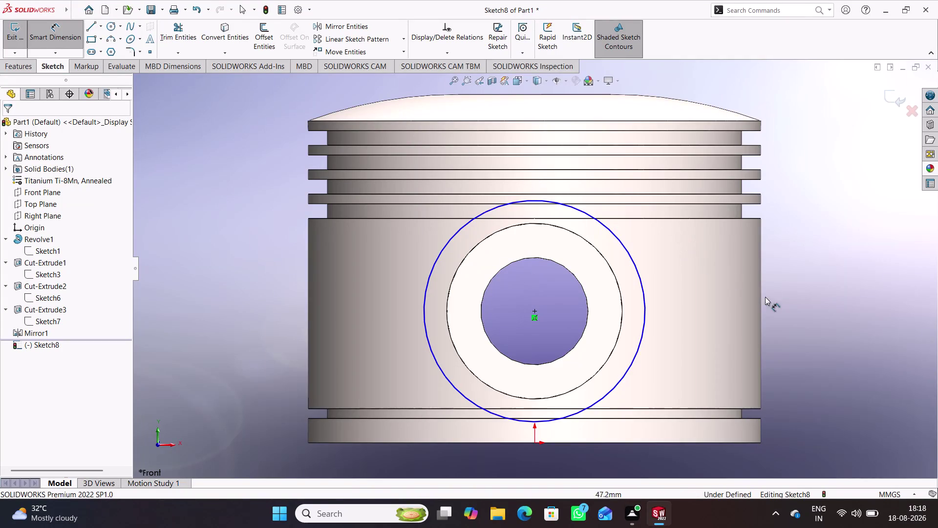
Delete the oversized circle around the pin boss from Sketch8.
right_drag(784, 306, 790, 235)
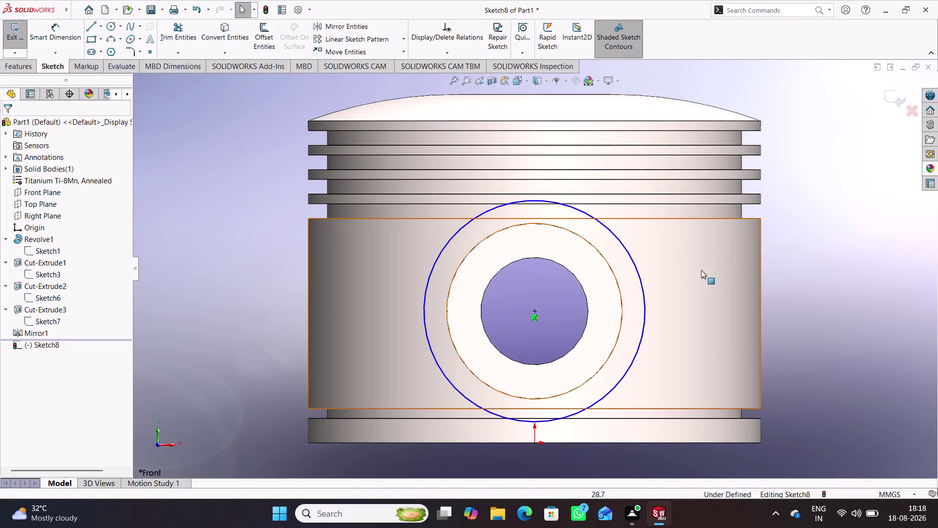
right_drag(817, 313, 835, 179)
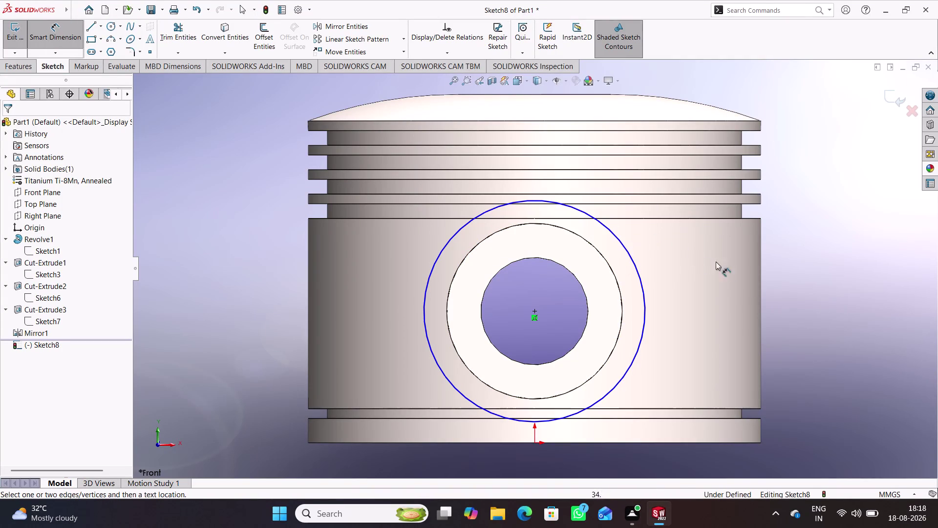
right_drag(806, 303, 781, 166)
click(642, 276)
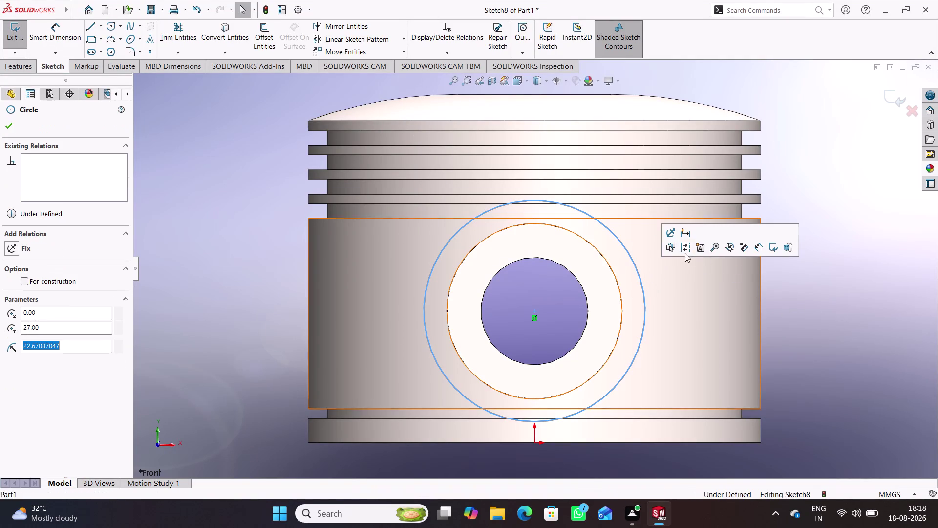
click(795, 255)
right_click(639, 275)
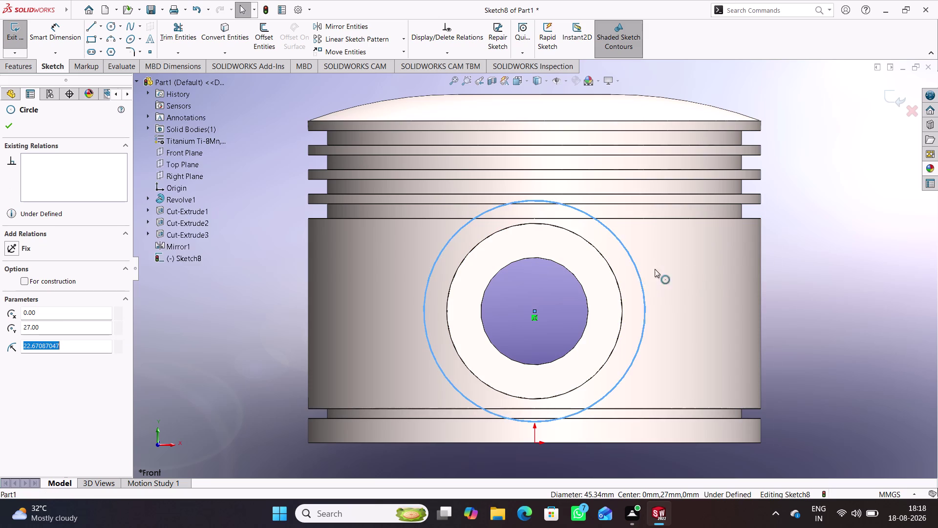
click(675, 416)
click(811, 267)
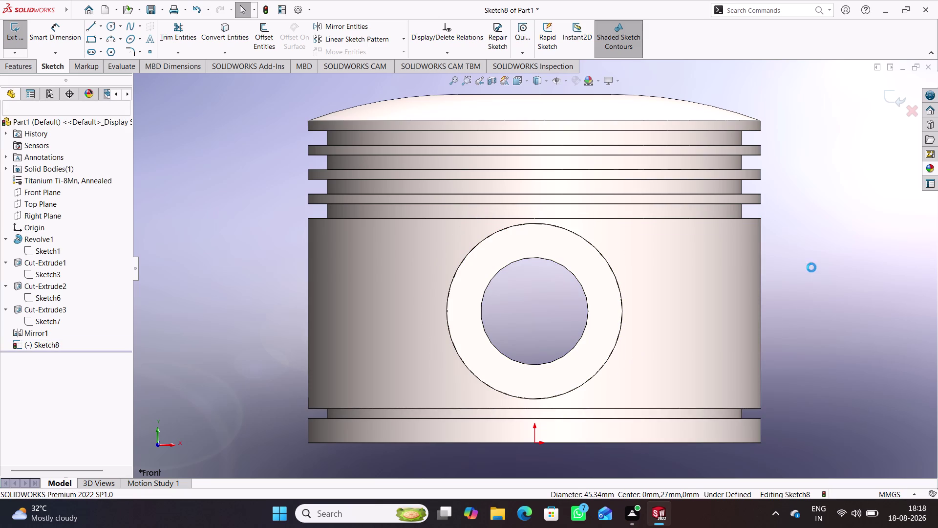
click(590, 245)
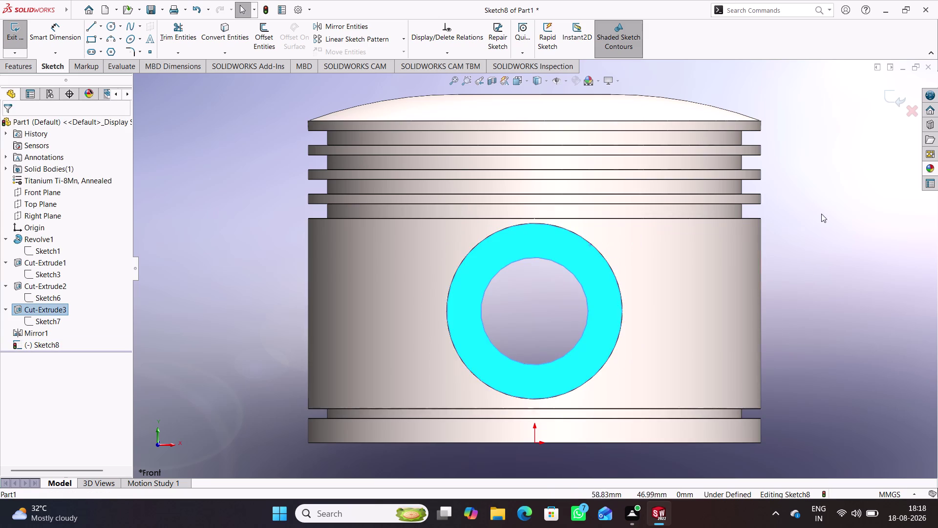
click(821, 213)
Convert the pin boss ring's inner and outer circular edges into Sketch8 geometry.
click(215, 29)
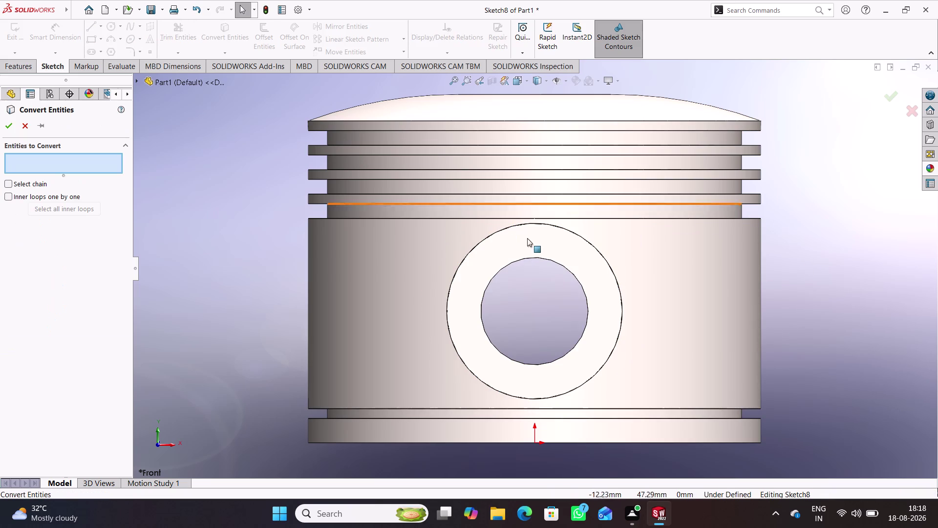
click(562, 226)
click(548, 258)
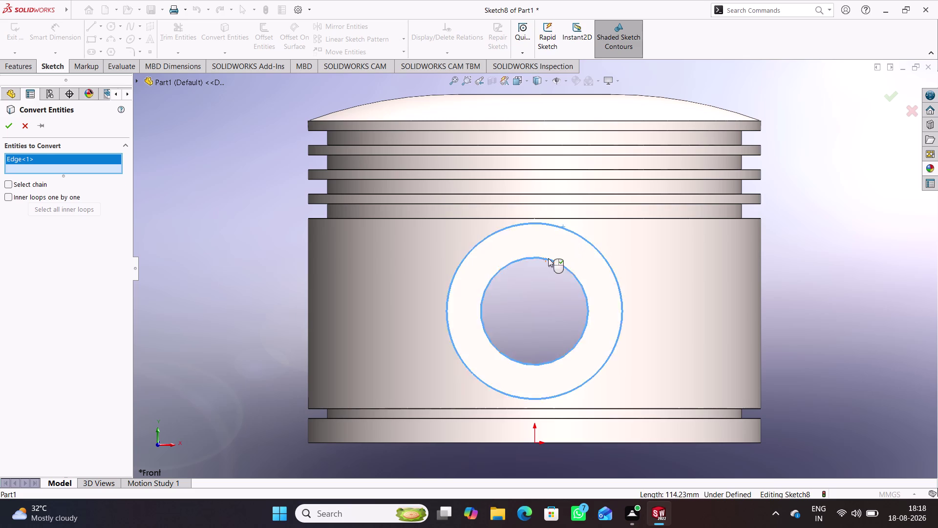
click(10, 126)
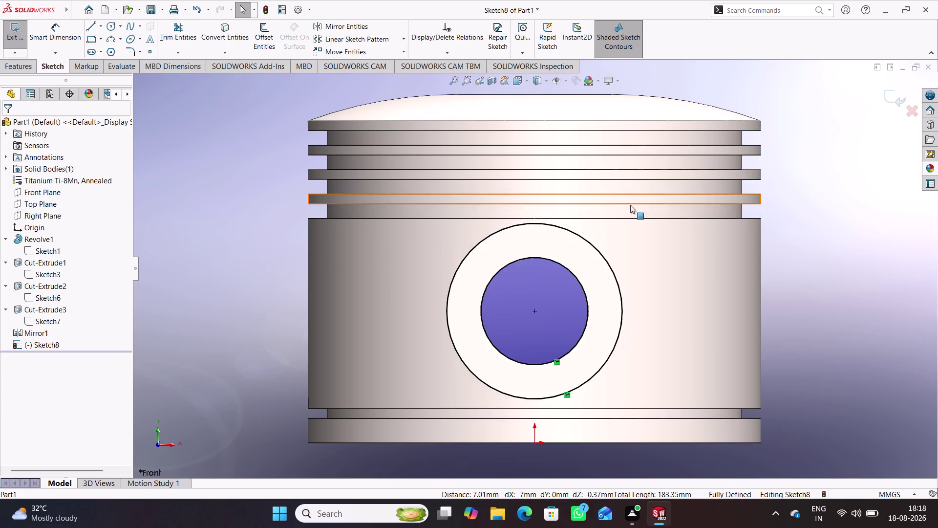
middle_drag(768, 224, 716, 160)
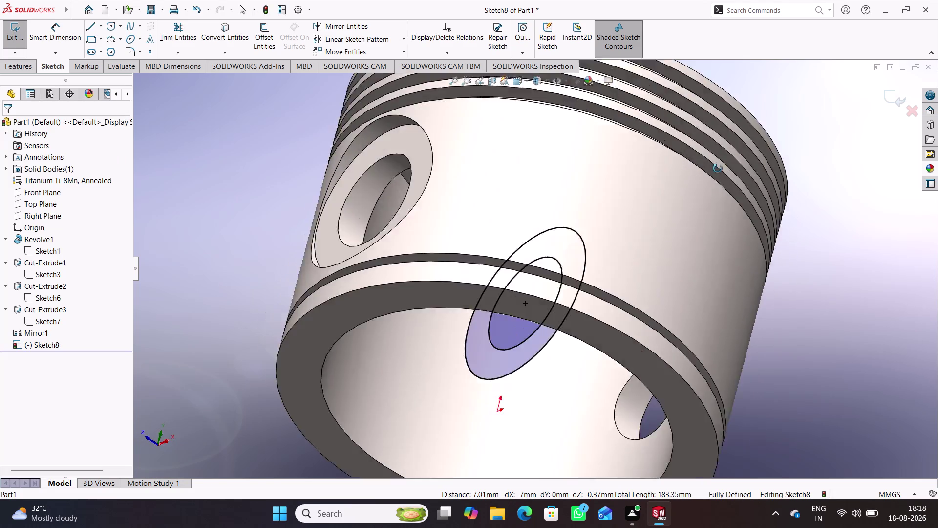
middle_drag(716, 161, 646, 232)
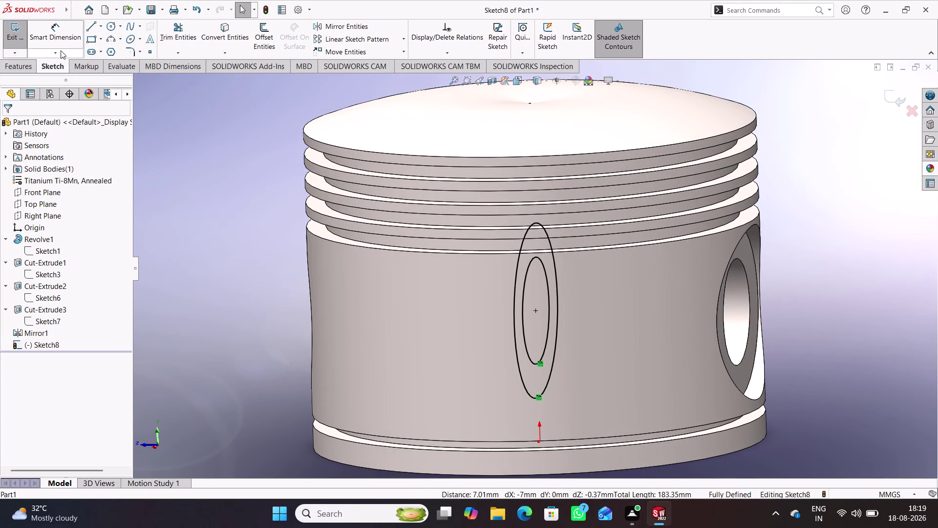
click(28, 67)
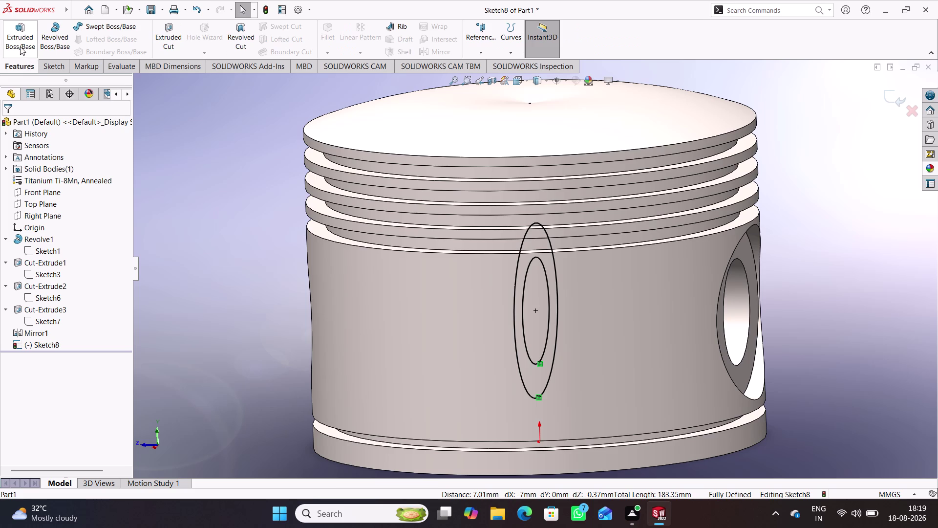
Start a boss extrusion of the projected circles at a 25 mm offset from the sketch plane.
click(20, 46)
middle_drag(552, 338, 555, 300)
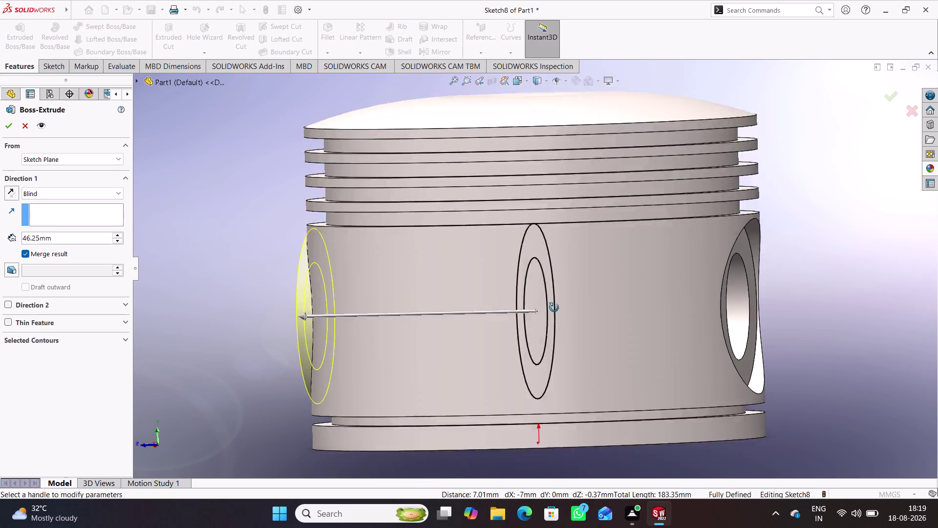
middle_drag(555, 300, 583, 288)
middle_drag(517, 333, 453, 213)
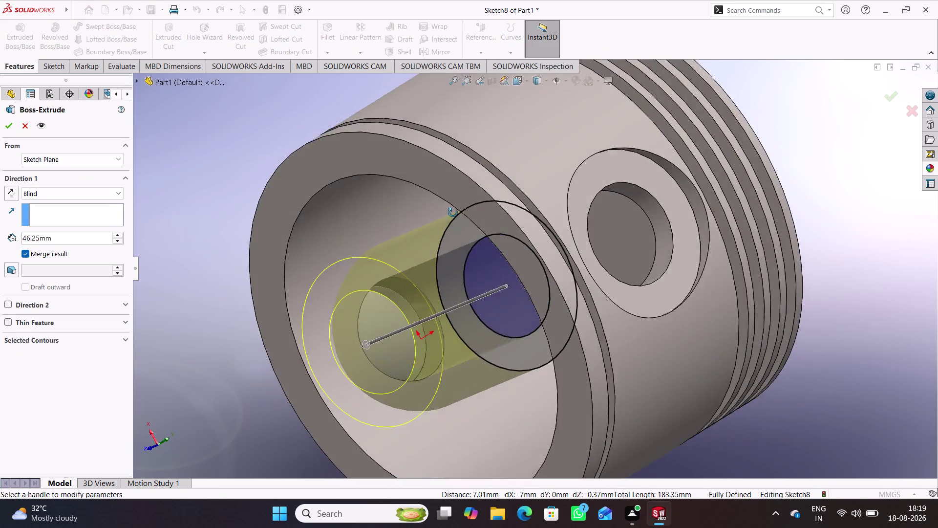
middle_drag(453, 213, 467, 256)
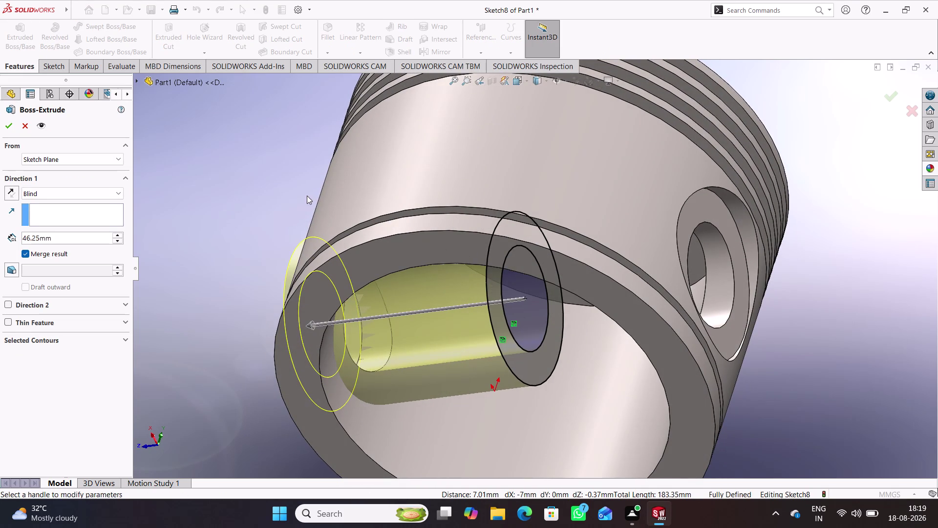
middle_drag(326, 180, 333, 210)
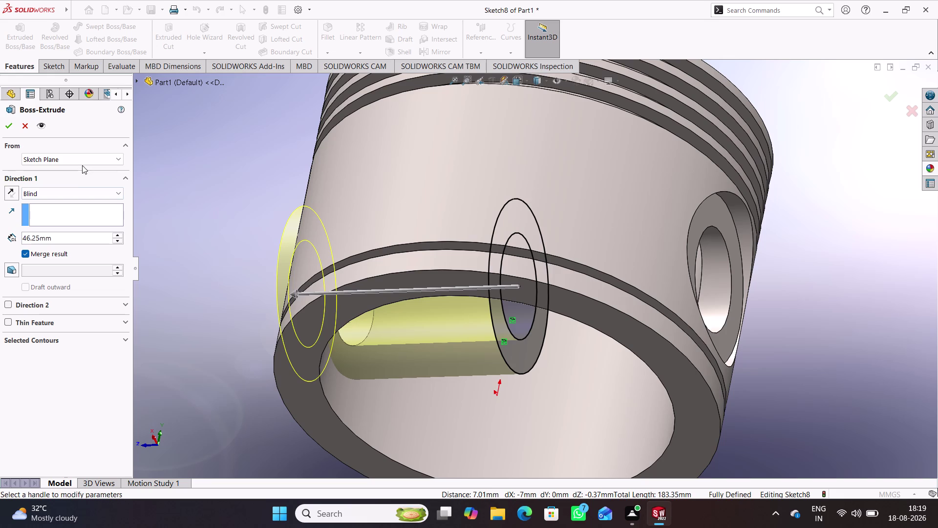
click(103, 160)
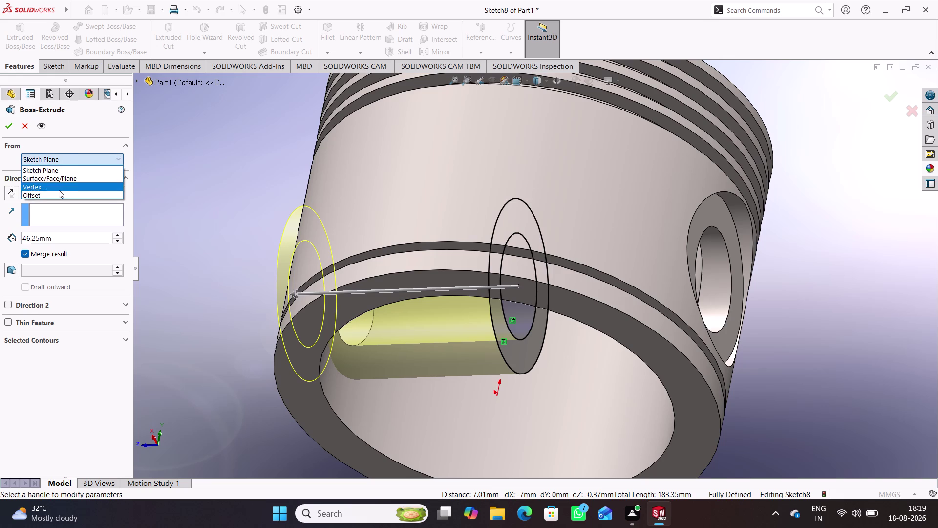
click(59, 194)
drag(68, 177, 16, 173)
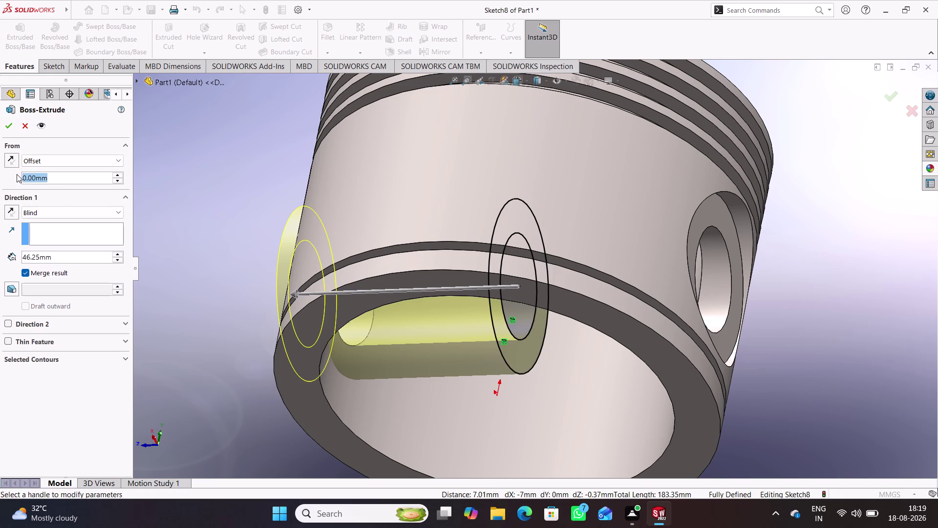
text(25)
click(195, 161)
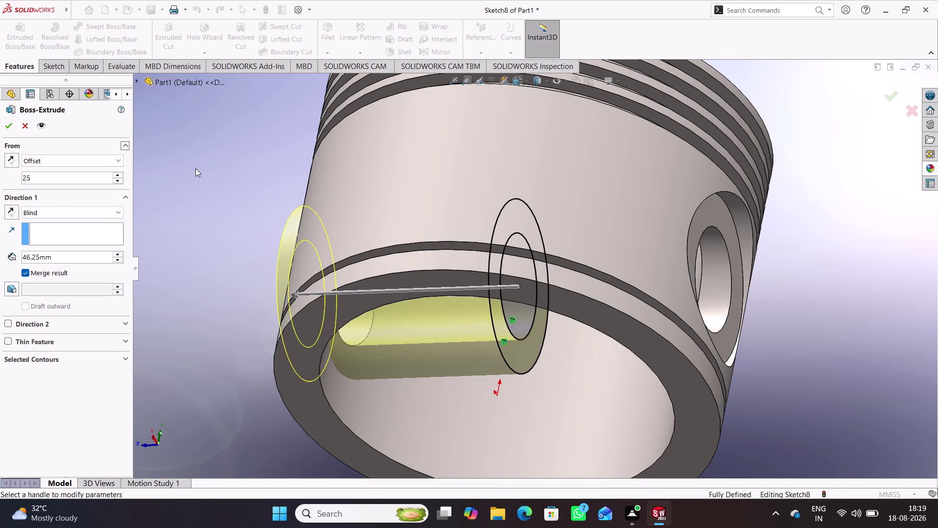
End the extrusion Up To Surface at the piston's inner bore face, creating Boss-Extrude2.
click(98, 212)
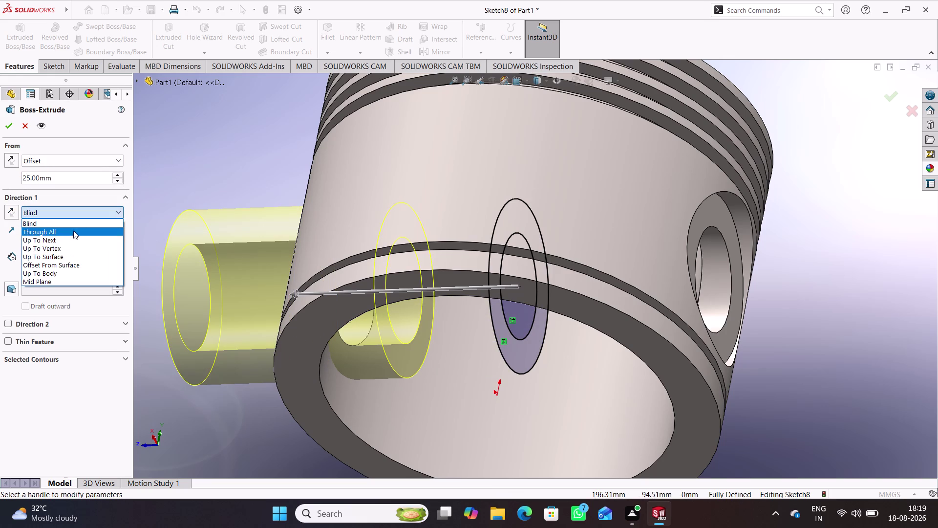
click(71, 256)
click(381, 375)
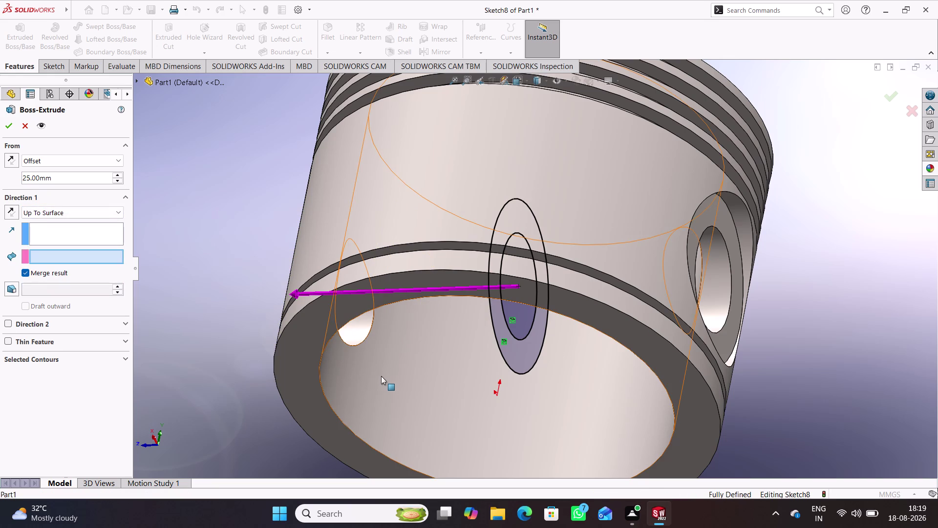
middle_drag(268, 307, 294, 316)
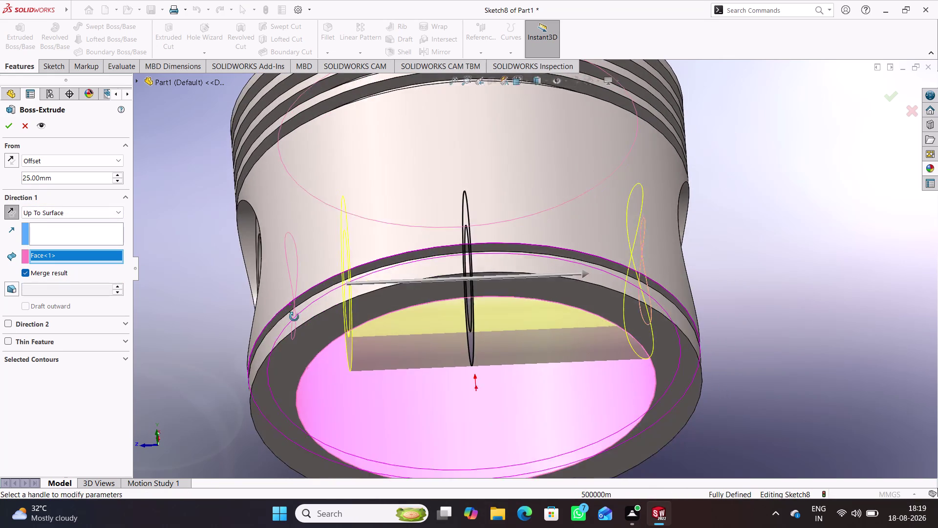
middle_drag(294, 317, 295, 318)
click(13, 159)
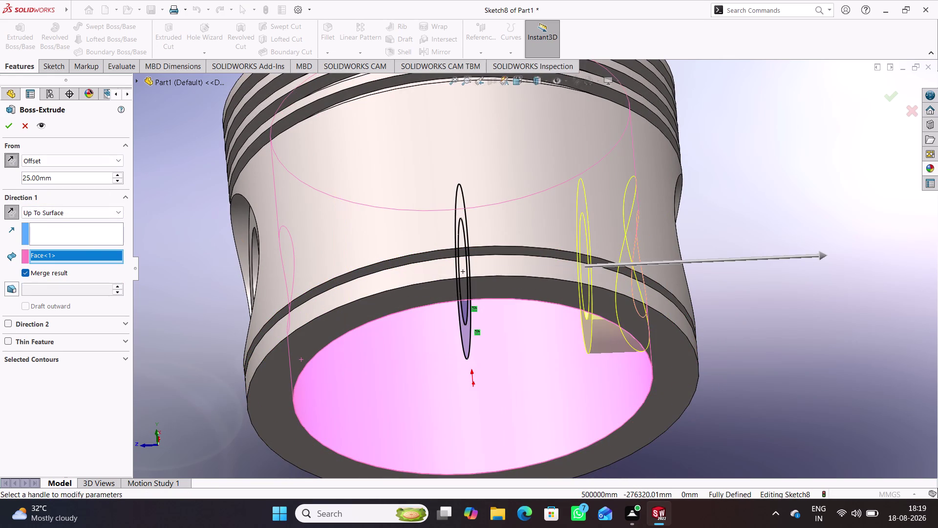
middle_drag(171, 227, 165, 250)
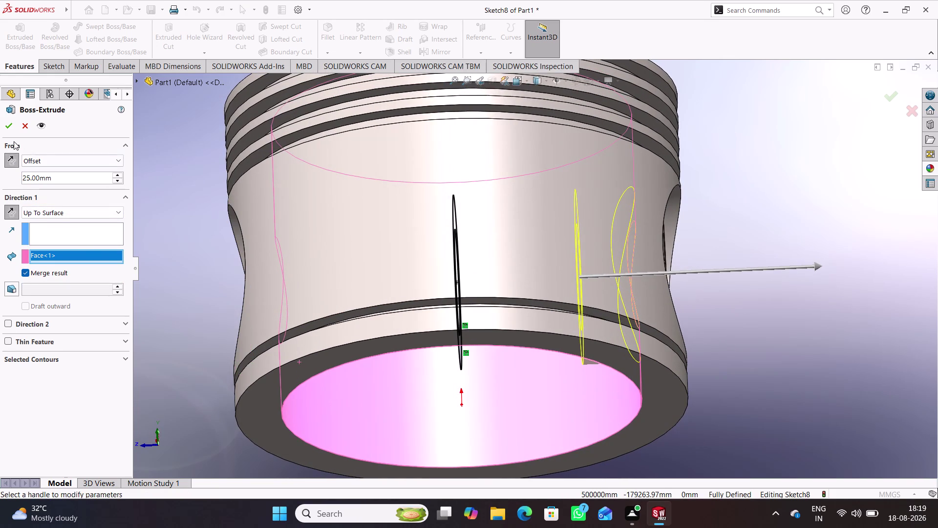
click(11, 127)
middle_drag(532, 330, 527, 309)
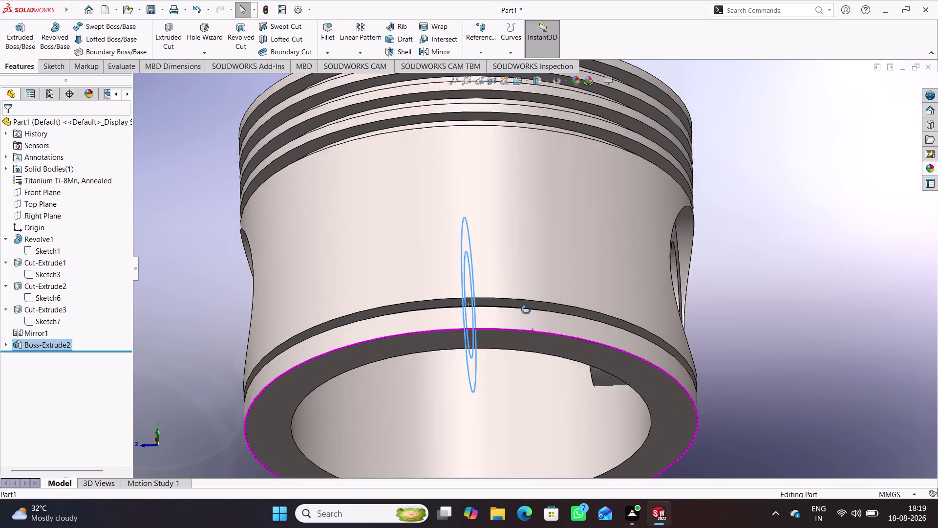
middle_drag(526, 310, 538, 331)
click(696, 242)
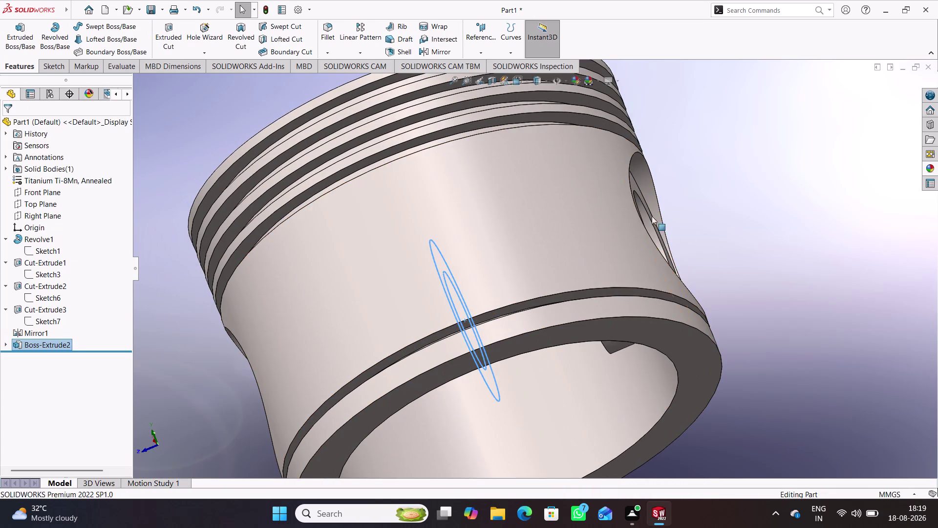
middle_drag(603, 181, 642, 158)
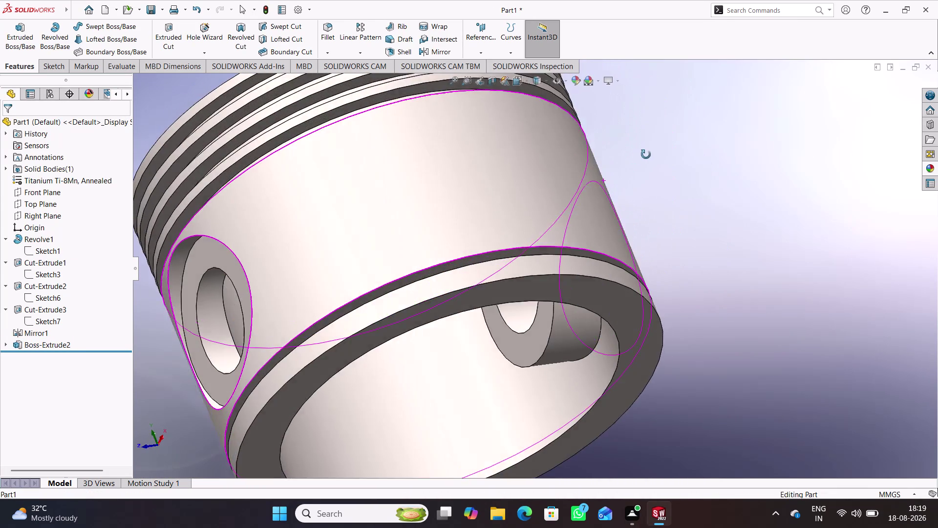
middle_drag(643, 158, 601, 256)
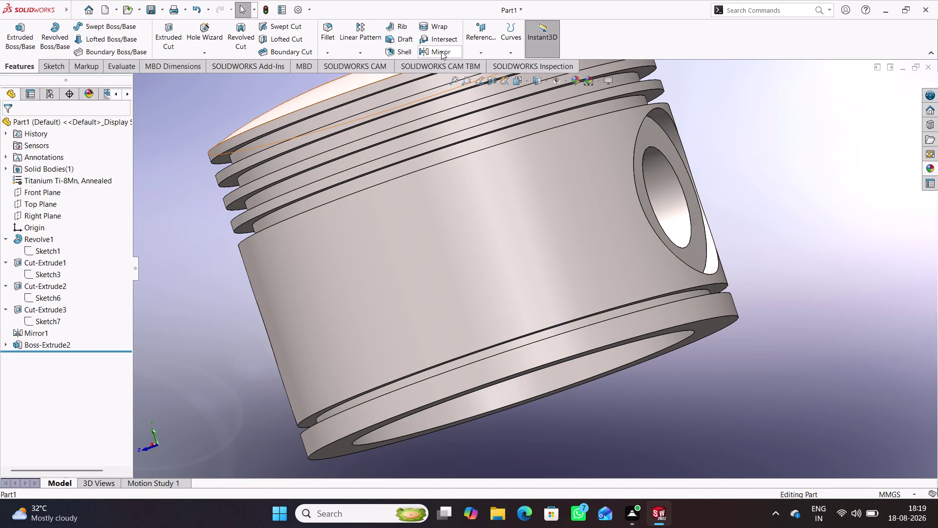
Mirror Boss-Extrude2 across the Front Plane to add Mirror2 on the other side.
click(441, 52)
click(138, 80)
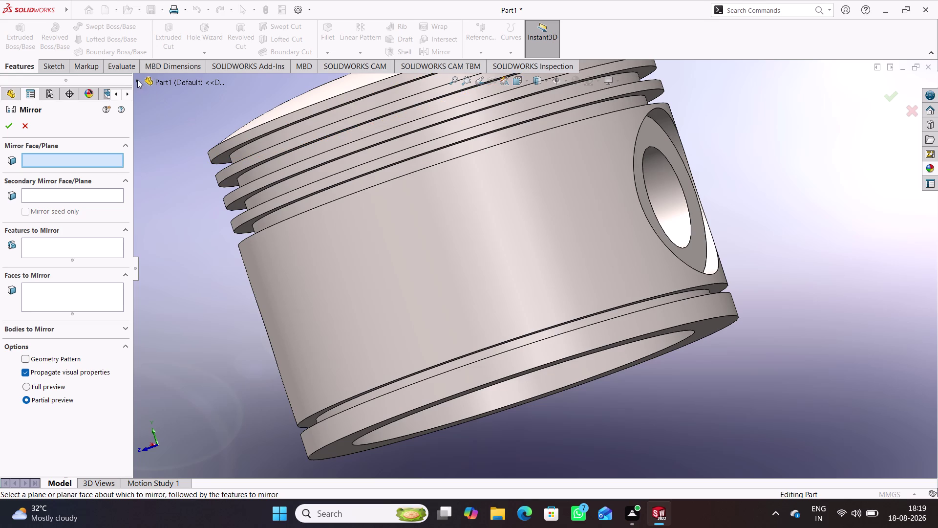
click(185, 151)
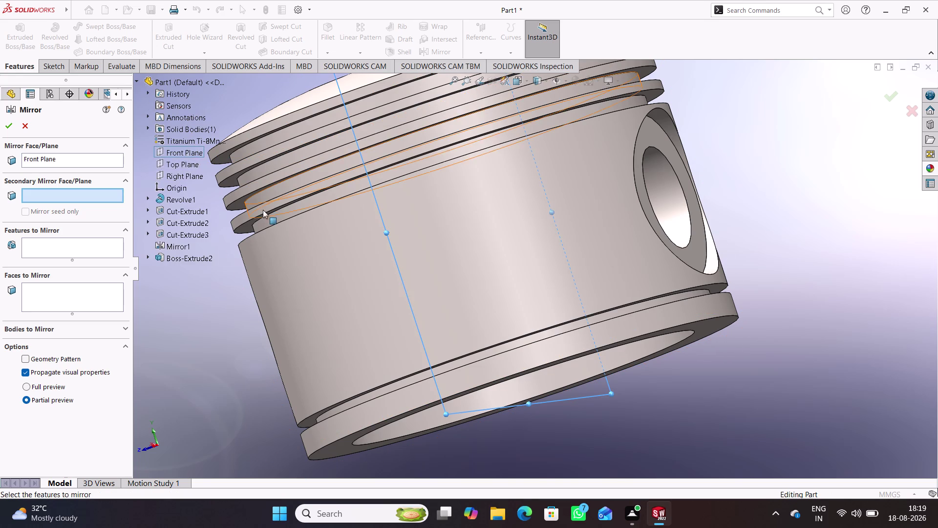
click(79, 248)
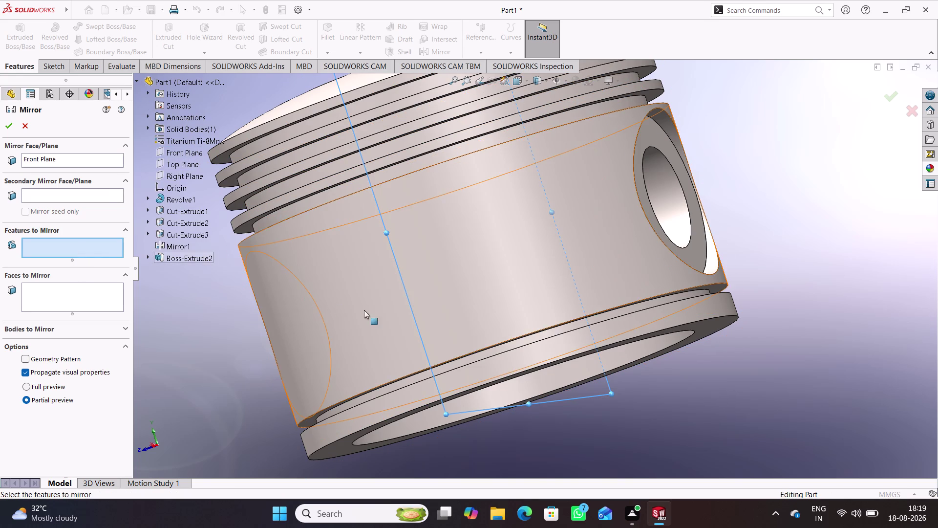
middle_drag(364, 310, 386, 256)
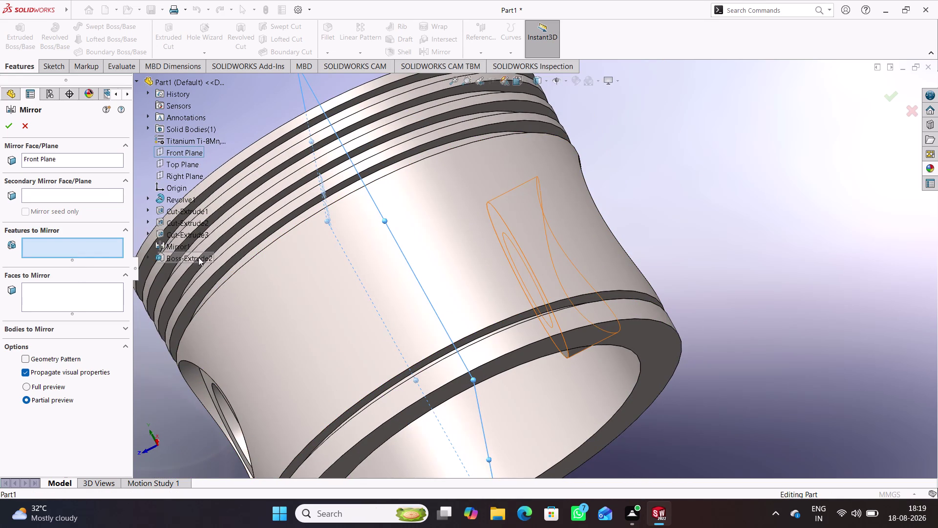
click(191, 259)
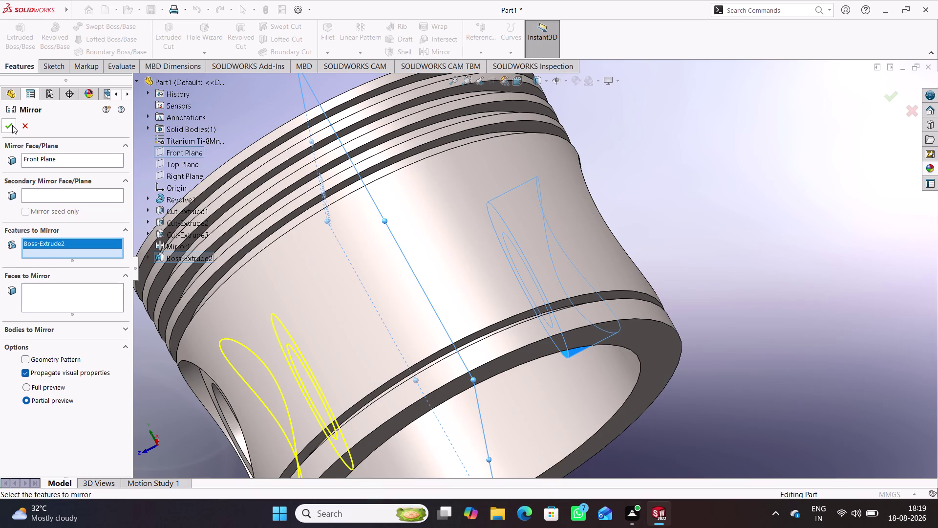
click(12, 124)
scroll(up, 3)
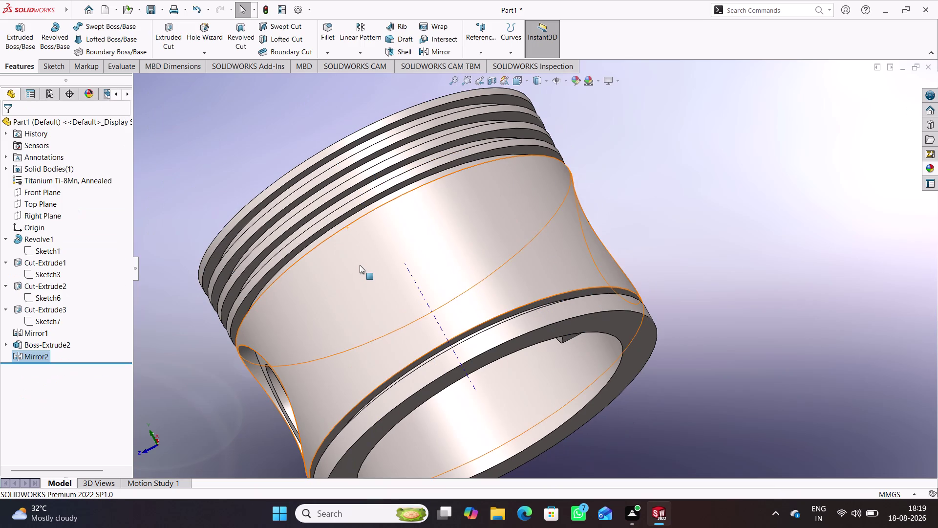
middle_click(680, 224)
middle_drag(633, 205, 729, 196)
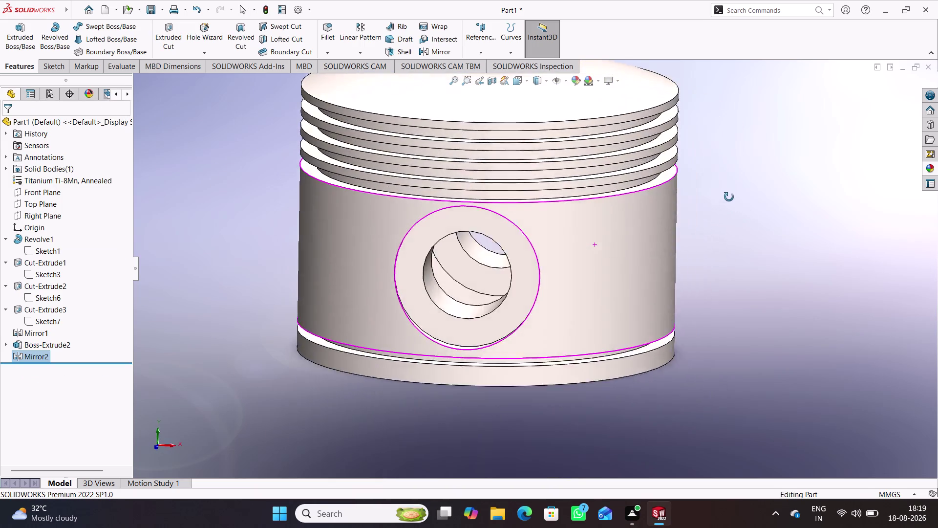
middle_drag(729, 196, 686, 226)
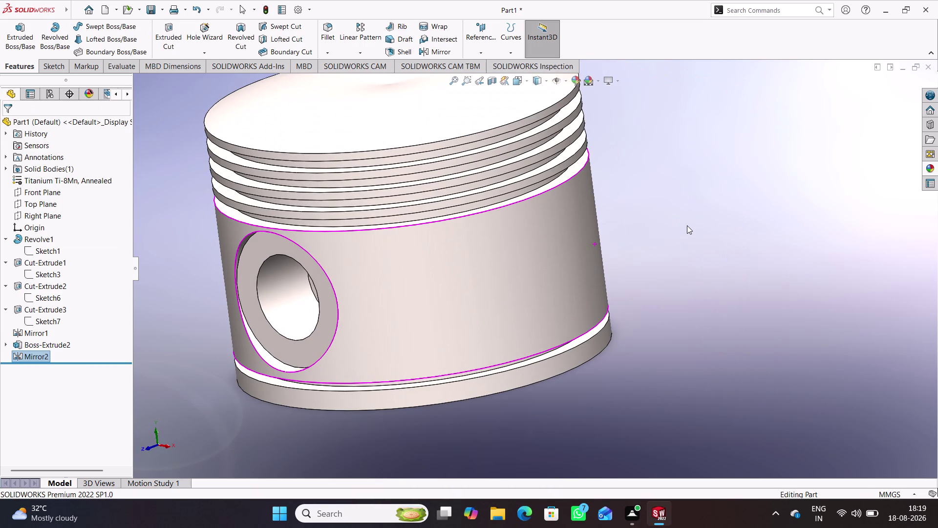
key(ctrl+7)
click(784, 207)
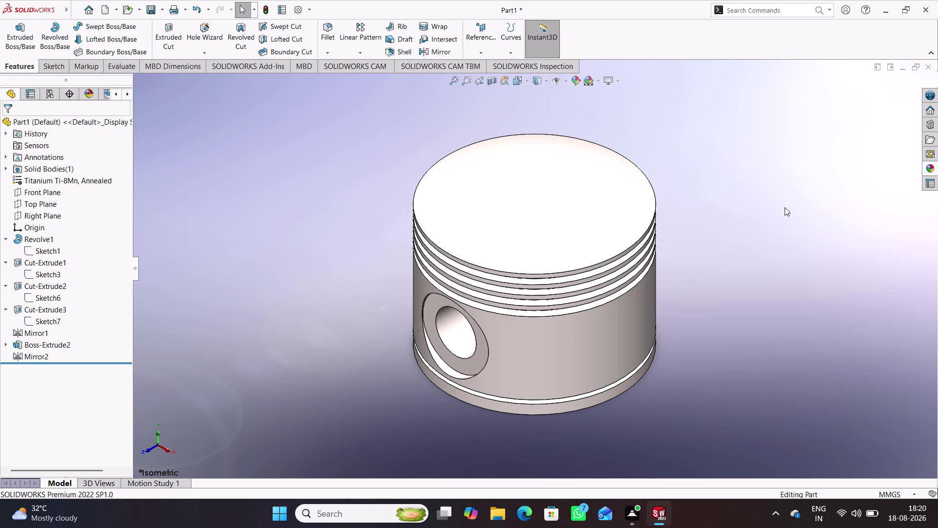
middle_drag(750, 249, 741, 167)
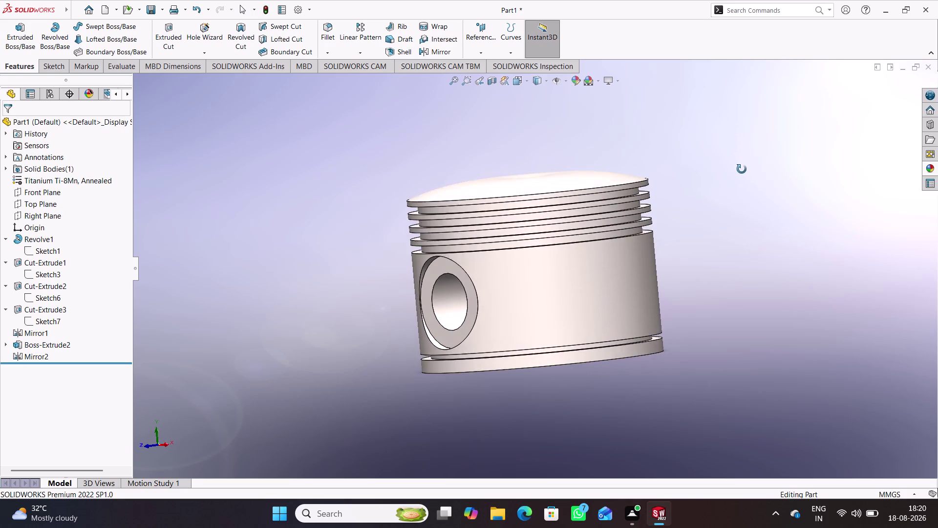
middle_drag(742, 167, 735, 198)
middle_click(758, 173)
middle_click(760, 171)
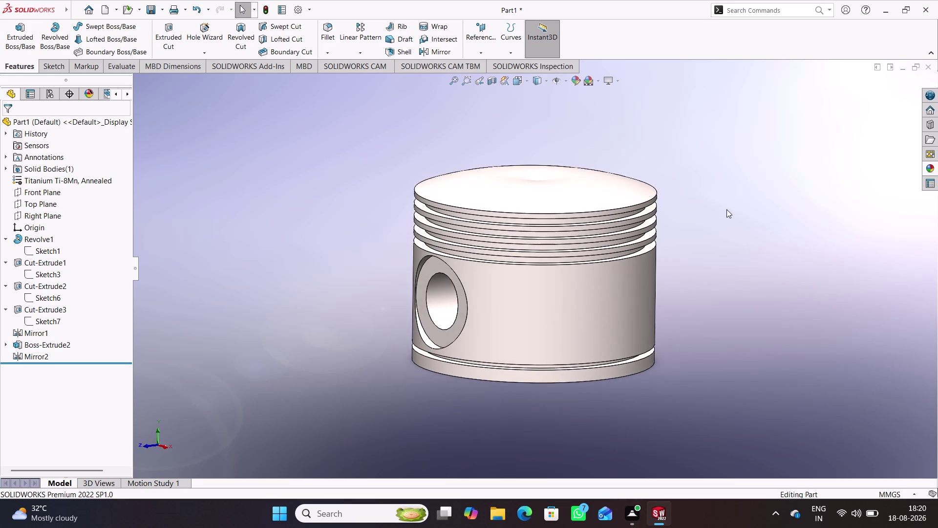
middle_drag(727, 203, 736, 187)
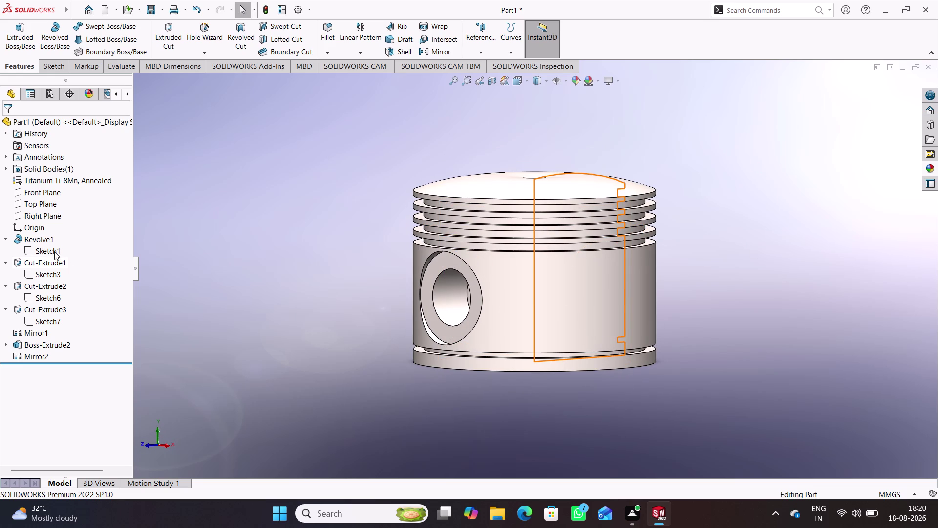
Edit Sketch1's R89 crown radius dimension to 189, then exit the sketch.
click(53, 251)
click(63, 227)
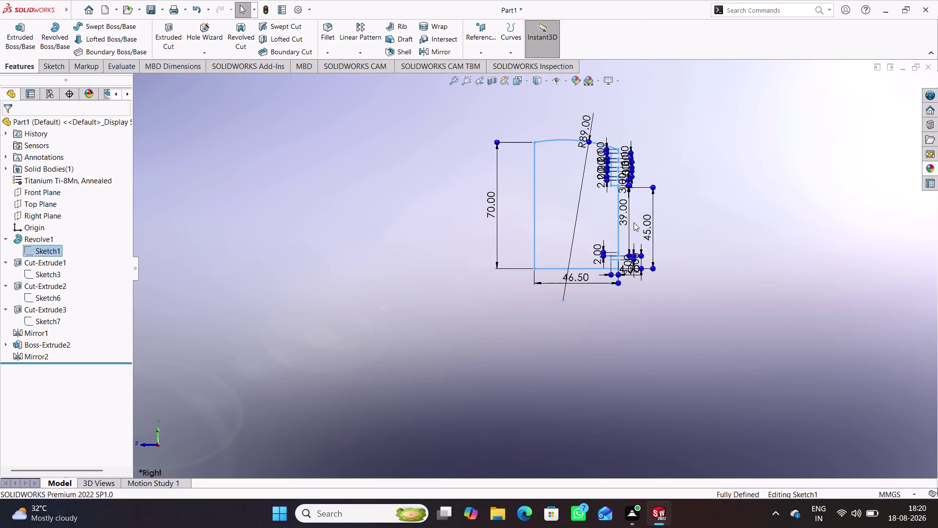
scroll(down, 3)
scroll(down, 3)
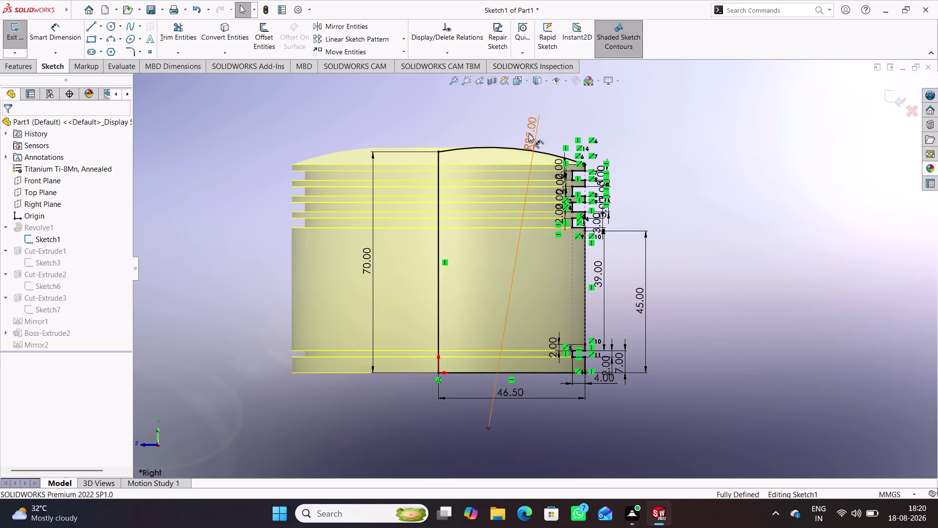
double_click(528, 133)
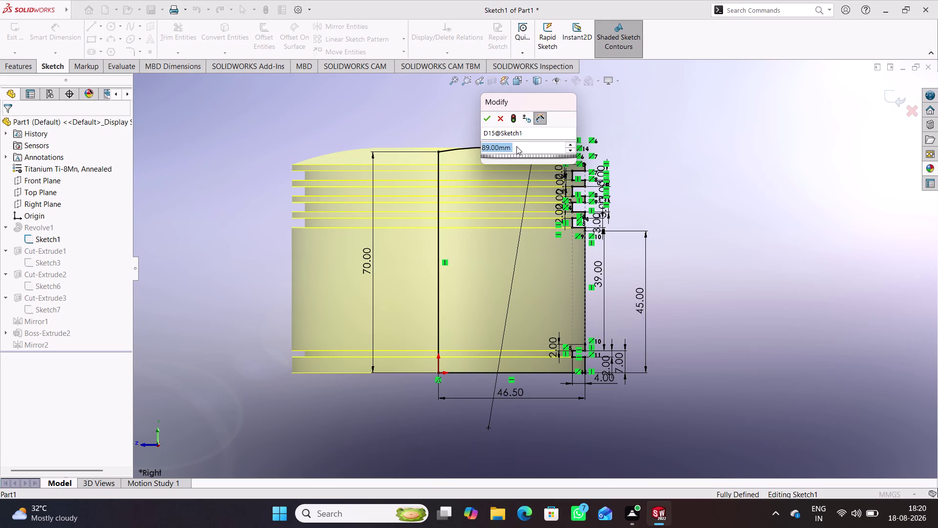
text(189)
key(Return)
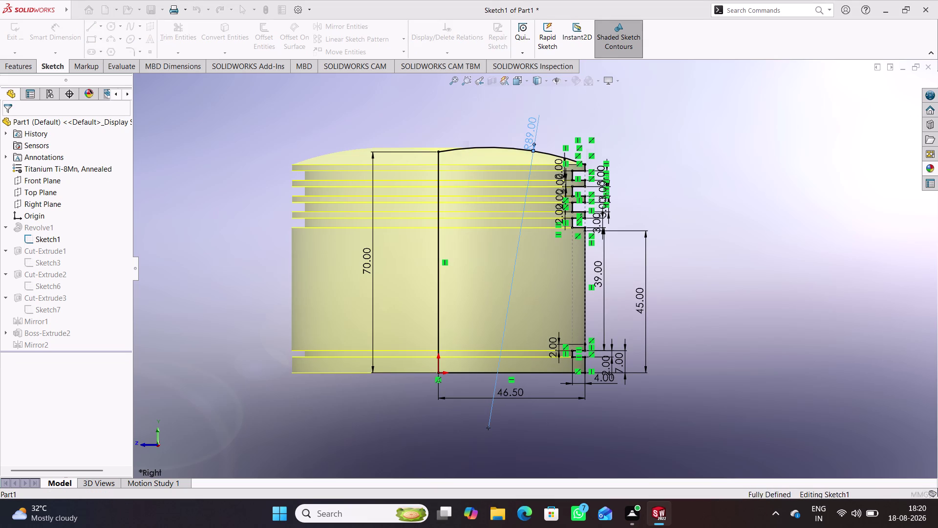
click(773, 223)
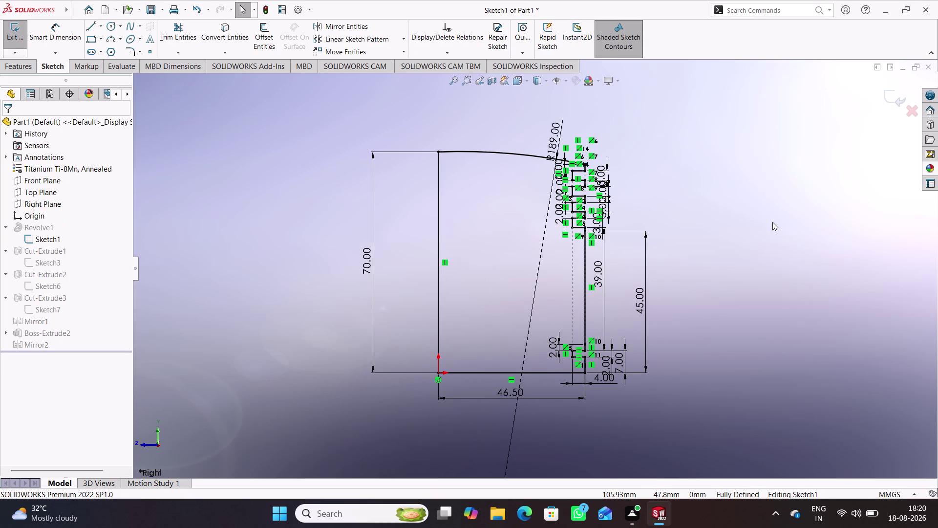
click(893, 95)
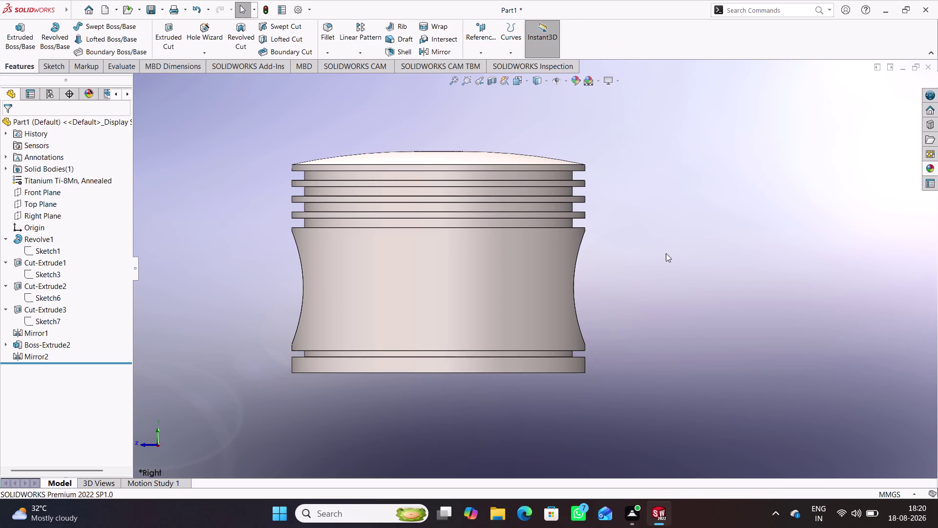
middle_drag(666, 253, 747, 235)
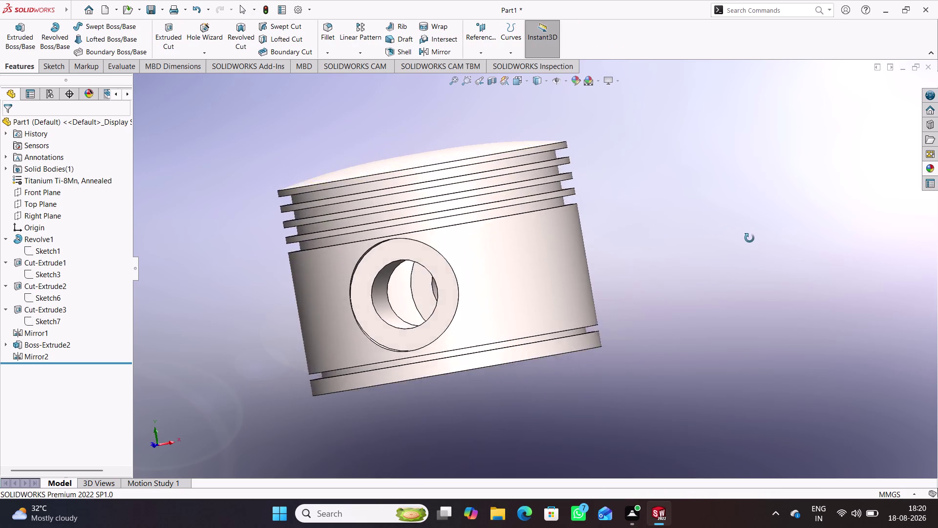
Open the Save As dialog for the piston part, still named Part1.
middle_drag(748, 235, 624, 268)
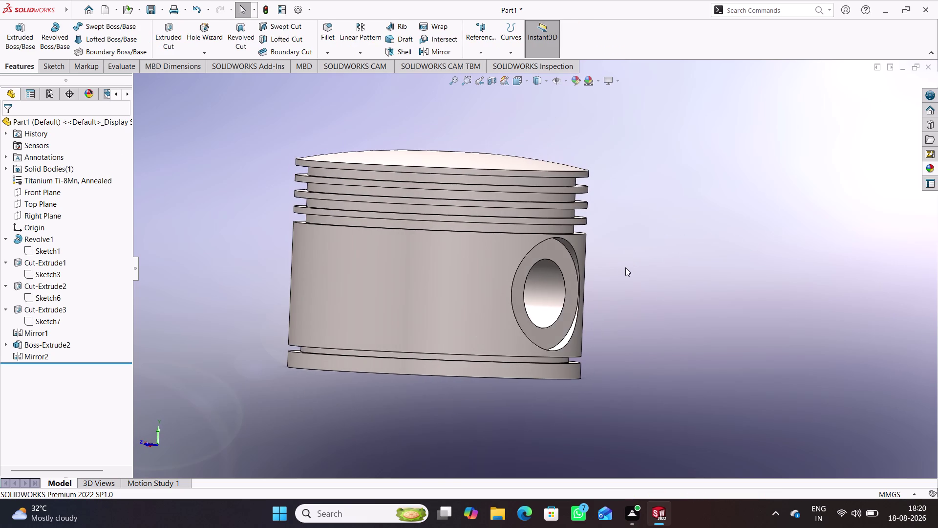
click(264, 7)
key(ctrl+s)
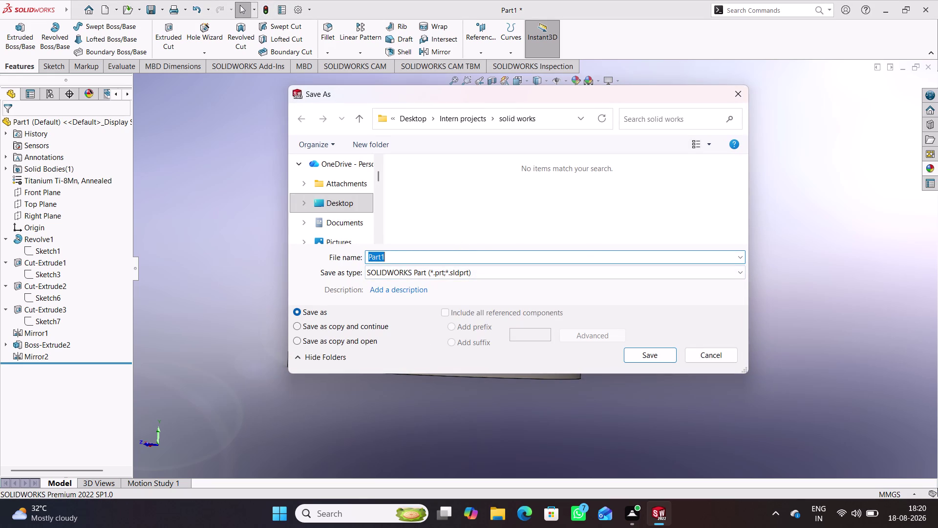
Save the piston part with the file name 'Piston'.
text(Pisto)
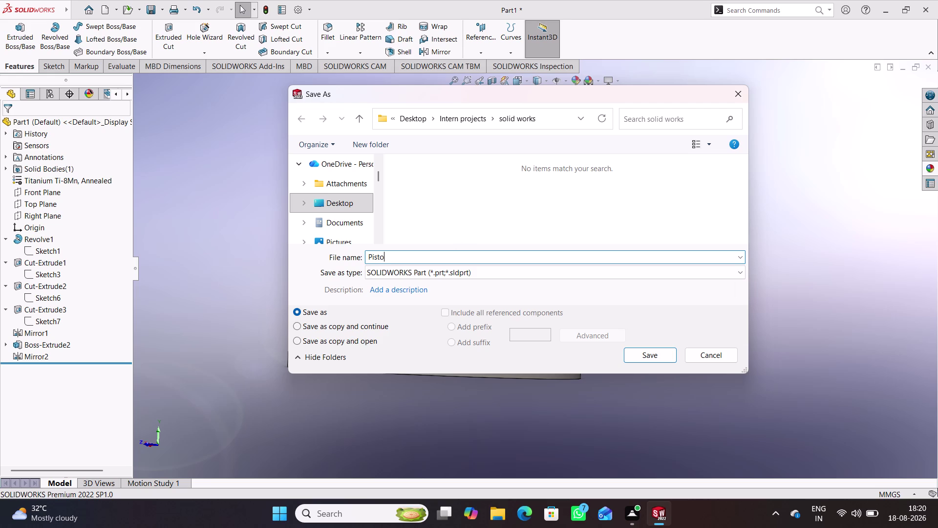
text(n)
click(637, 355)
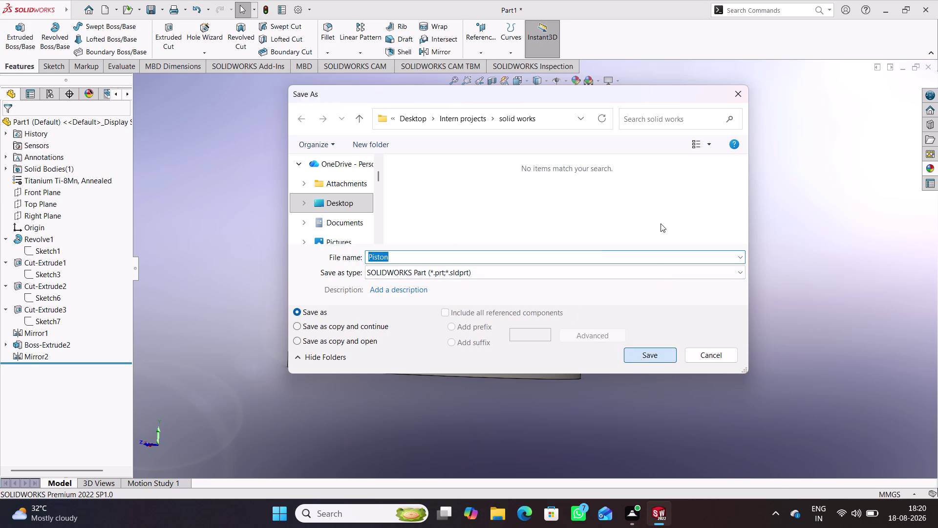
middle_drag(642, 214, 680, 245)
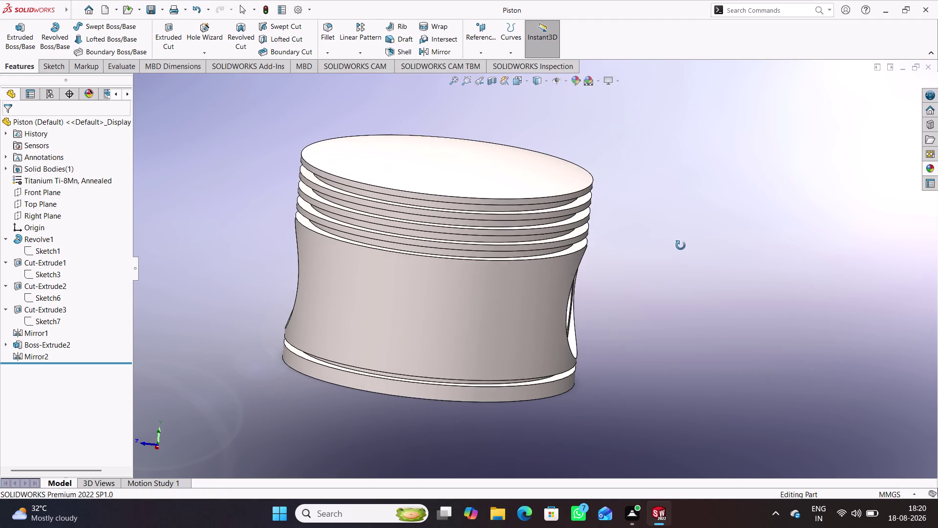
middle_drag(680, 246, 682, 247)
Create a new blank Part document (Part2) and select its Front Plane for sketching.
key(ctrl+n)
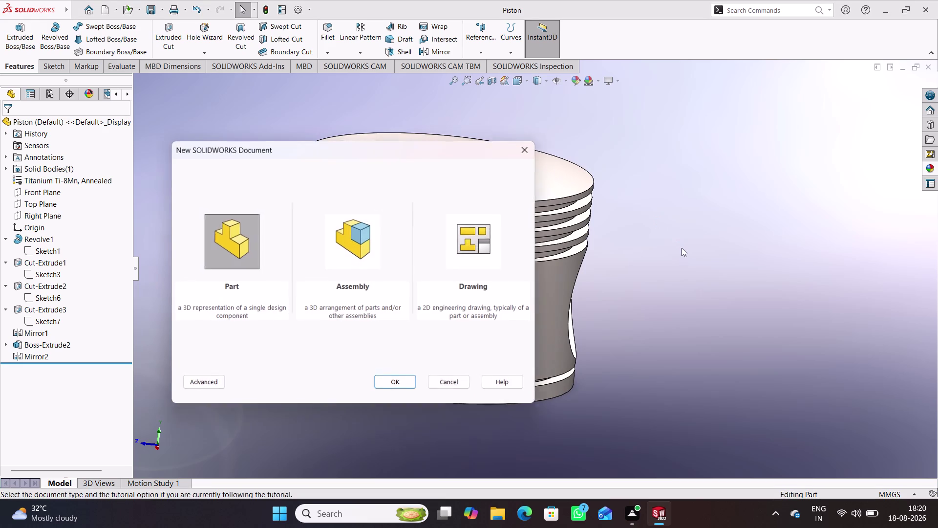
click(401, 382)
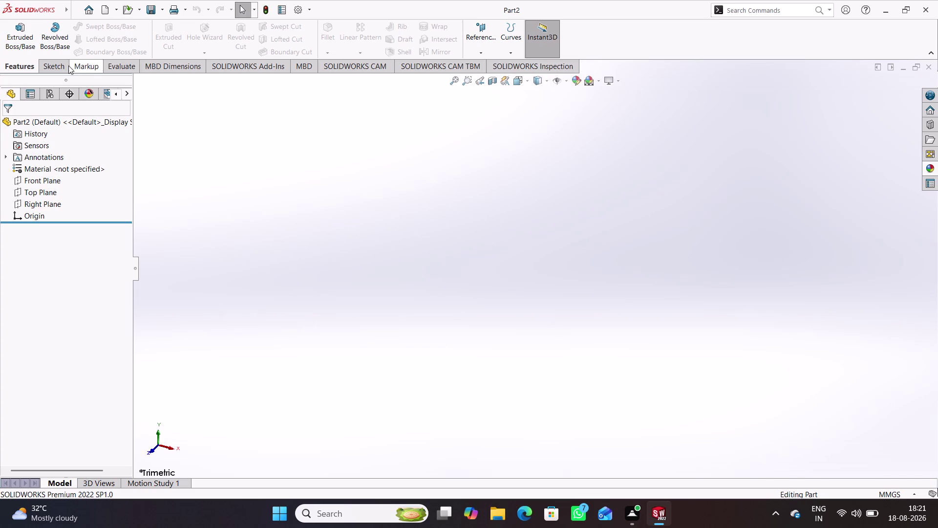
click(49, 179)
click(58, 164)
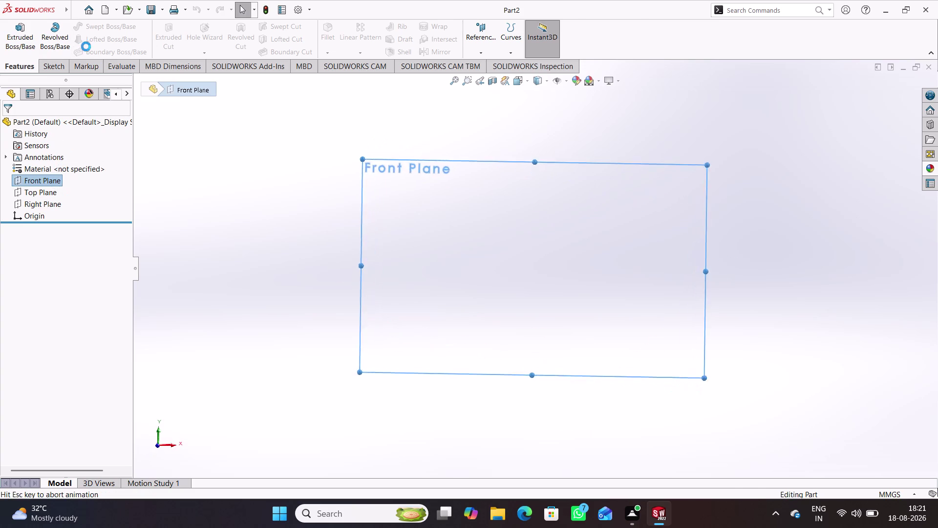
Draw a wide center rectangle from the origin on the Front Plane sketch.
click(100, 39)
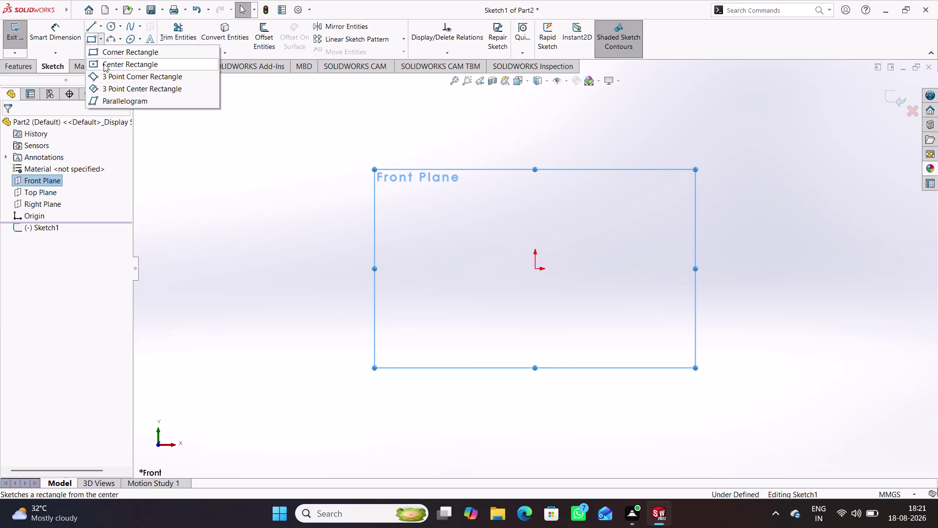
click(104, 64)
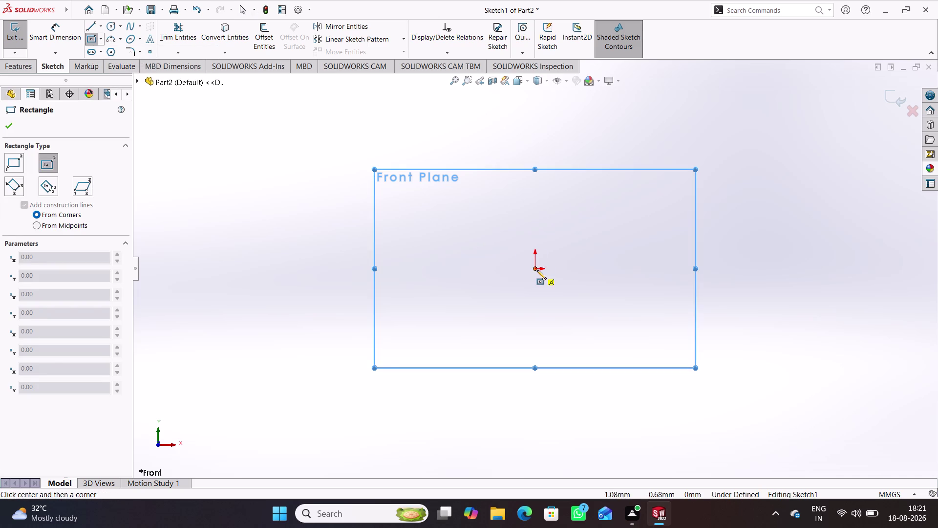
click(536, 268)
click(726, 207)
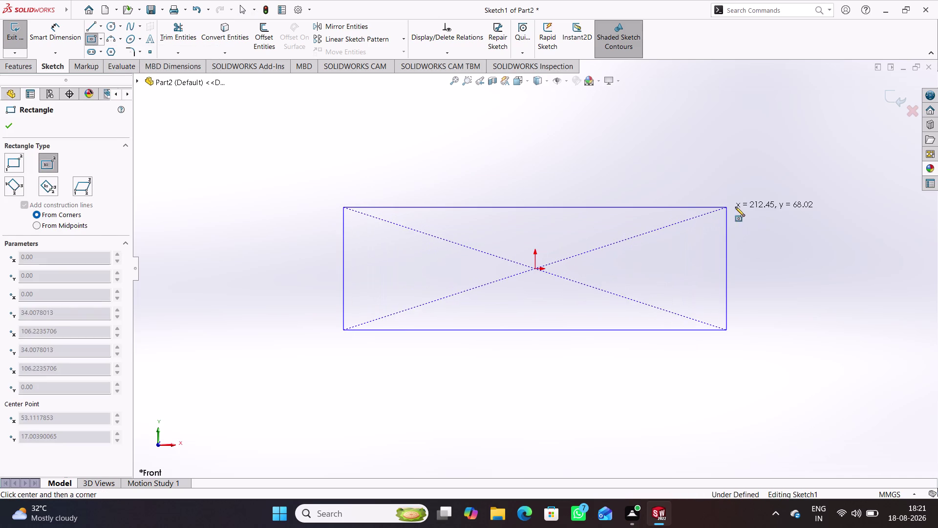
right_click(818, 248)
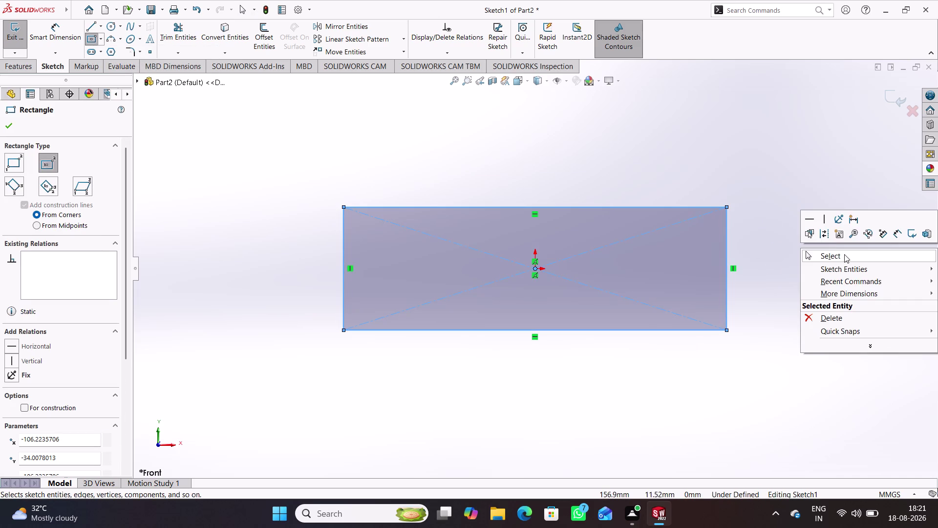
click(847, 255)
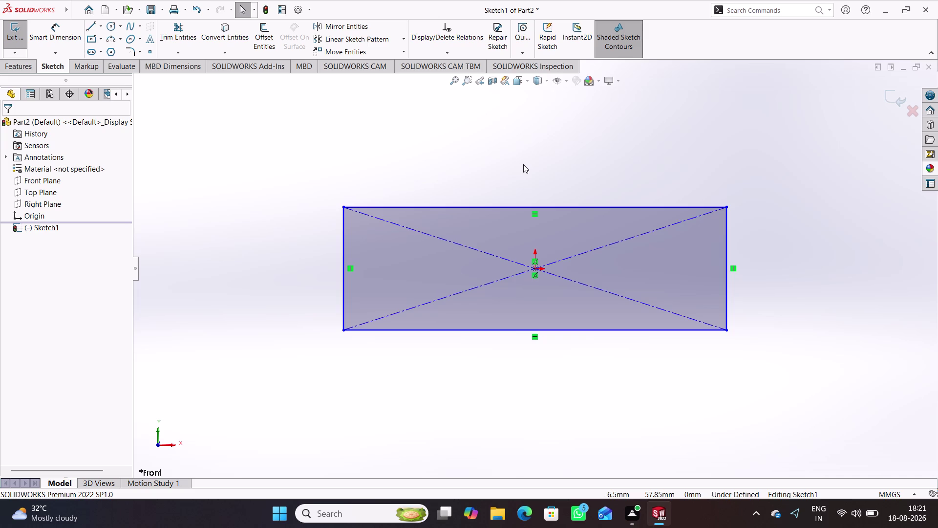
right_drag(811, 314, 819, 198)
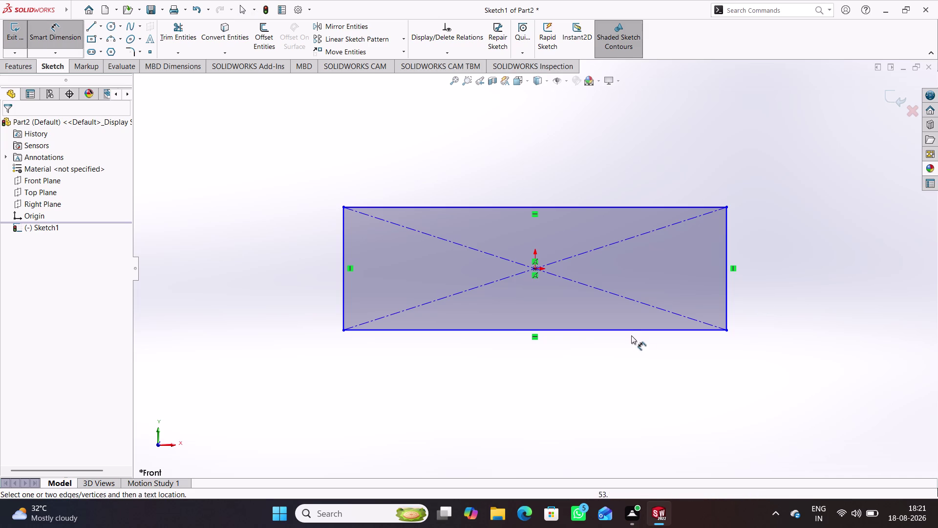
Dimension the rectangle's width as 178 mm.
click(728, 284)
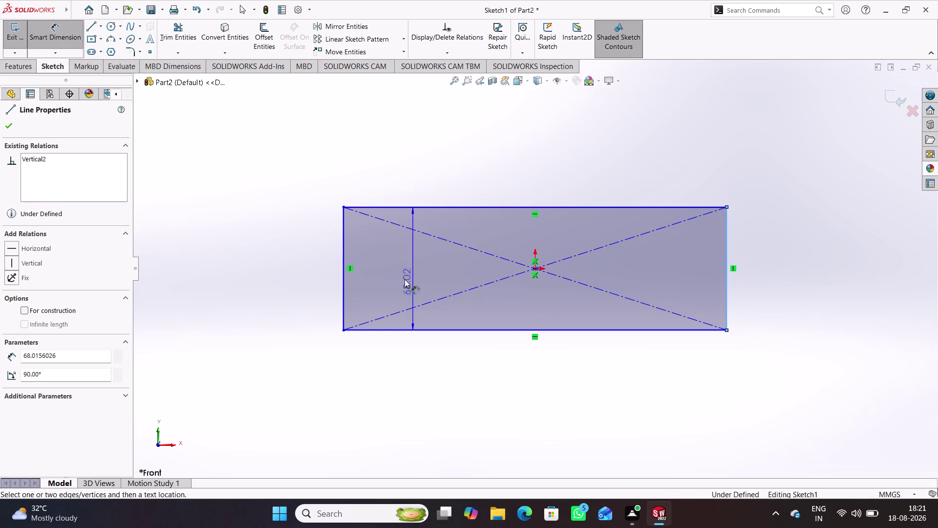
click(342, 282)
click(520, 383)
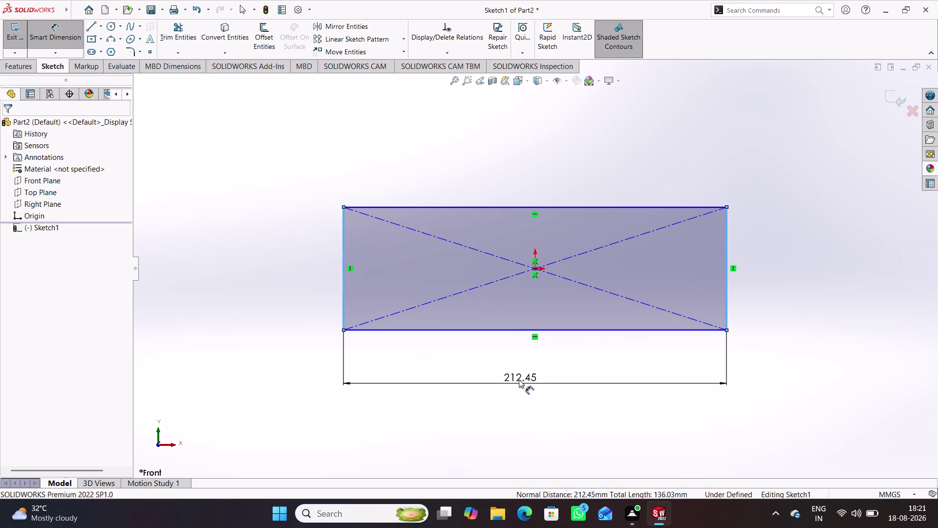
text(1)
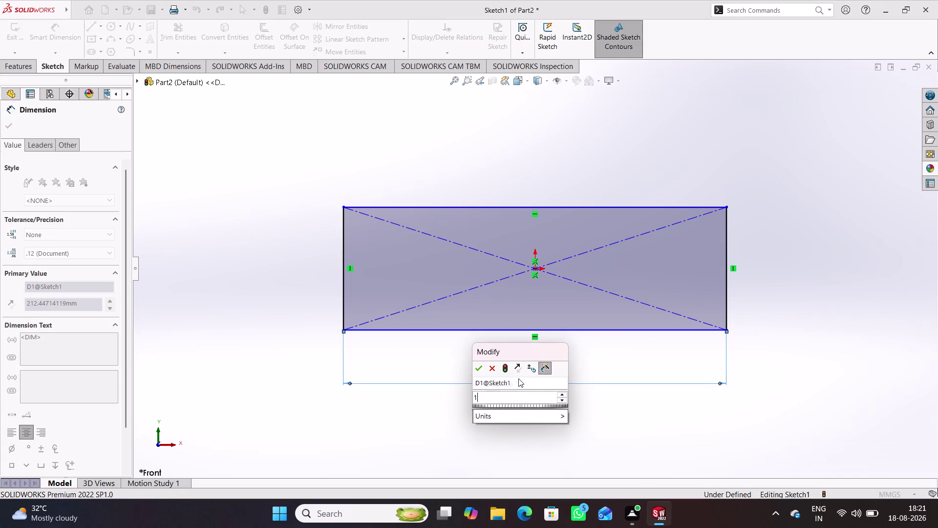
text(78)
key(Return)
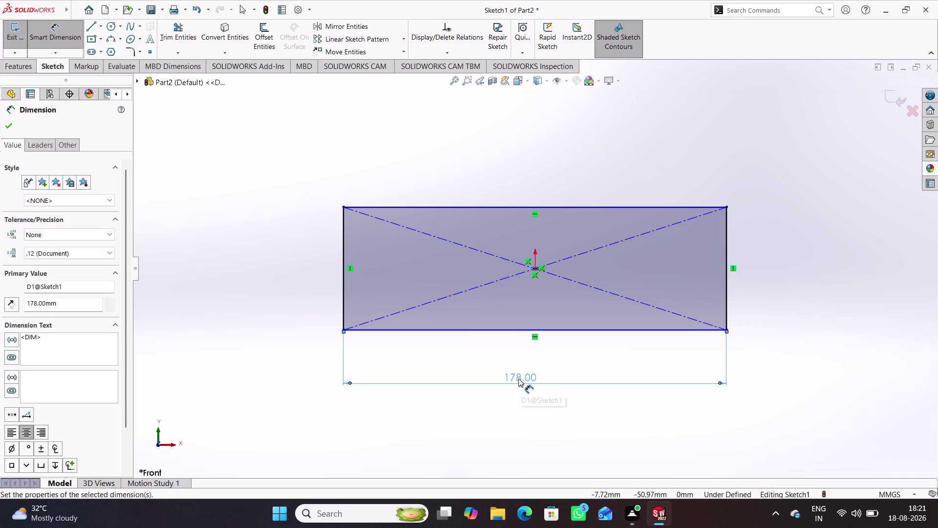
click(674, 133)
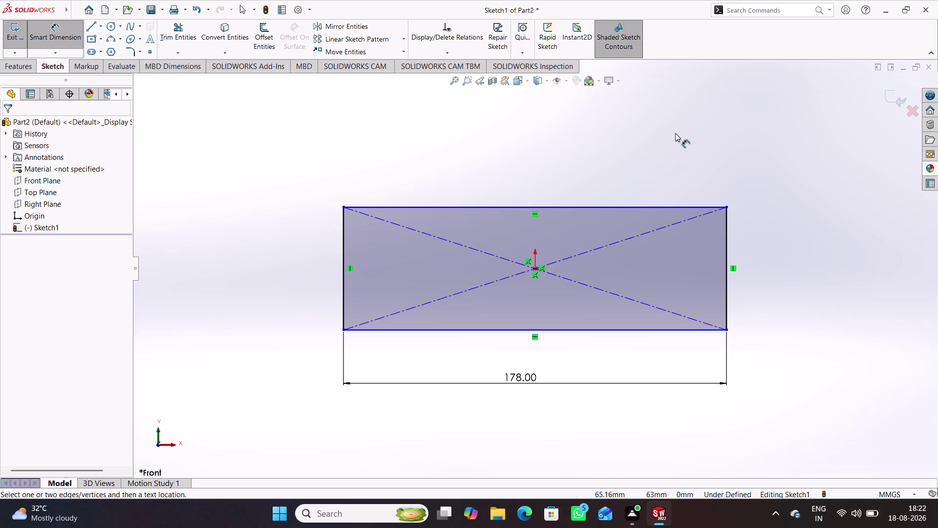
Dimension the rectangle's right edge height as 18 mm.
drag(725, 244, 733, 245)
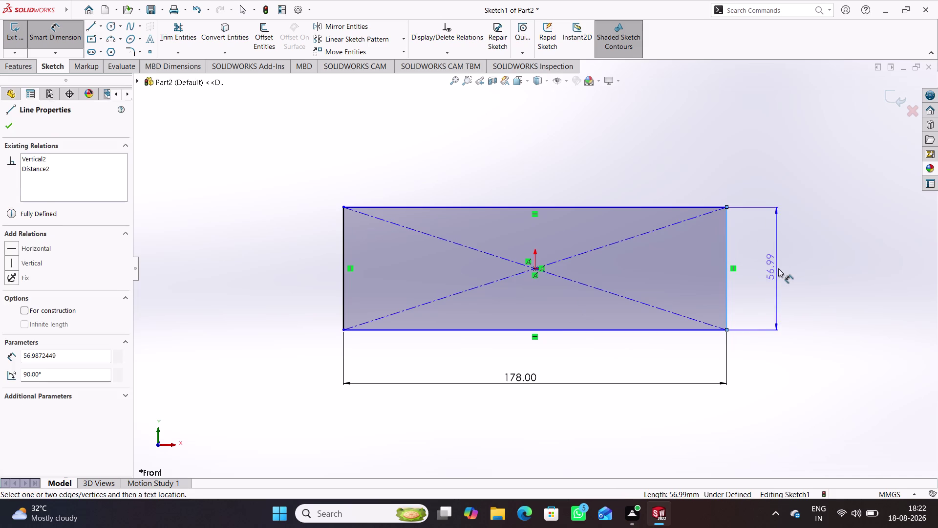
click(779, 271)
text(18)
key(Return)
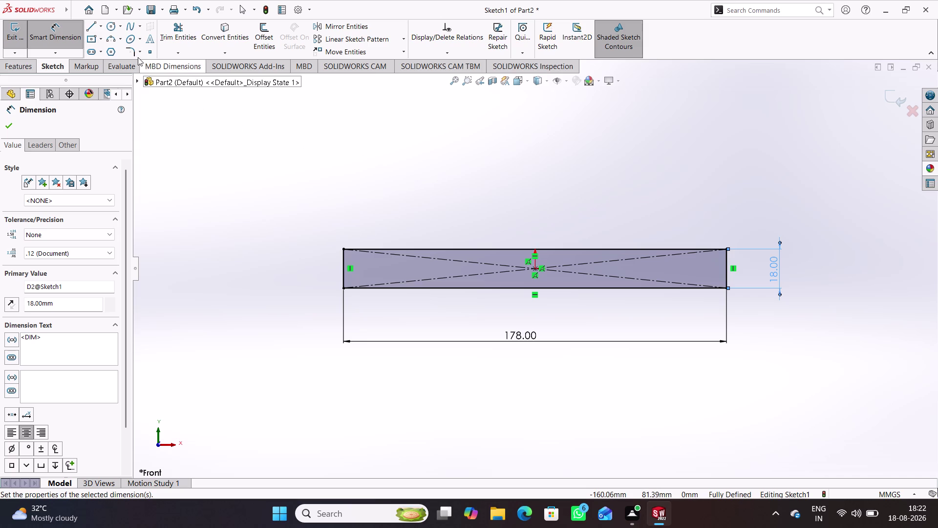
click(55, 28)
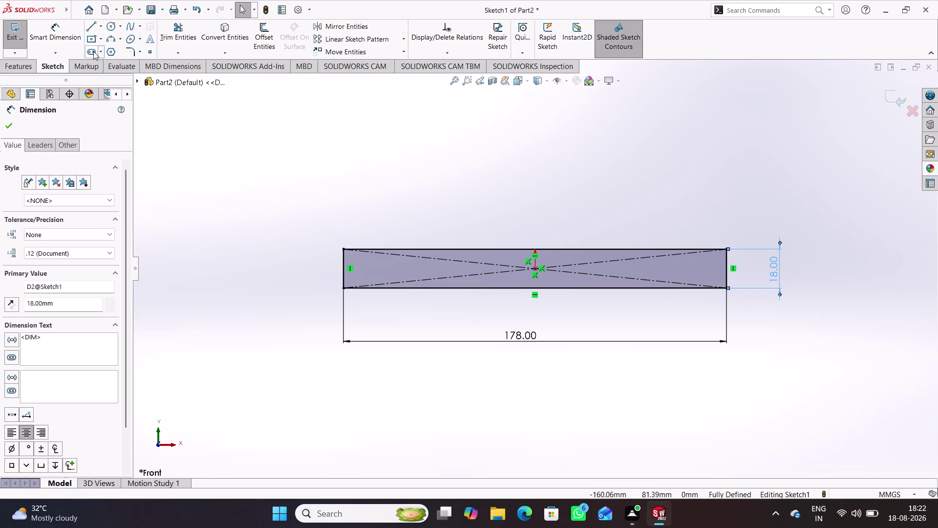
click(91, 51)
Draw a straight slot across the plate and give its end arcs a 5 mm radius.
click(391, 266)
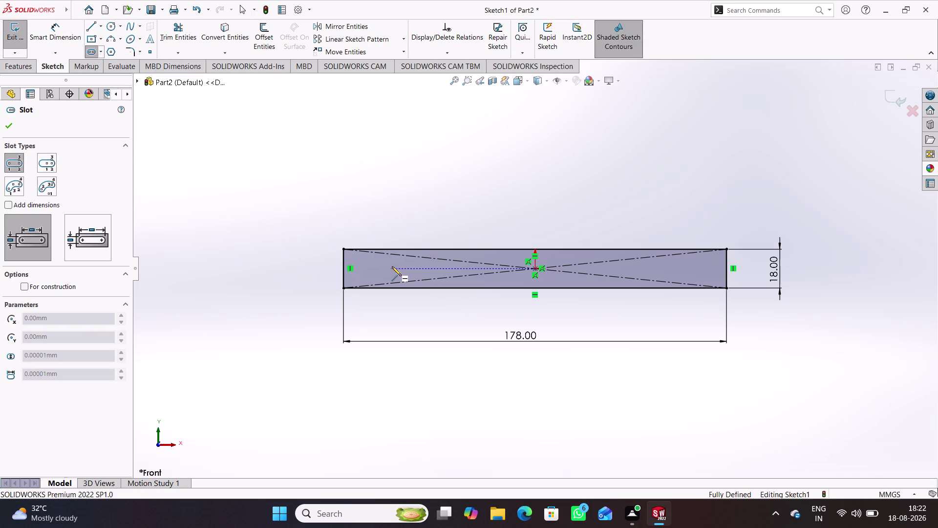
click(644, 272)
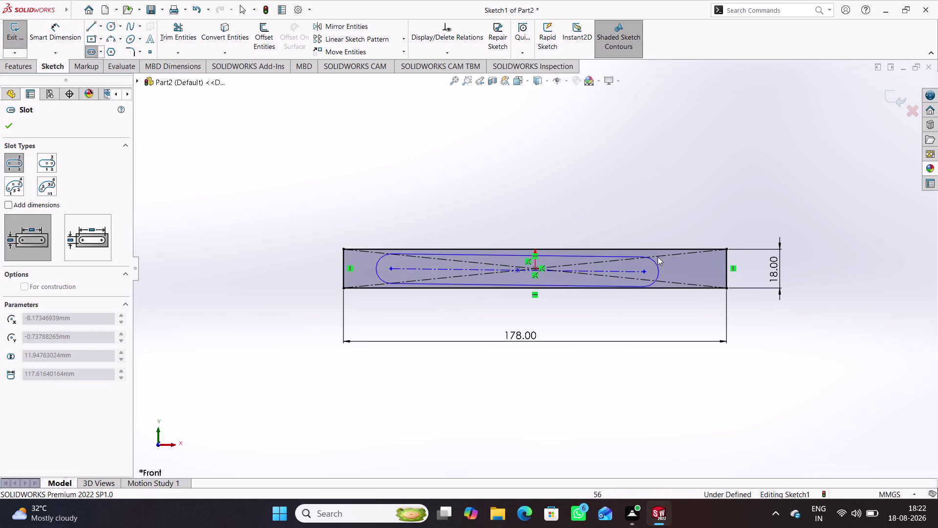
click(657, 256)
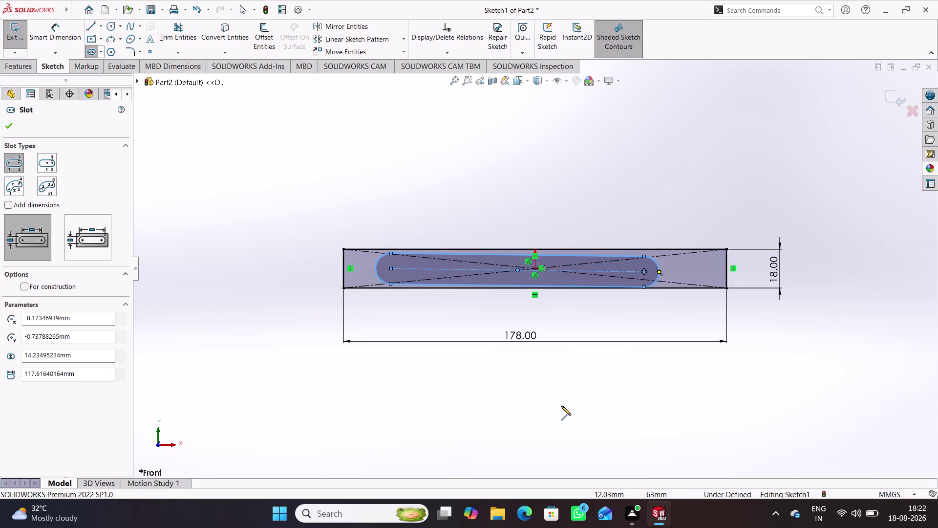
right_drag(561, 405, 568, 325)
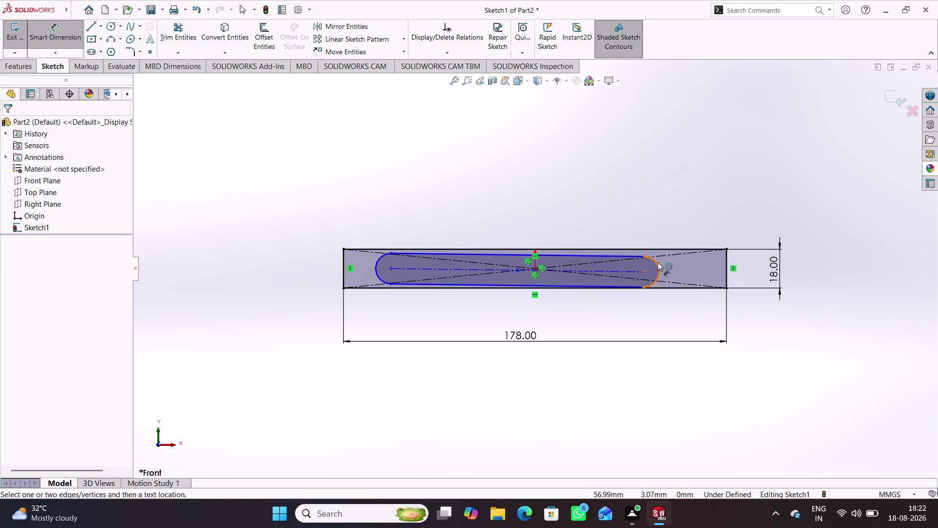
drag(658, 261, 657, 255)
click(677, 215)
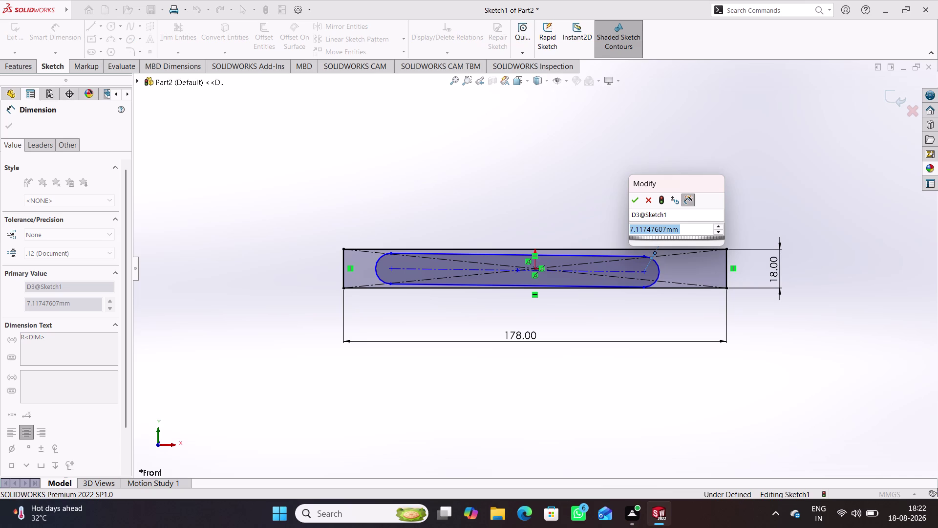
key(5)
key(Return)
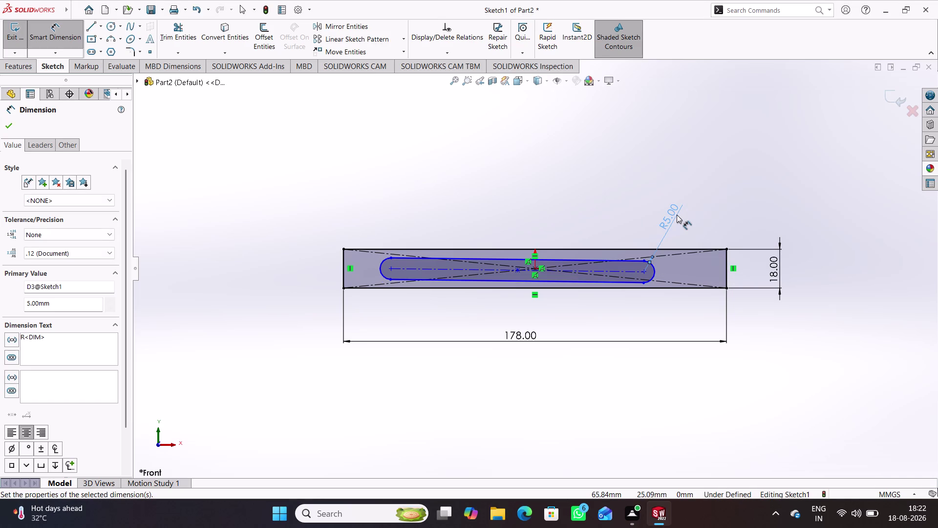
click(568, 180)
Make the slot's centre point coincident with the sketch origin.
right_drag(601, 207, 609, 134)
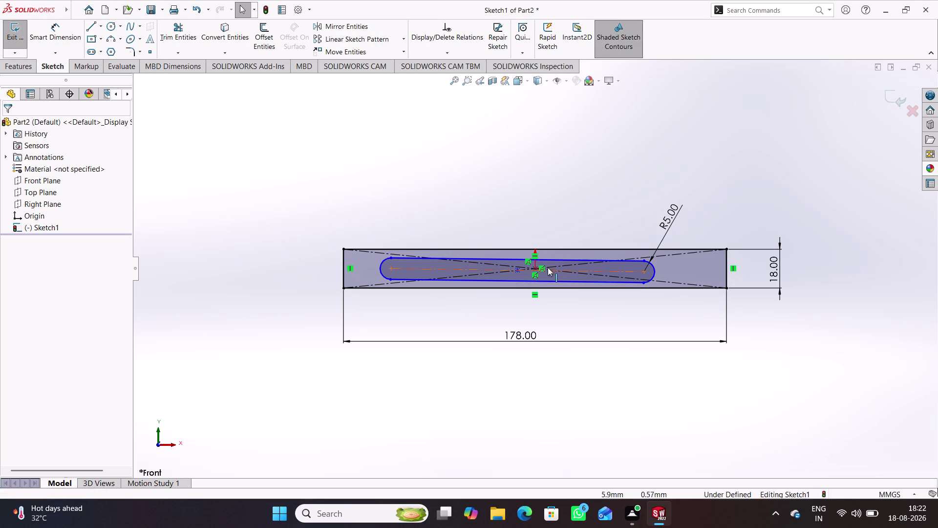
scroll(down, 3)
scroll(down, 3)
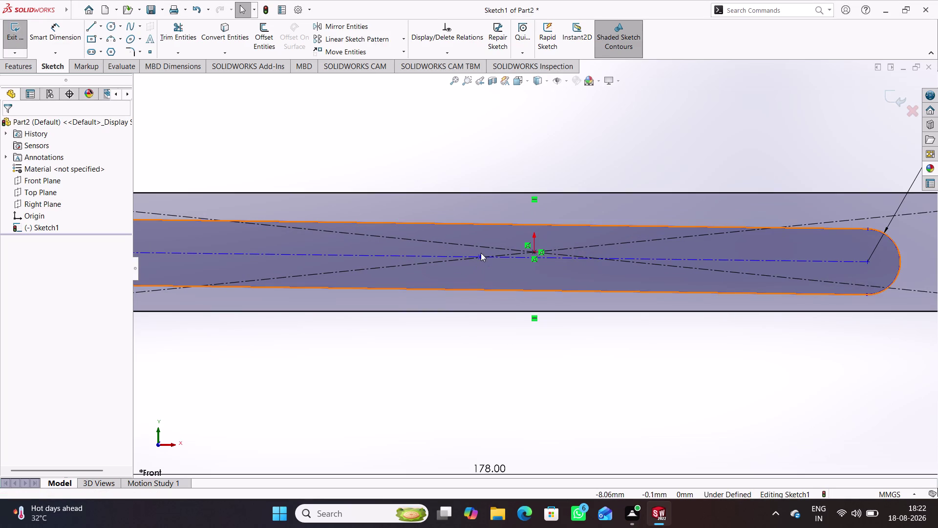
click(459, 316)
drag(480, 255, 543, 259)
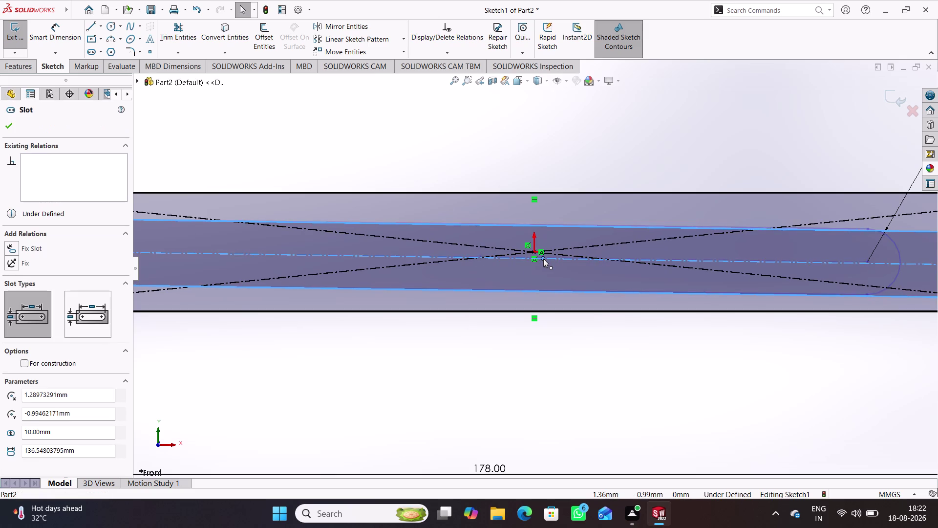
drag(544, 259, 545, 274)
click(516, 338)
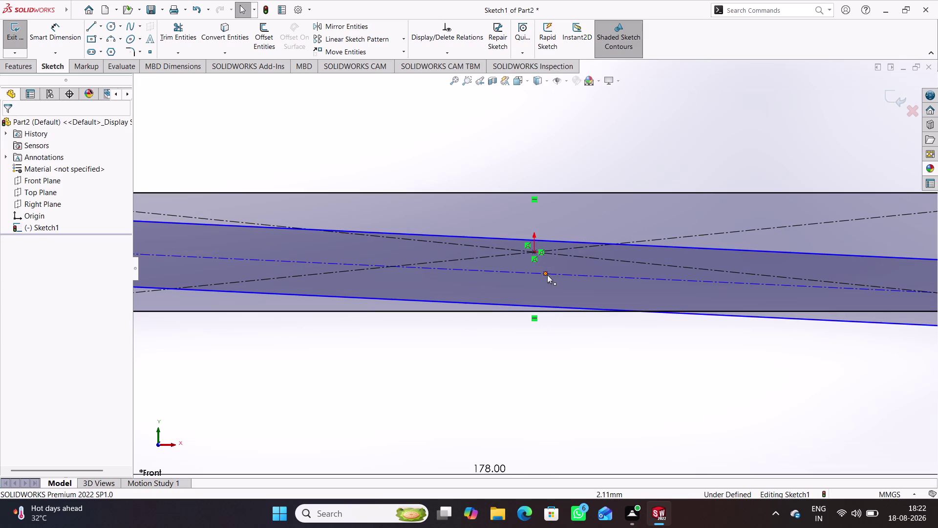
click(547, 273)
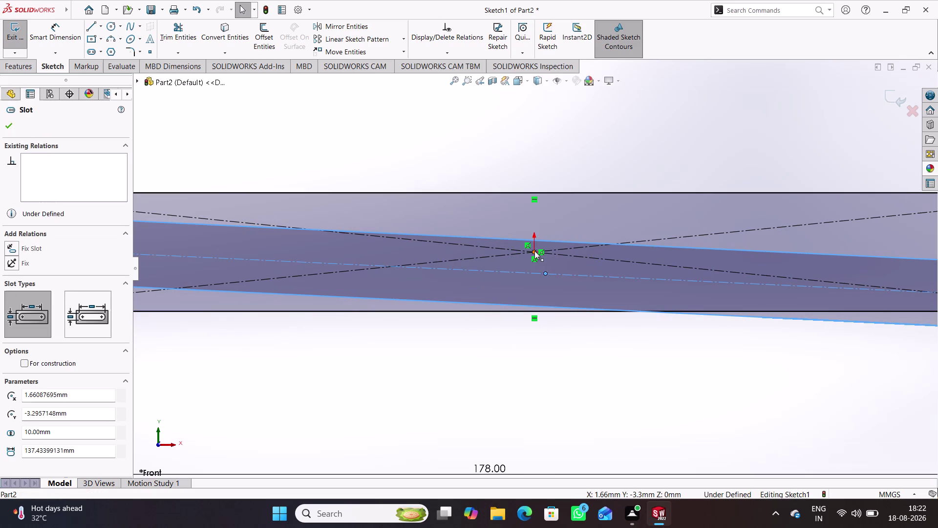
click(534, 251)
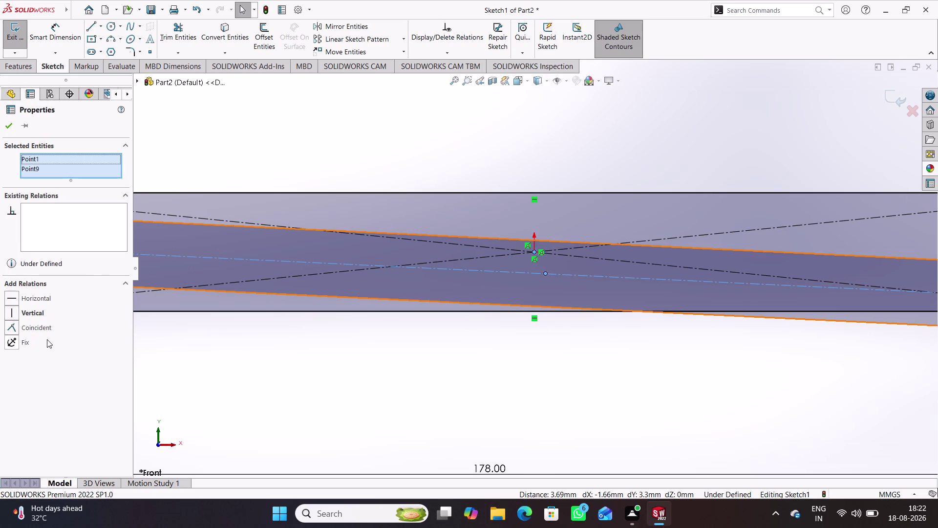
click(52, 323)
Add a Horizontal relation to the slot's centre line.
click(452, 377)
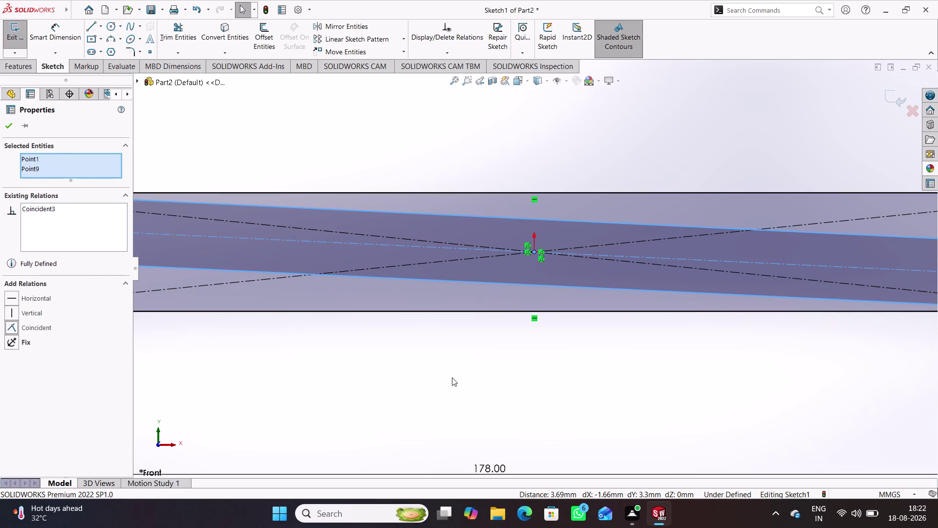
scroll(up, 3)
scroll(up, 3)
click(745, 341)
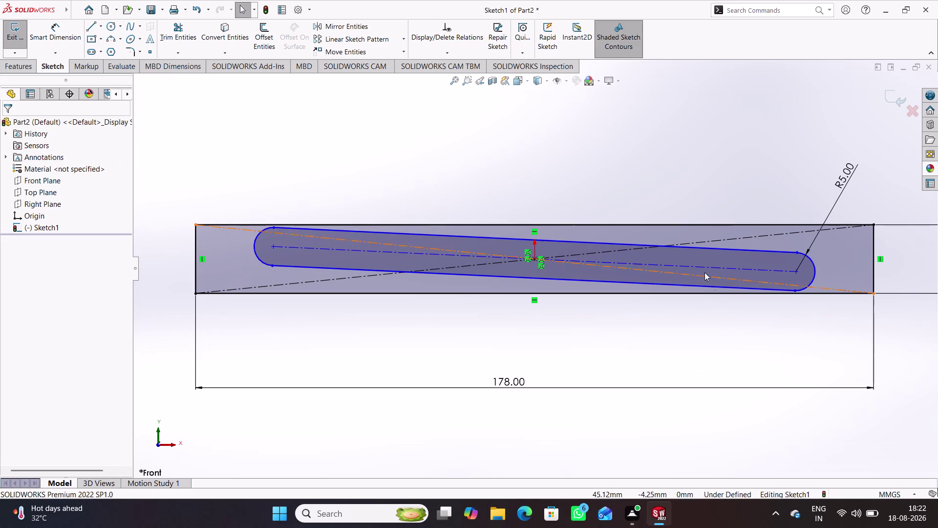
click(693, 264)
click(736, 218)
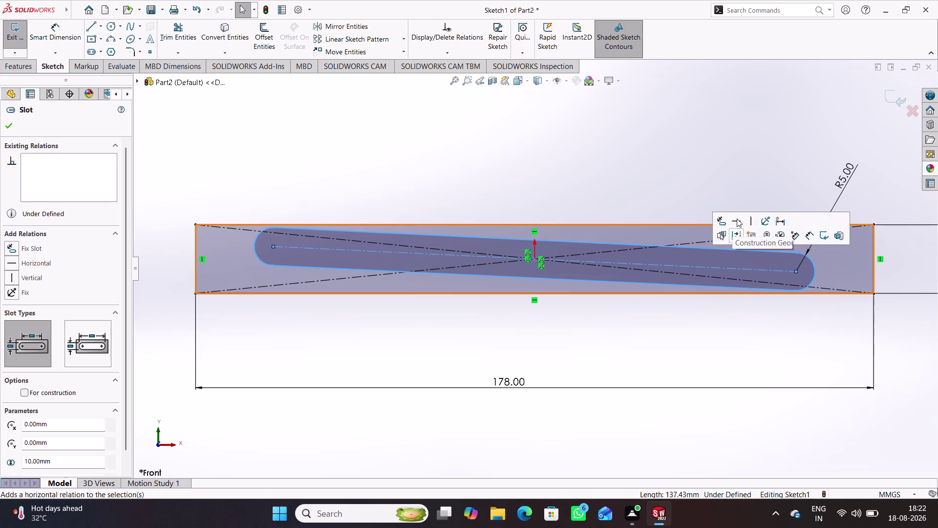
click(660, 336)
Dimension the slot's arc centres 130 mm apart and exit the sketch.
right_drag(709, 353, 705, 275)
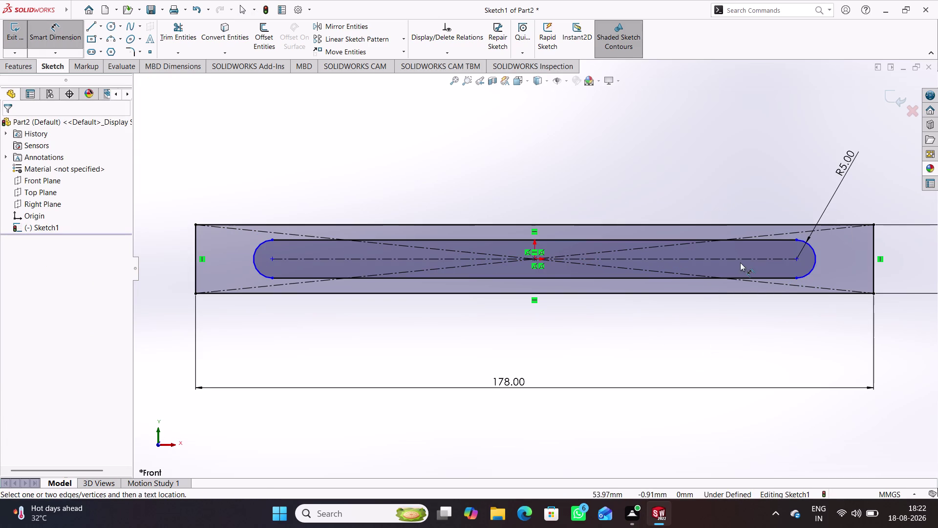
click(773, 259)
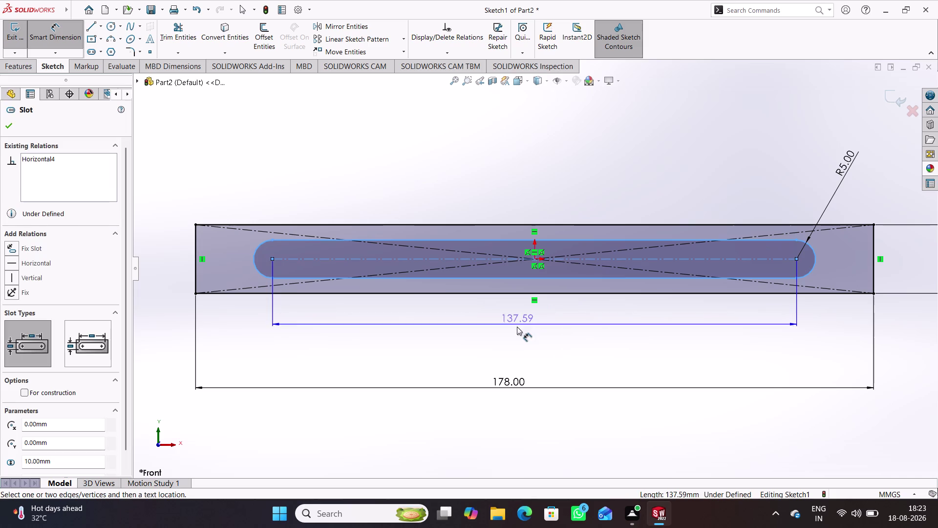
click(520, 337)
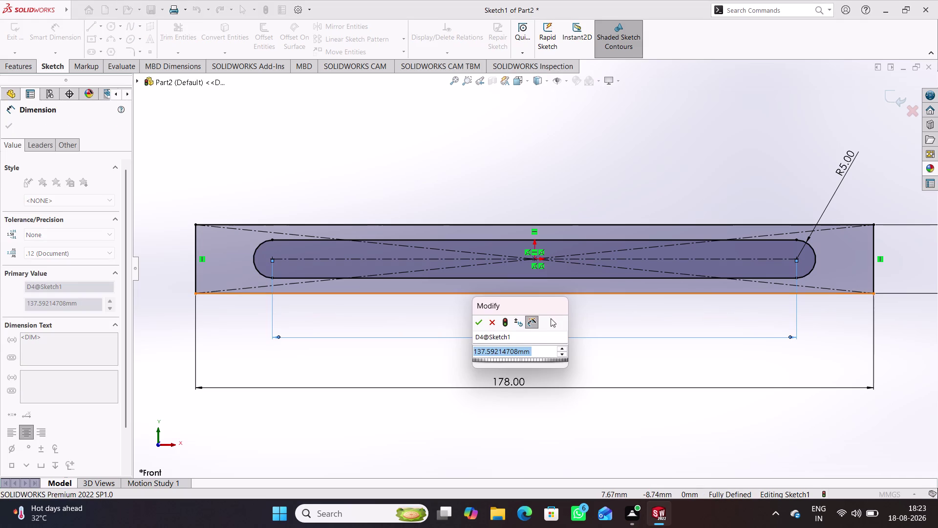
text(1)
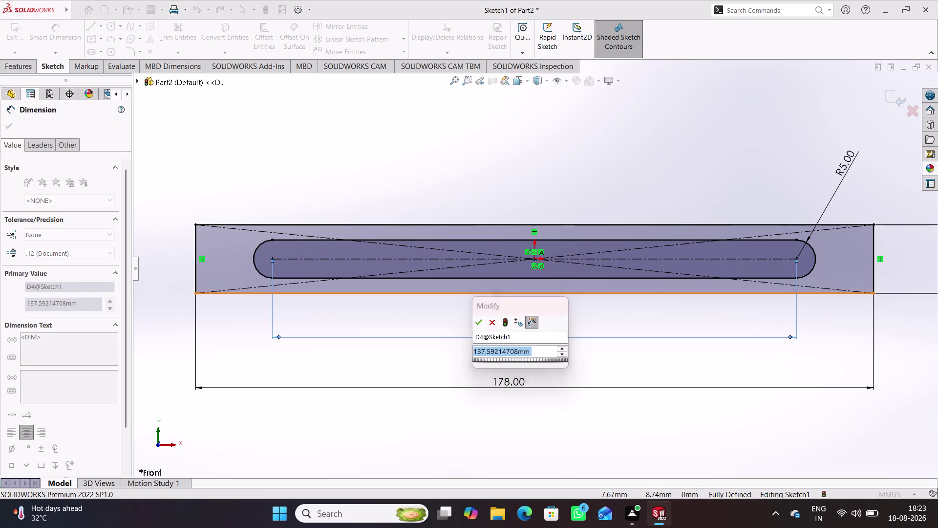
text(30)
key(Return)
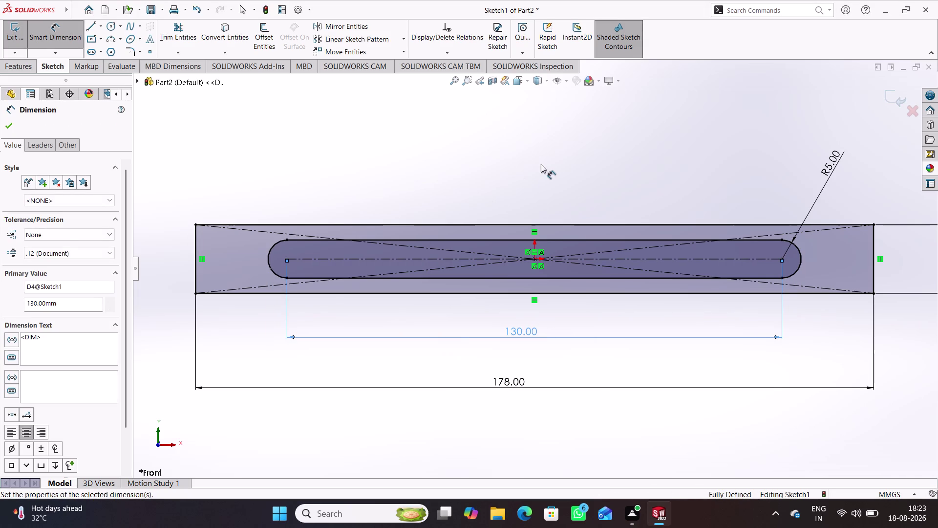
click(545, 169)
click(893, 100)
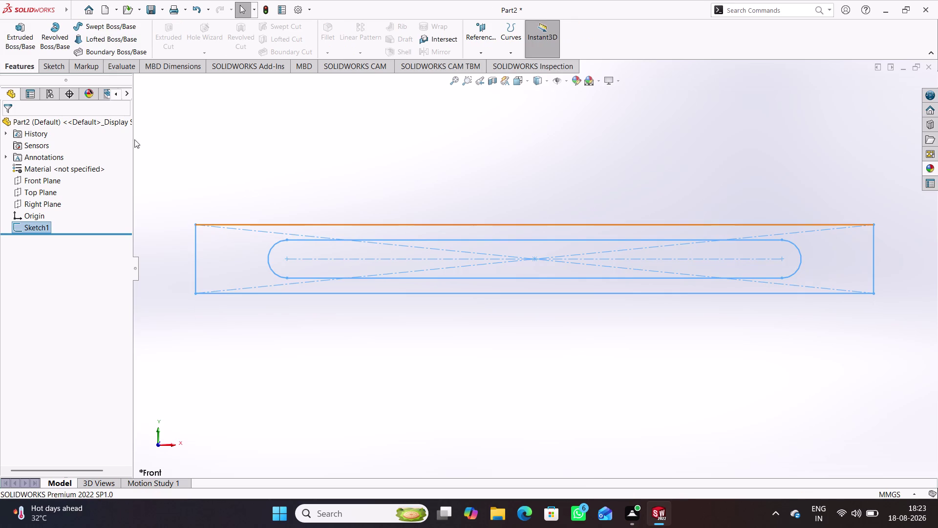
Extrude the slotted sketch mid-plane to 18 mm thick.
click(13, 34)
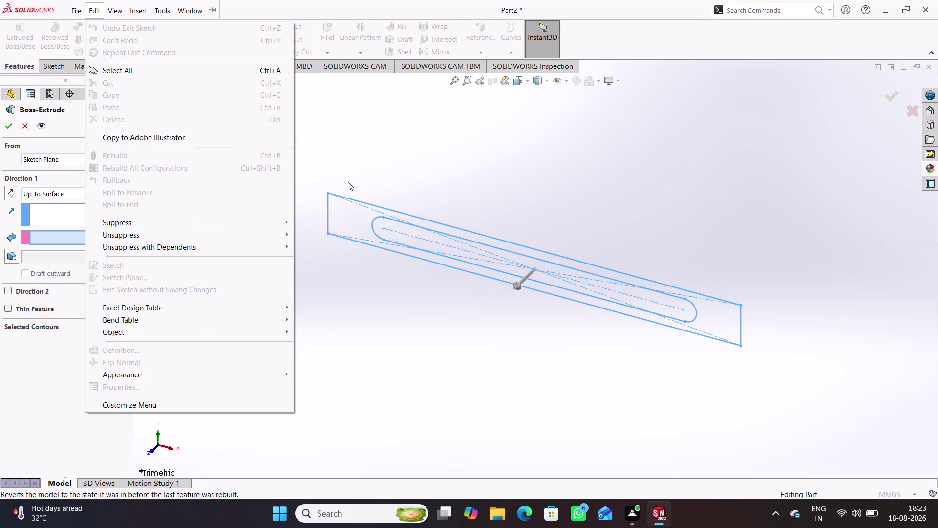
click(391, 157)
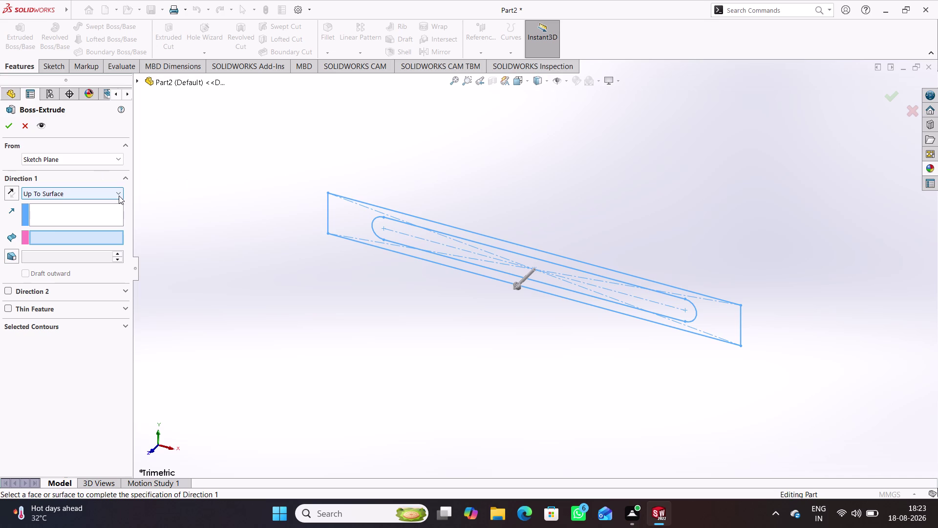
click(119, 196)
click(79, 243)
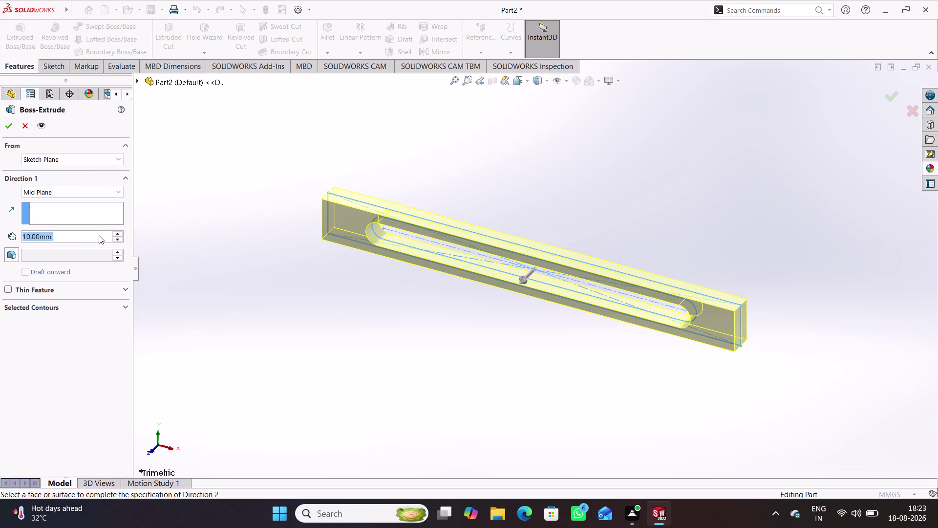
text(18)
key(Return)
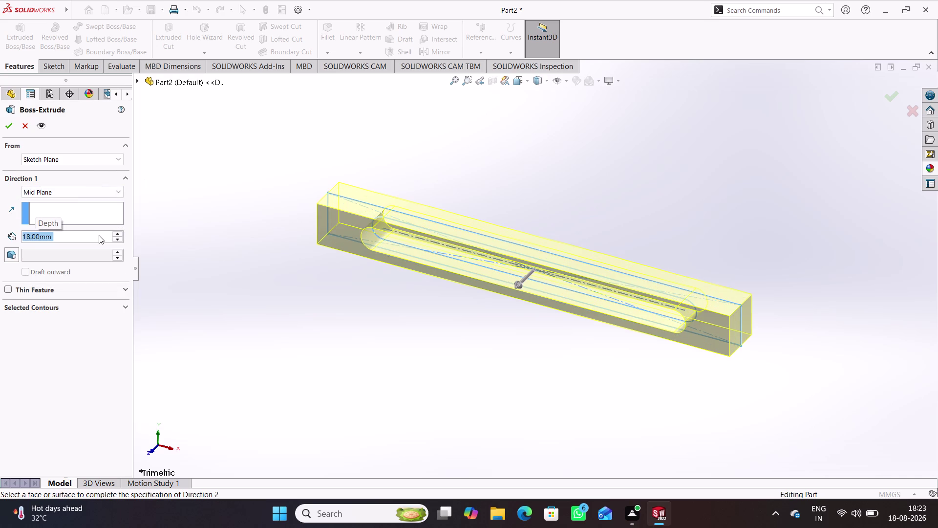
key(Return)
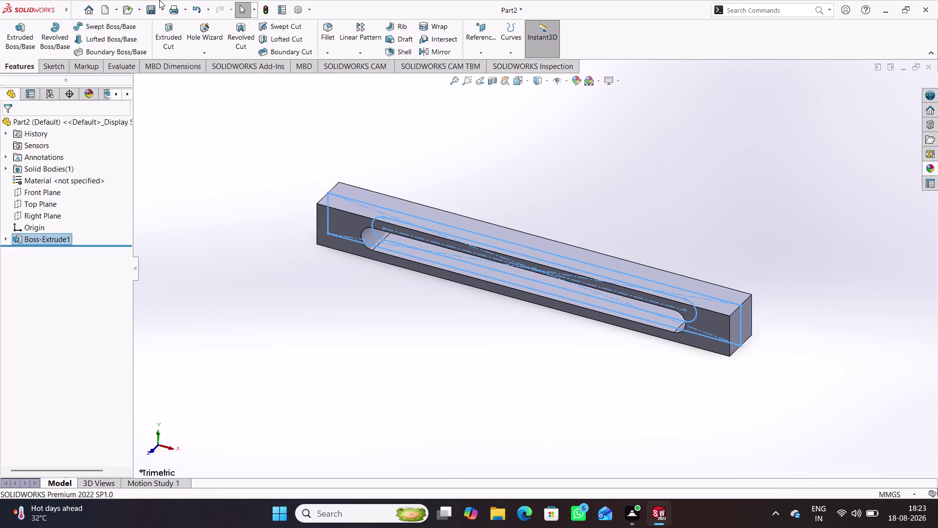
Select the Front Plane in the feature tree.
click(286, 312)
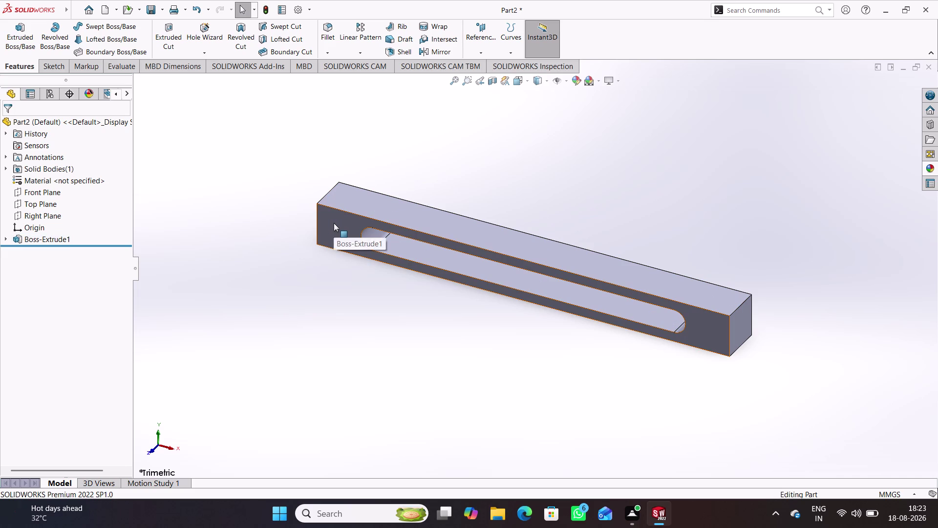
click(54, 195)
click(61, 183)
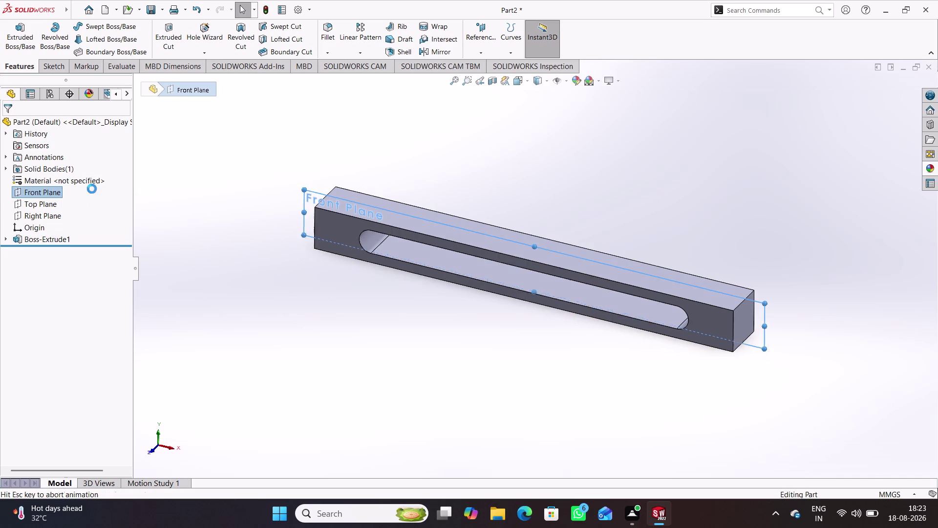
On the Front Plane, sketch a 25 mm circle centred on the bar's left edge.
click(356, 347)
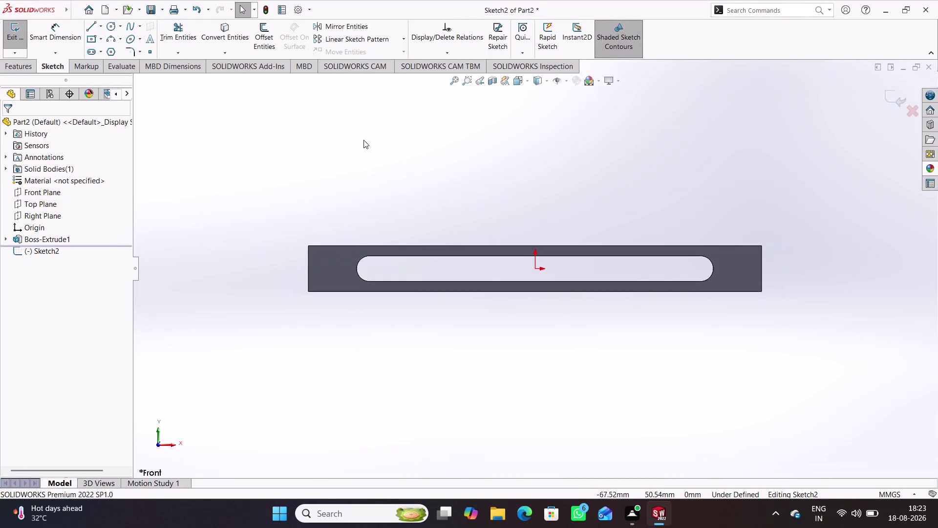
click(113, 29)
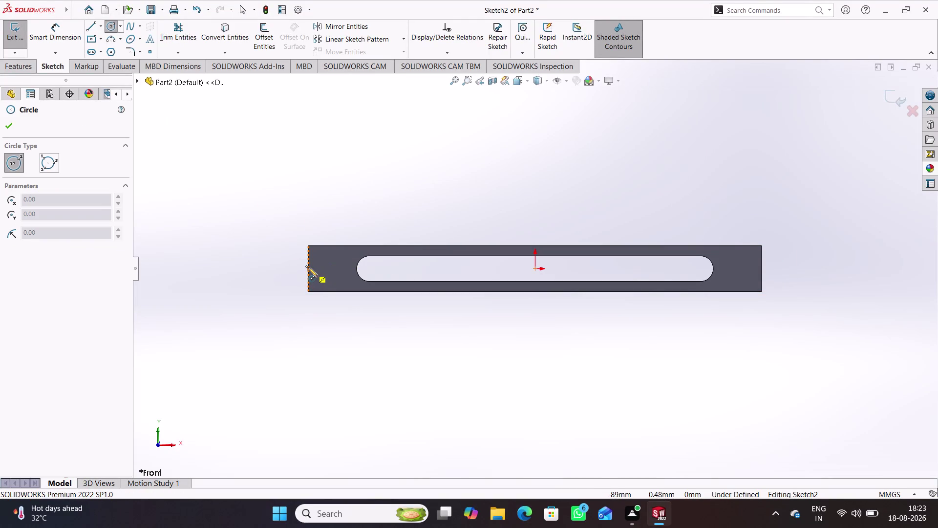
click(308, 267)
click(309, 301)
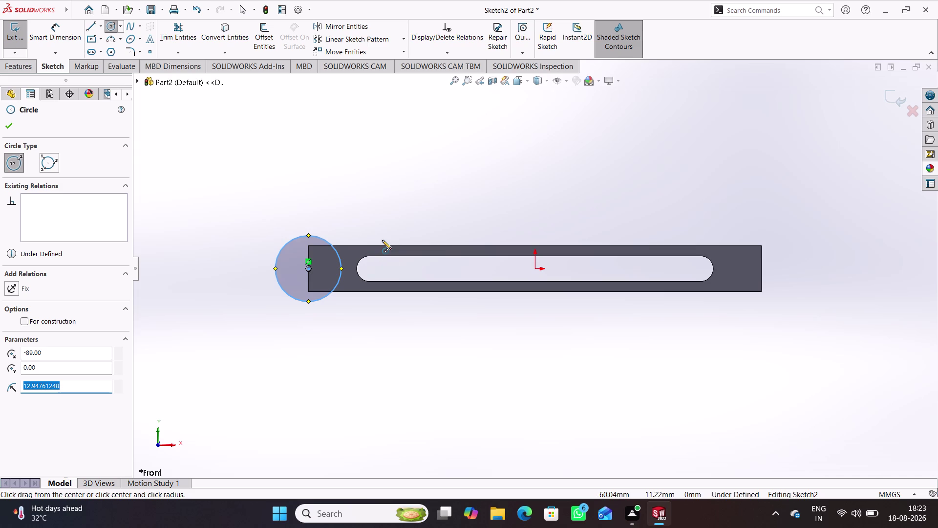
right_drag(379, 381, 395, 312)
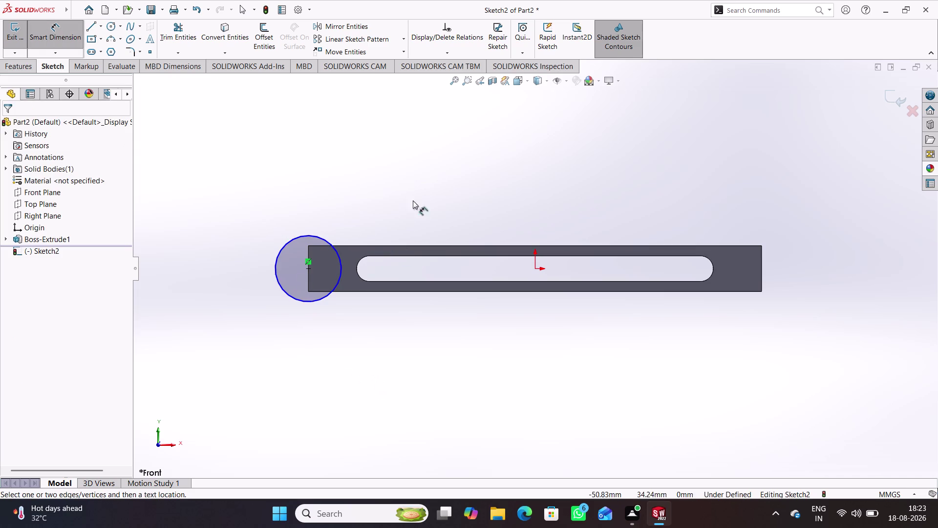
click(324, 238)
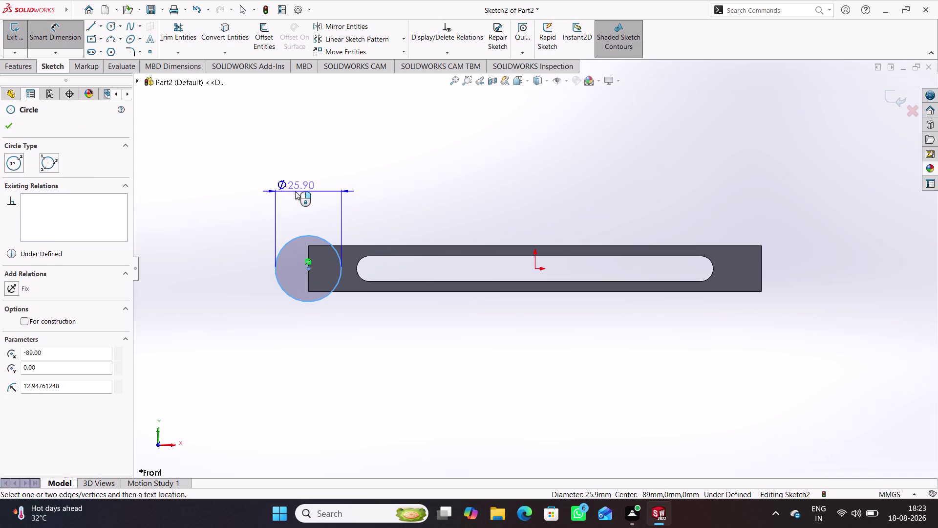
click(297, 191)
text(25)
key(Return)
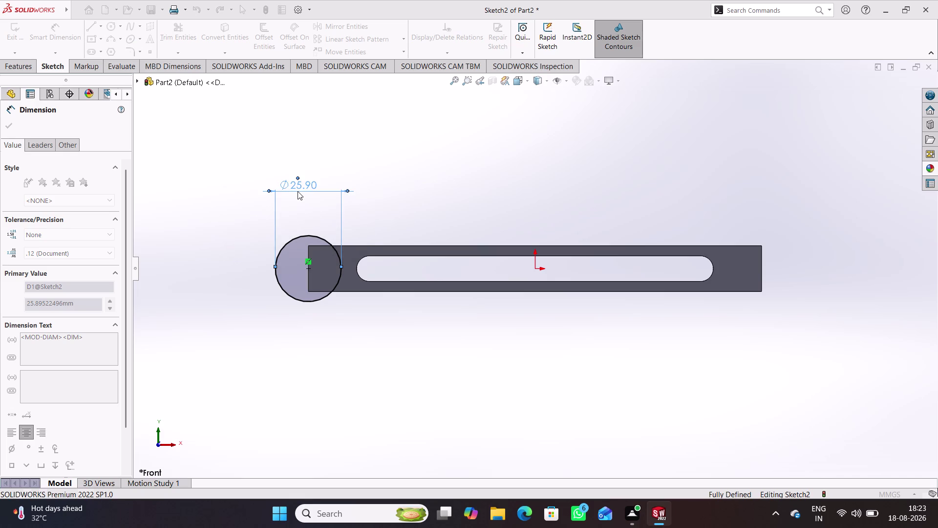
click(523, 219)
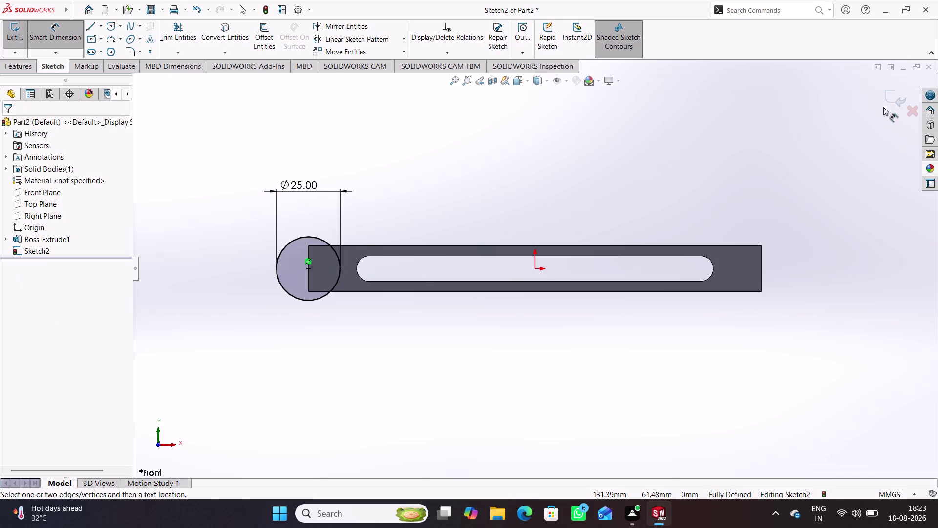
click(894, 95)
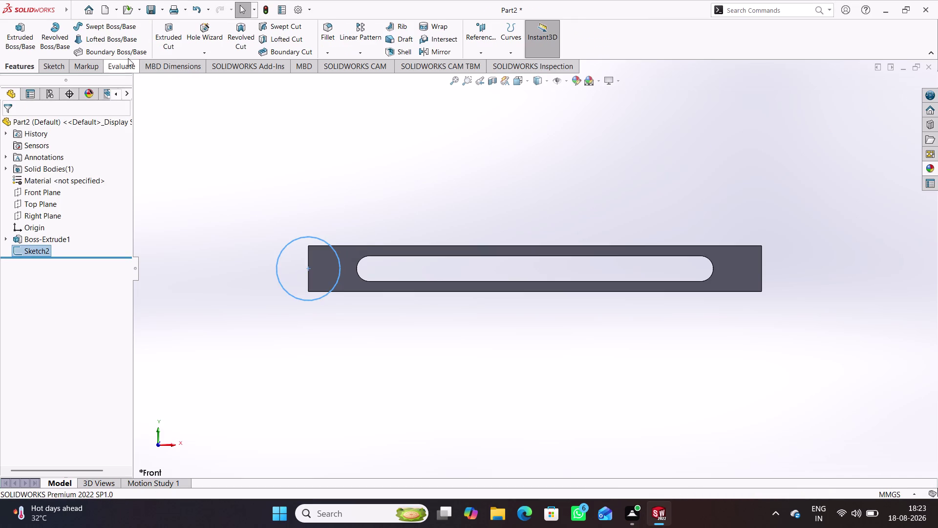
Extrude the left circle 28 mm deep into a round boss.
click(21, 37)
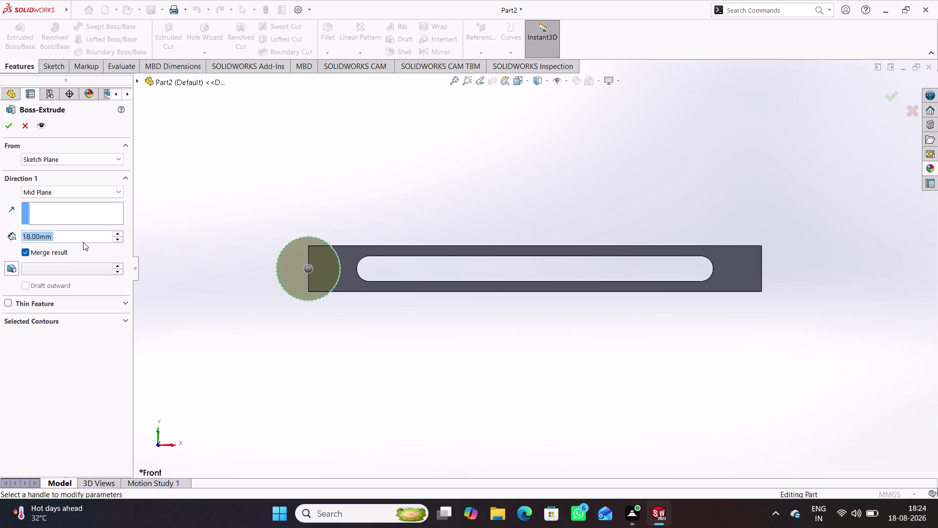
text(28)
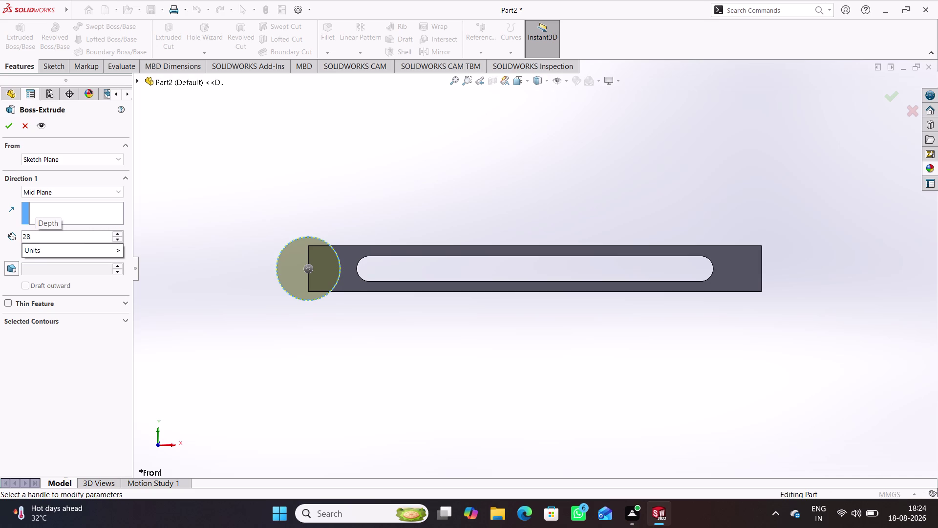
click(350, 188)
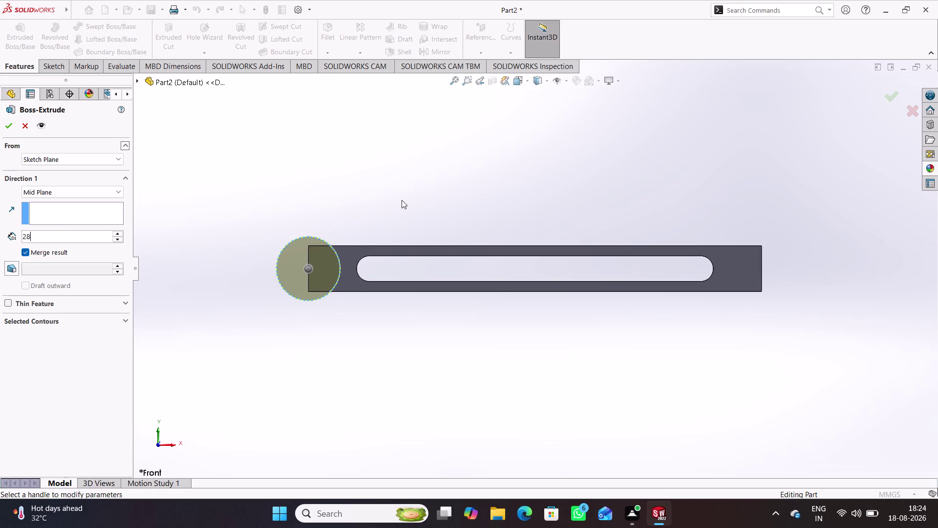
key(Return)
key(Return)
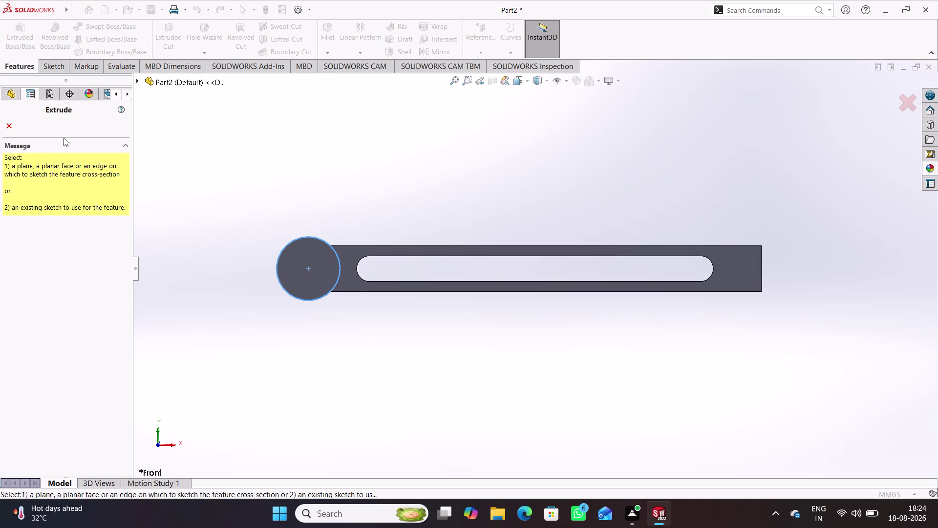
click(12, 124)
middle_drag(507, 218, 491, 260)
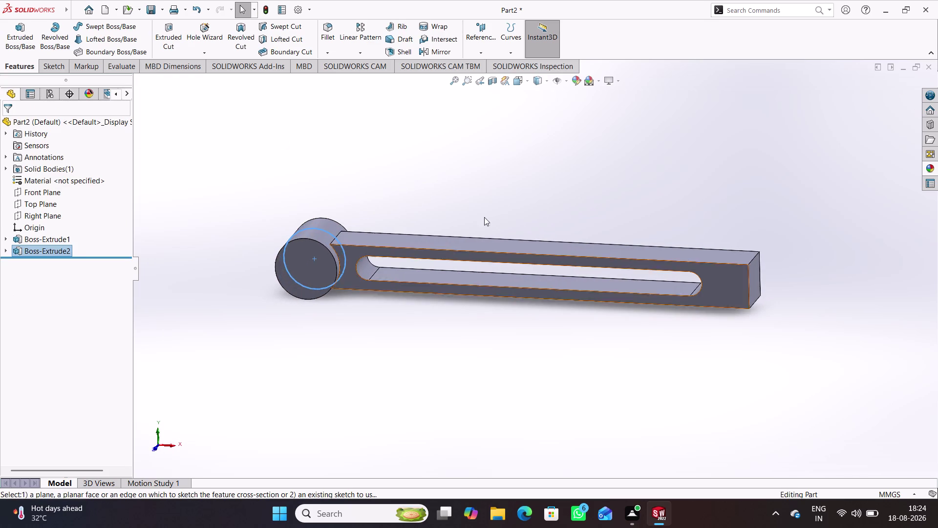
Start a Front Plane sketch with a circle centred on the bar's right edge.
click(491, 172)
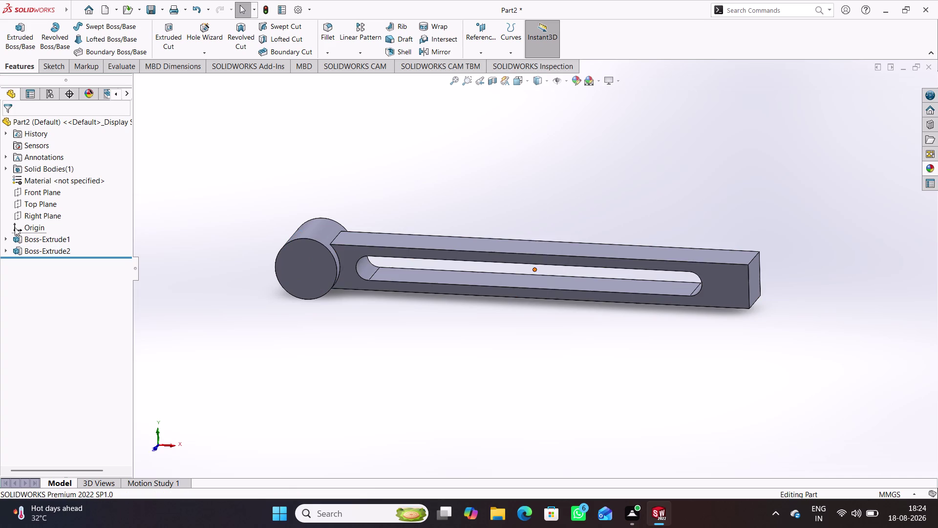
click(50, 195)
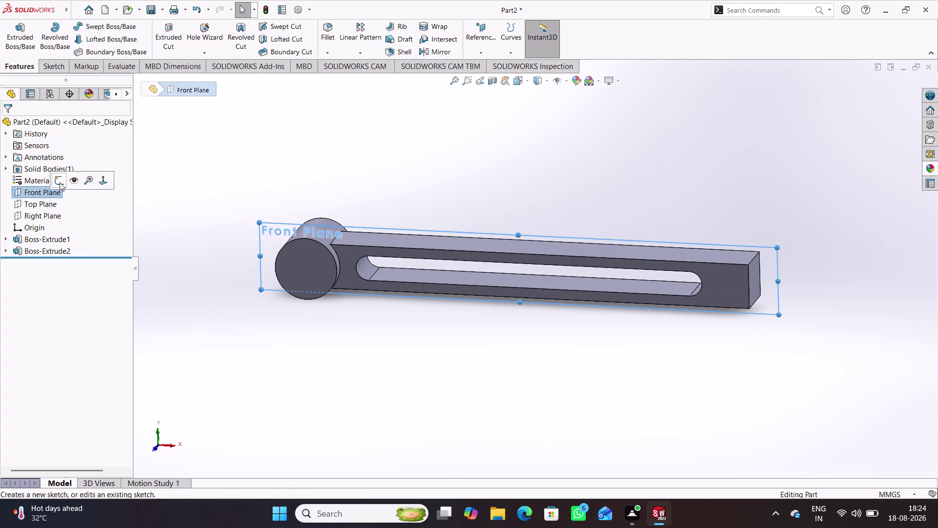
click(60, 182)
click(601, 373)
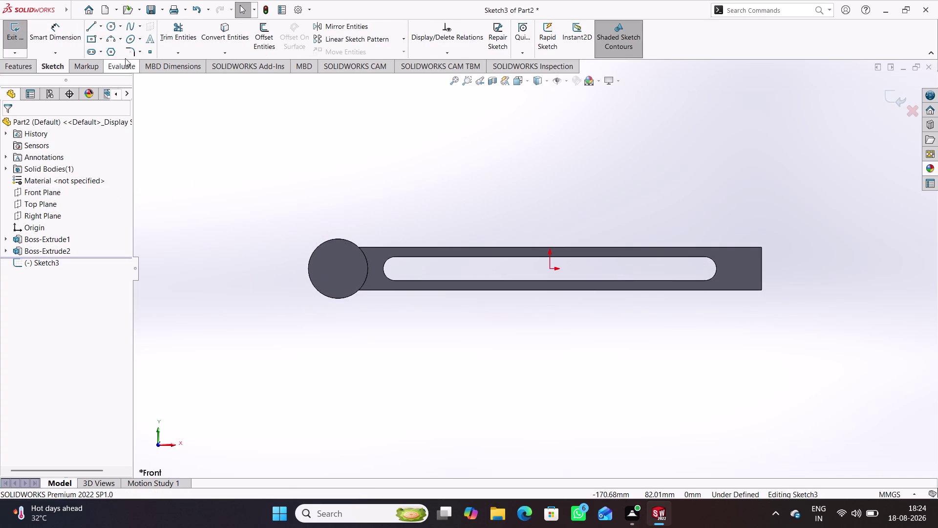
click(107, 26)
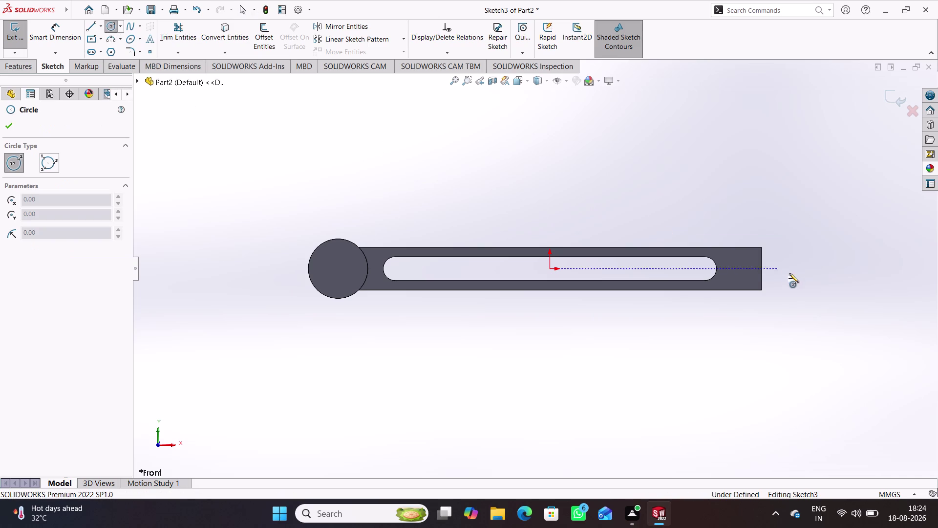
click(761, 267)
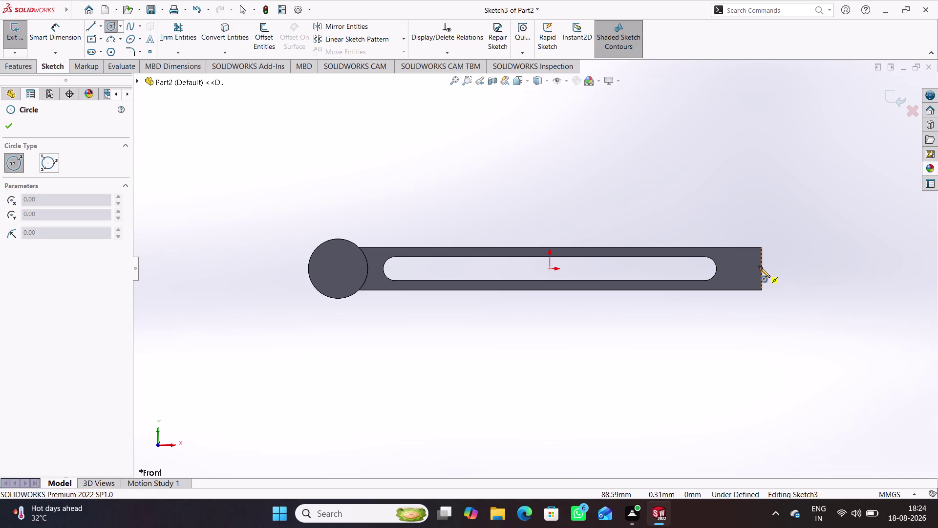
click(790, 314)
Dimension the right circle to 35 mm diameter and exit the sketch.
right_drag(685, 345, 719, 114)
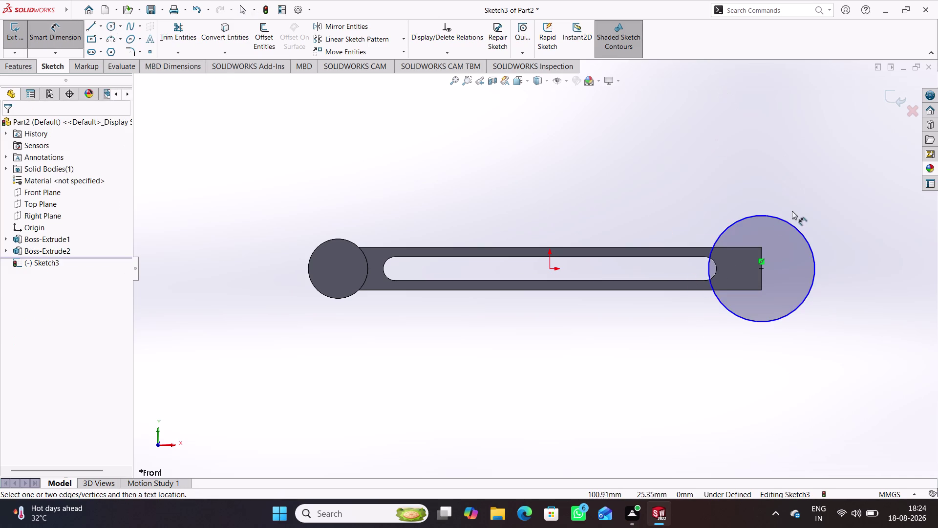
click(789, 222)
click(753, 162)
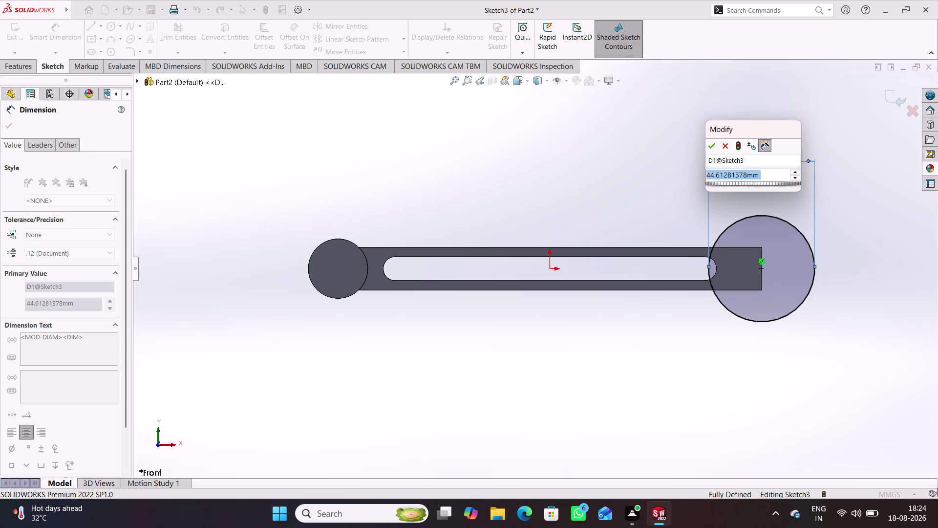
text(35)
key(Return)
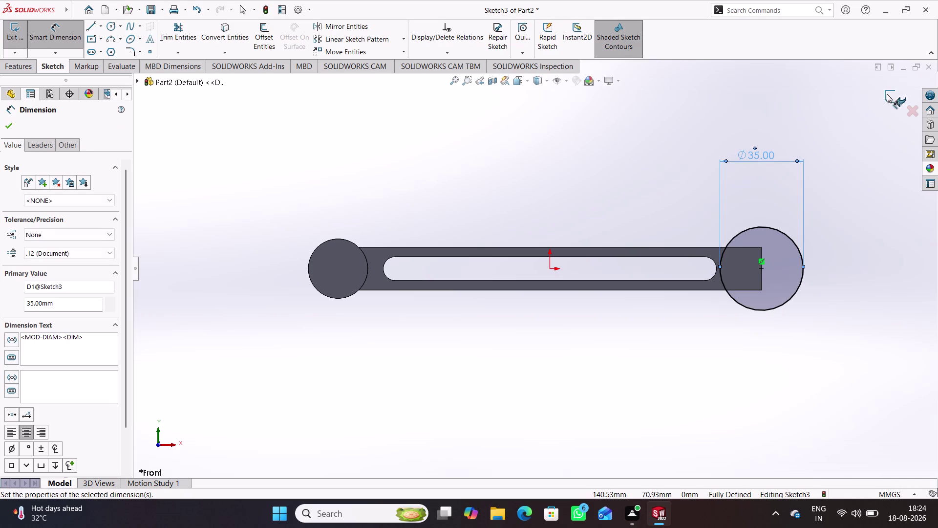
click(797, 112)
click(900, 102)
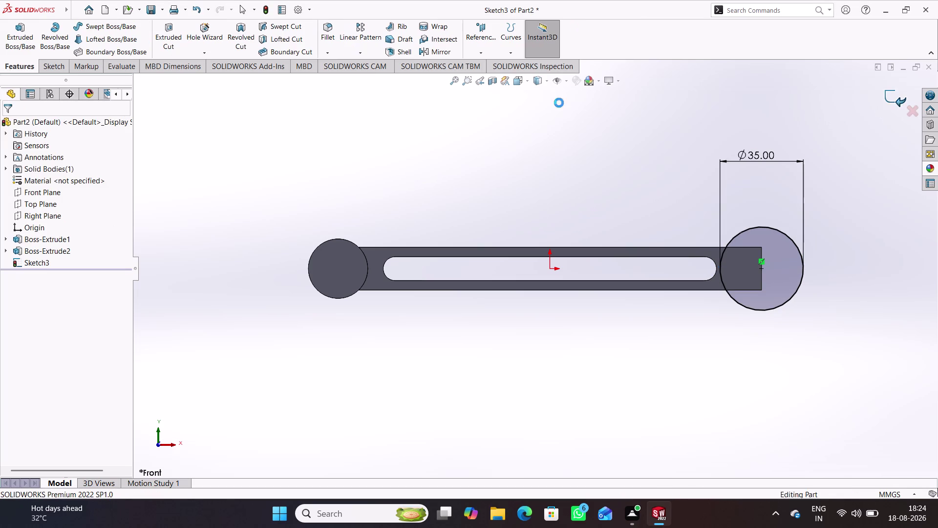
Extrude the right circle mid-plane 42 mm deep.
click(26, 32)
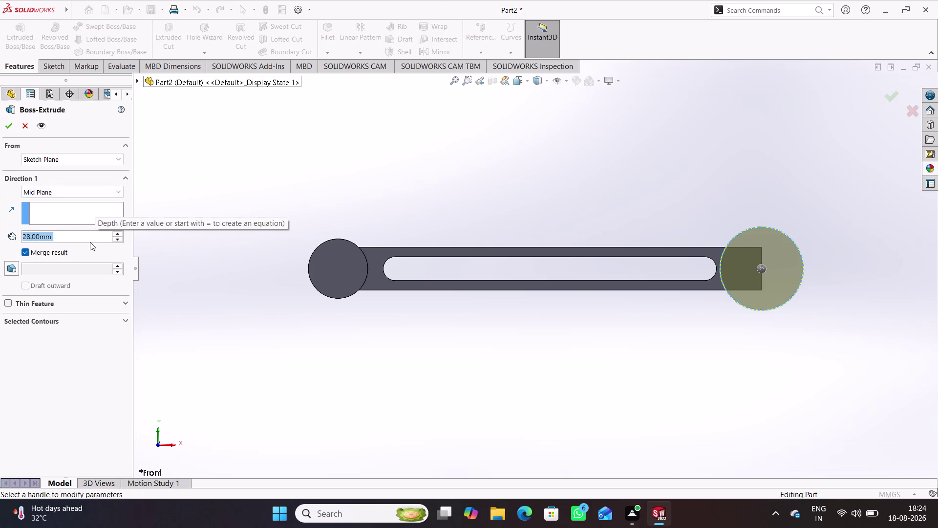
text(4)
text(2)
key(Return)
key(Return)
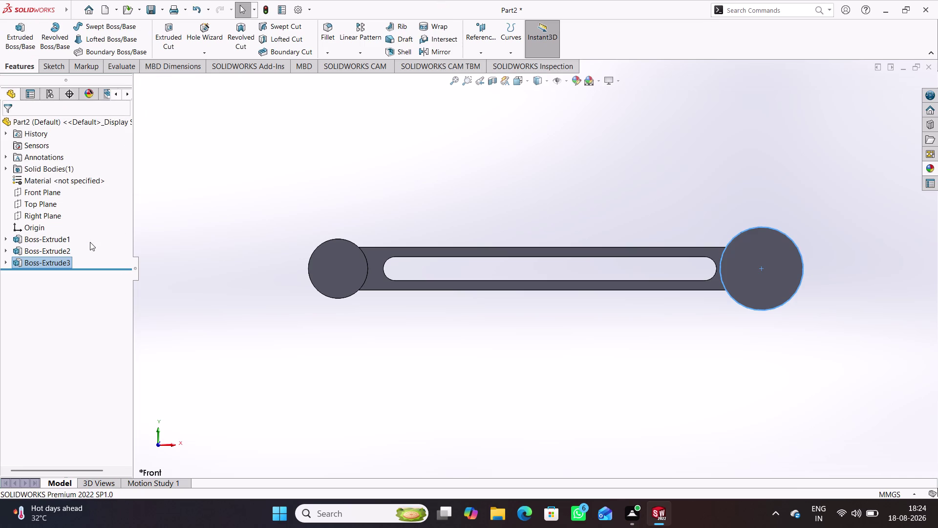
click(621, 354)
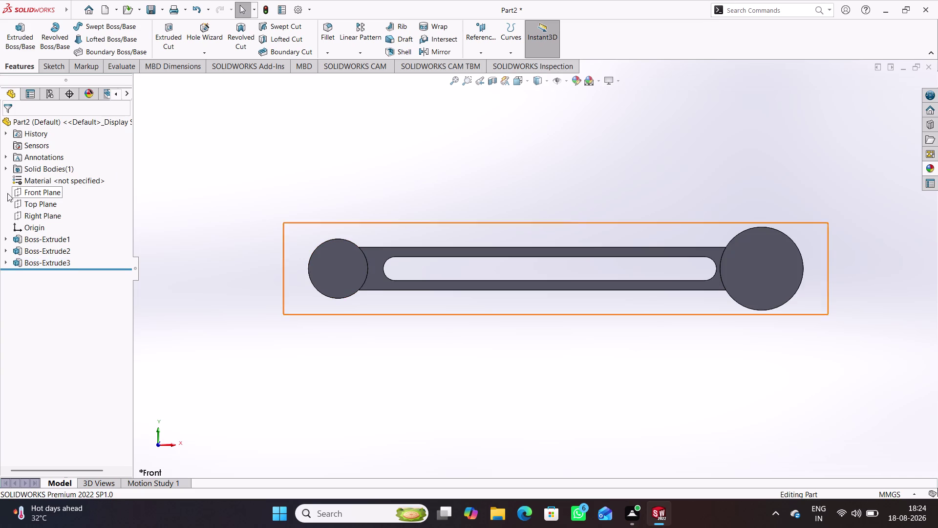
On the Front Plane, draw circles centred on the left and right bosses.
click(46, 192)
click(53, 181)
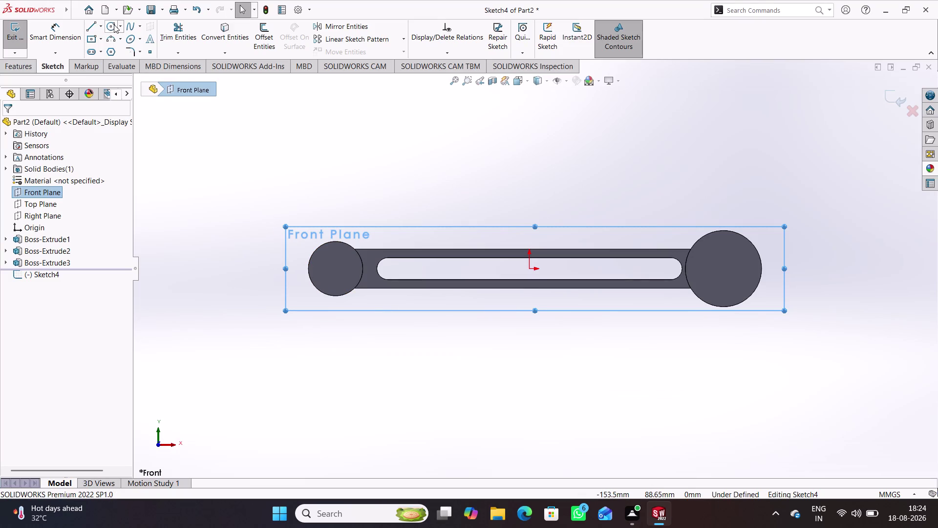
click(114, 25)
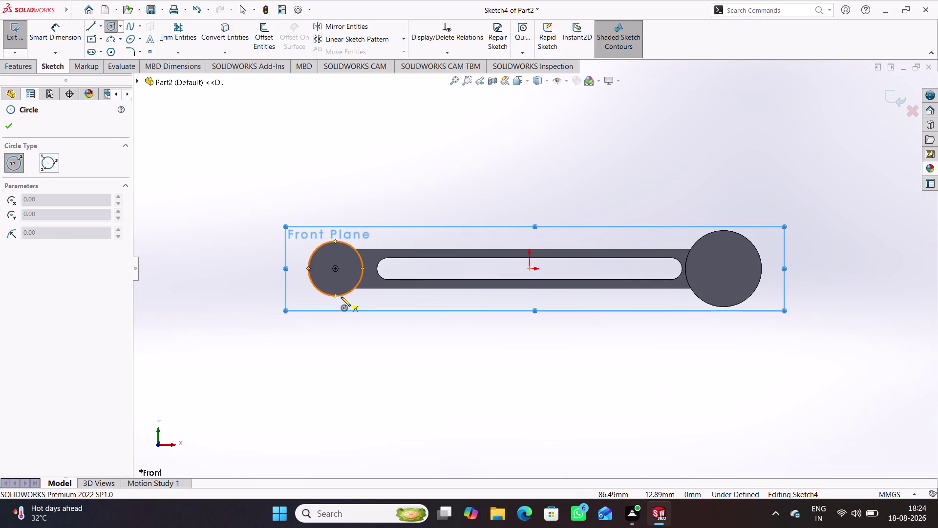
click(335, 267)
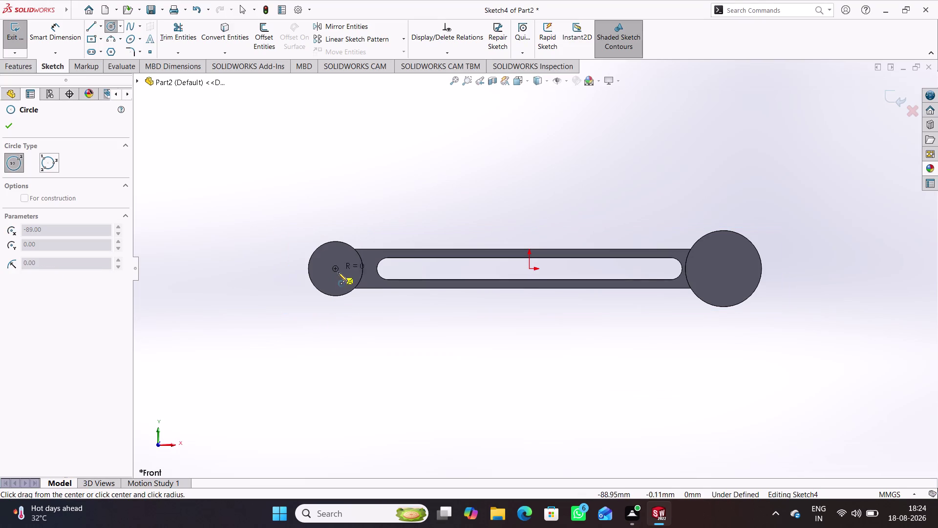
click(345, 282)
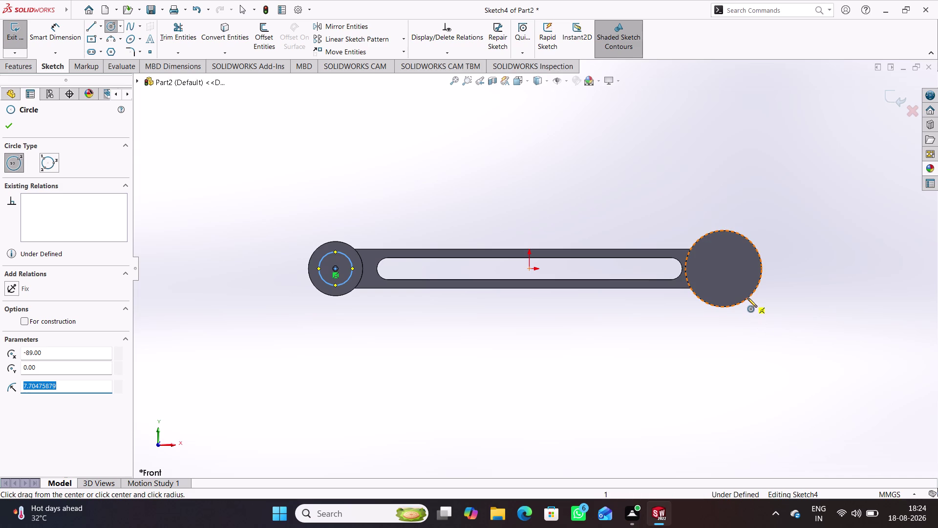
click(724, 269)
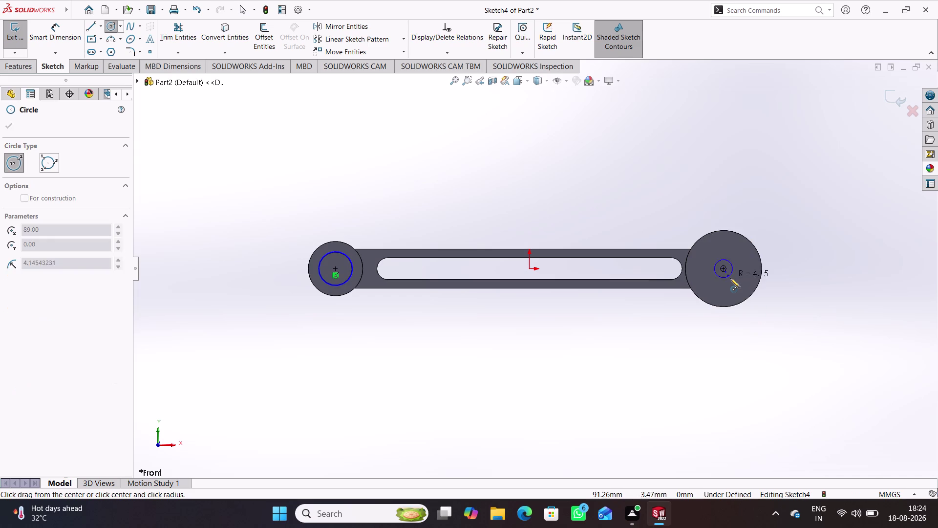
click(735, 288)
Dimension the left circle to 15 mm diameter.
right_drag(615, 380, 605, 289)
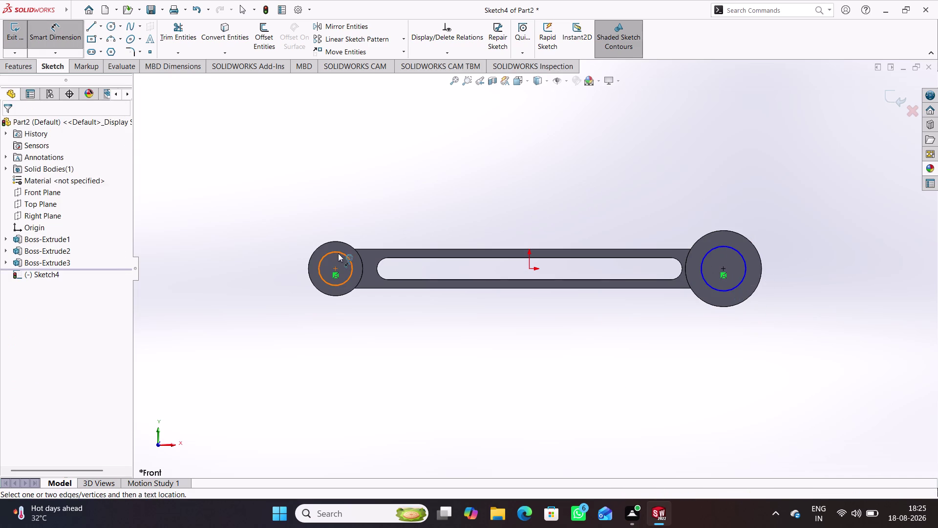
drag(342, 253, 341, 245)
click(331, 211)
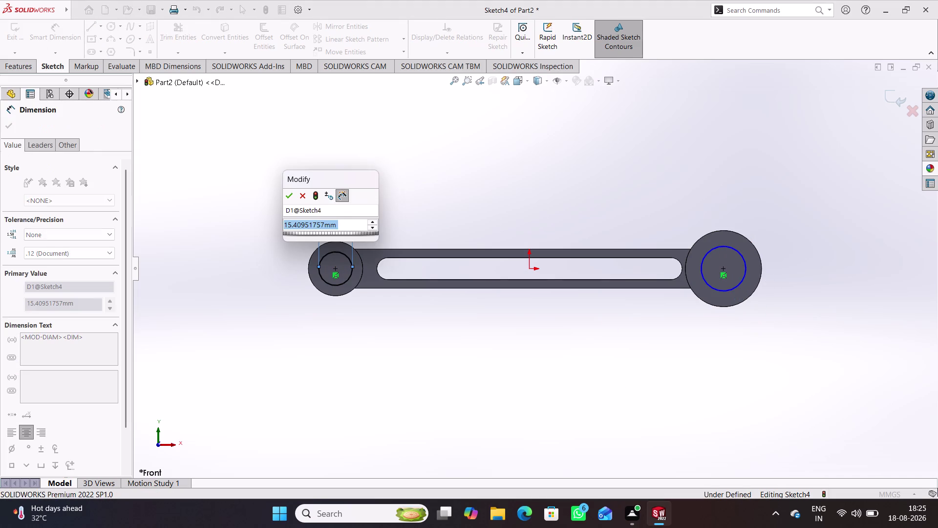
text(15)
key(Return)
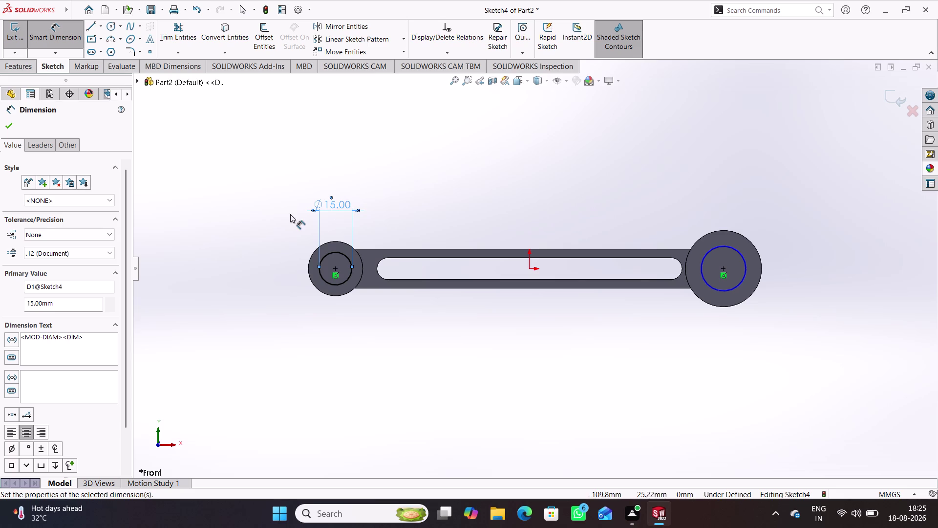
click(572, 139)
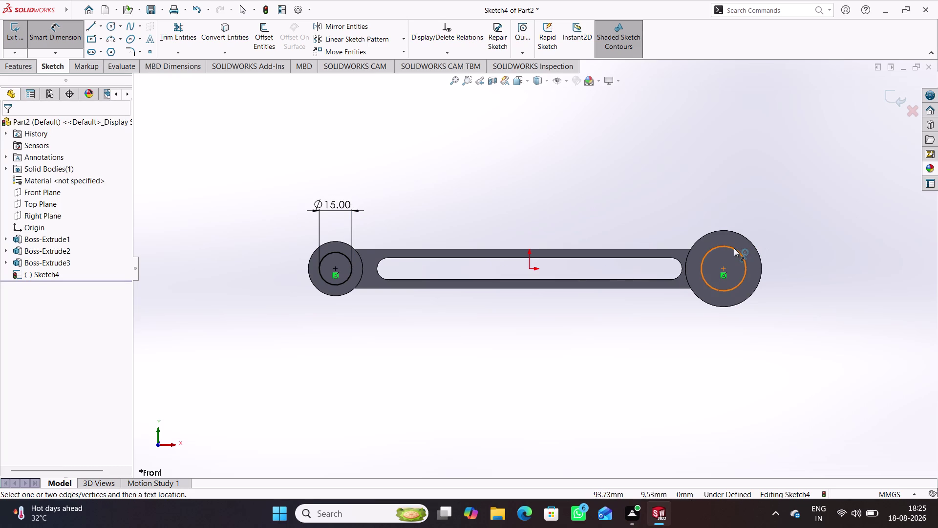
Dimension the right circle to 24 mm diameter and exit the sketch.
drag(734, 248, 734, 243)
click(723, 202)
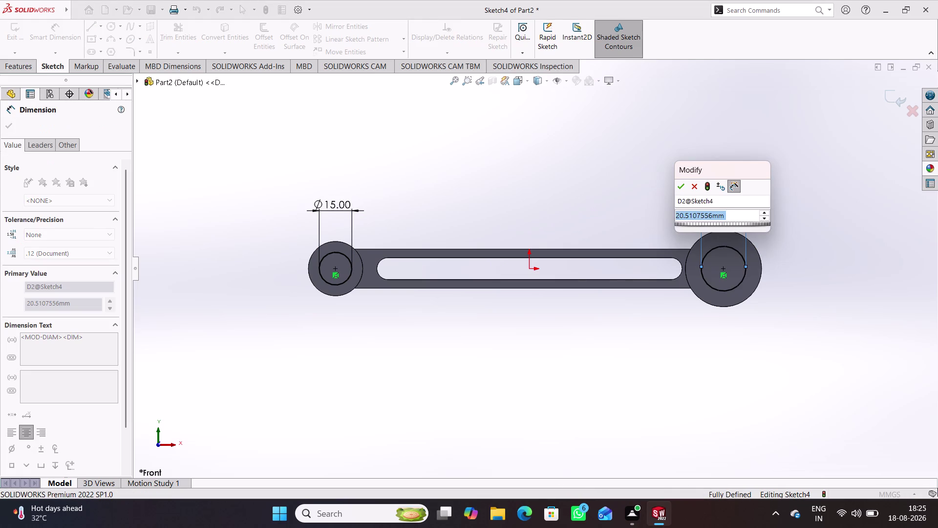
text(24)
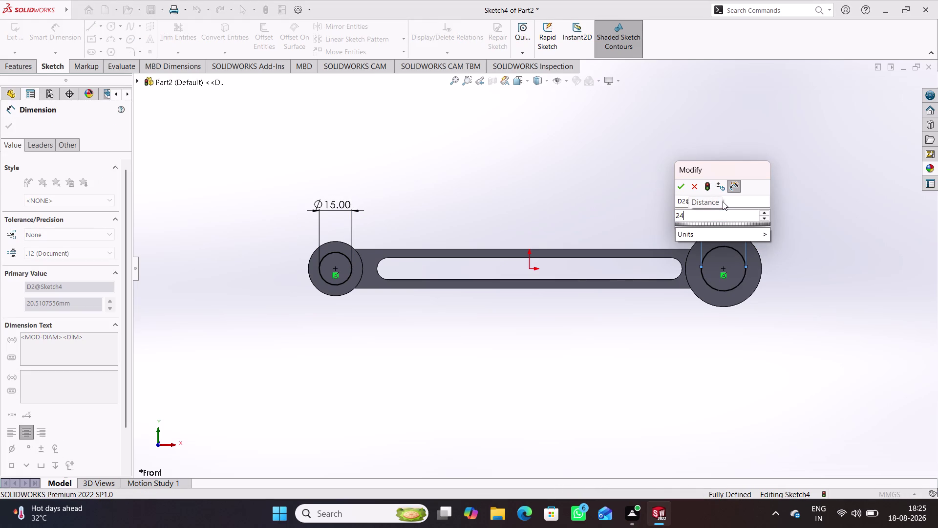
key(Return)
key(Return)
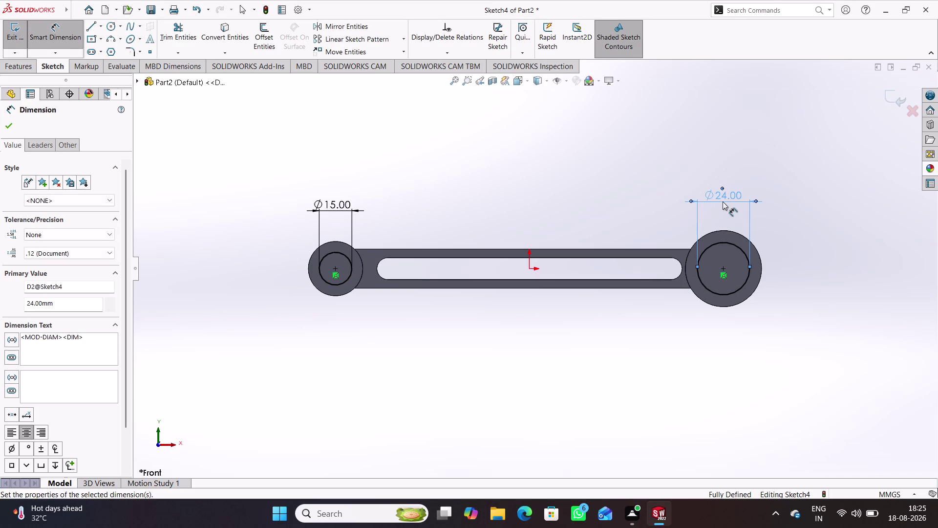
click(713, 171)
click(890, 96)
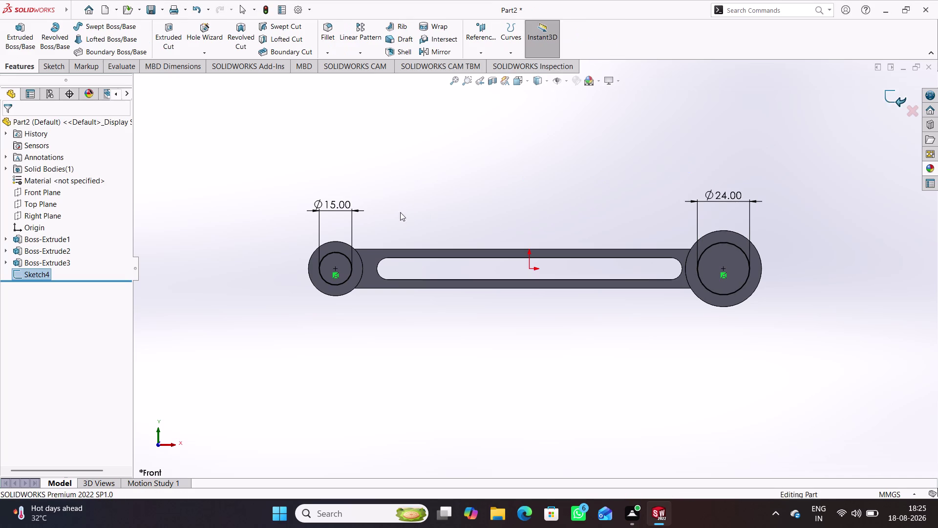
click(176, 40)
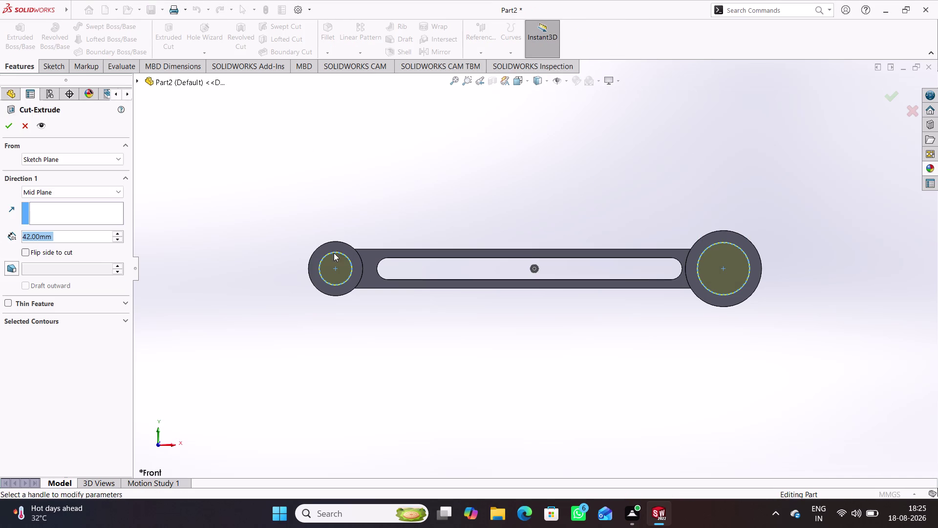
Cut both circles Through All - Both to bore holes through the end bosses.
click(120, 192)
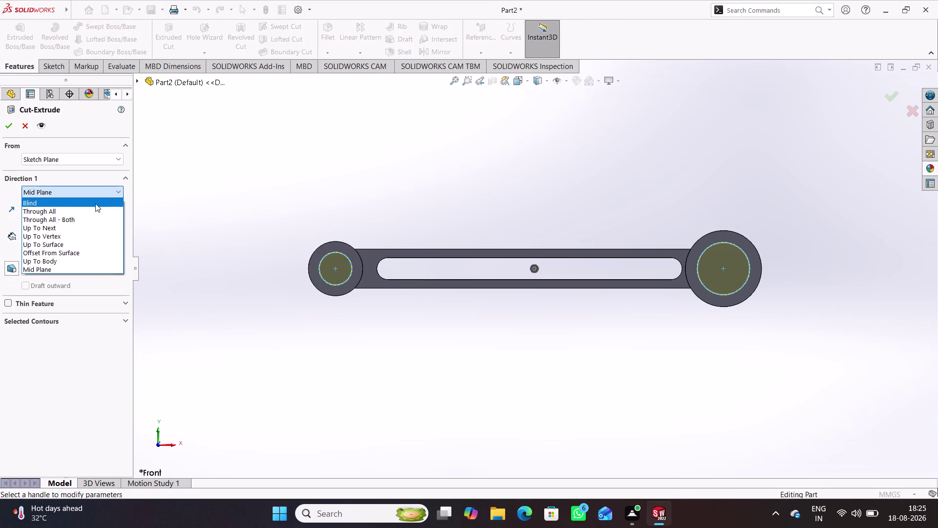
click(81, 226)
middle_drag(461, 175, 382, 243)
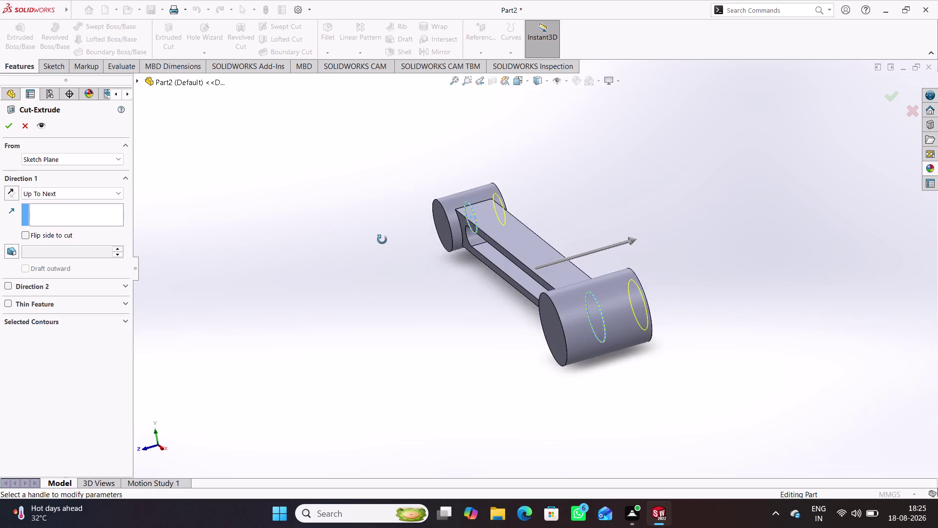
middle_drag(382, 242, 388, 258)
click(120, 195)
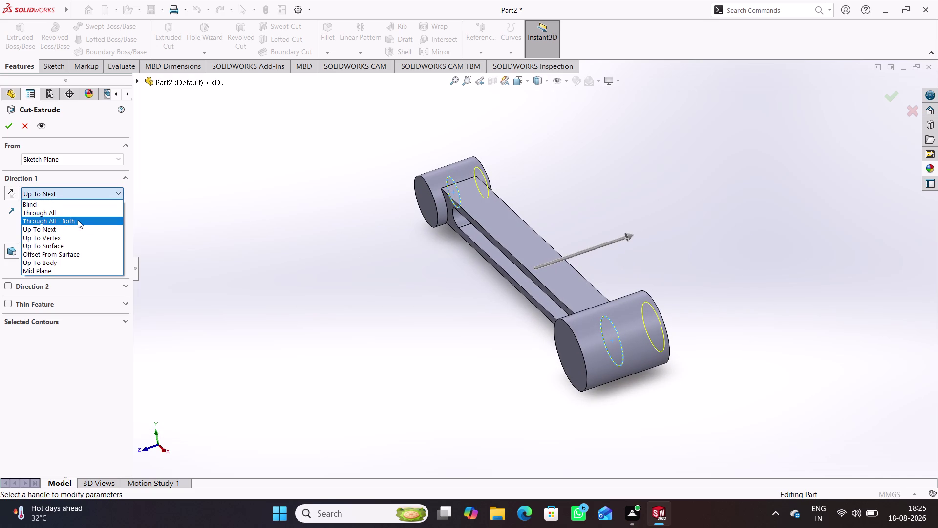
click(78, 220)
middle_drag(334, 286, 323, 271)
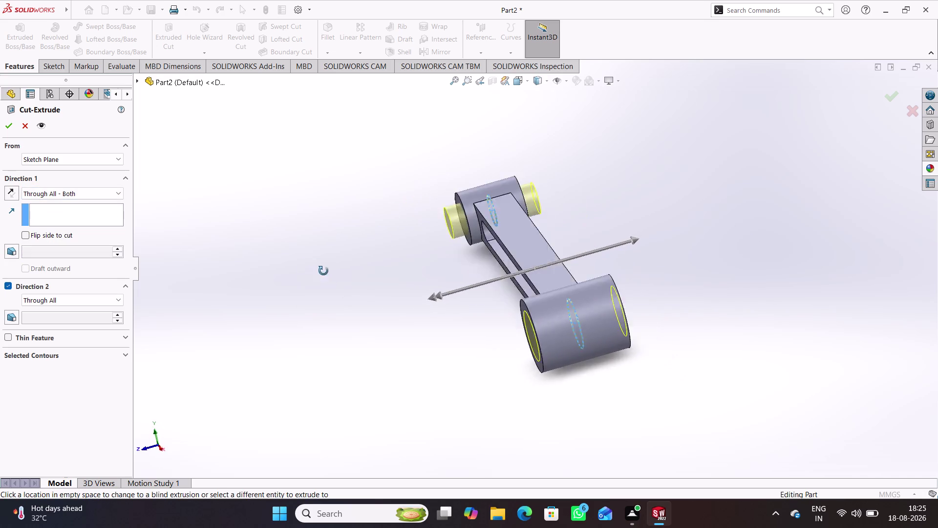
middle_drag(323, 271, 352, 266)
click(12, 129)
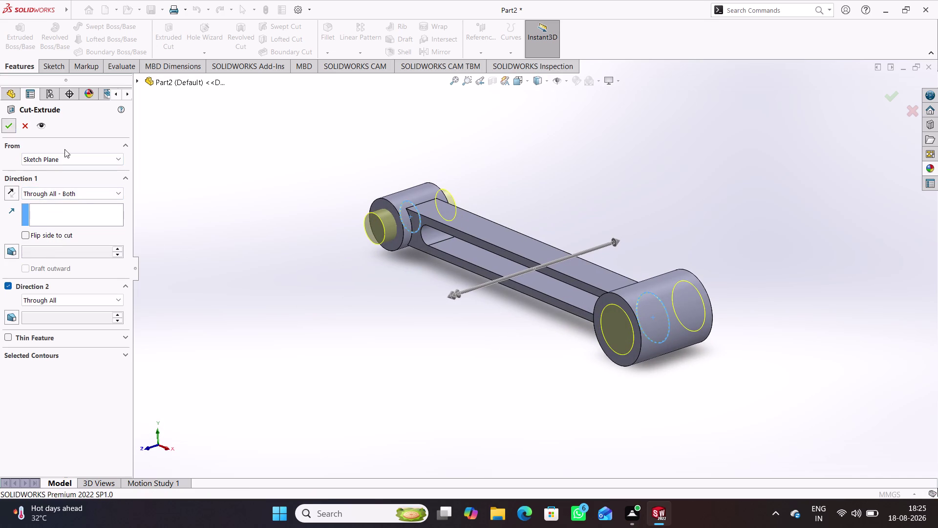
click(333, 335)
middle_drag(394, 348, 447, 298)
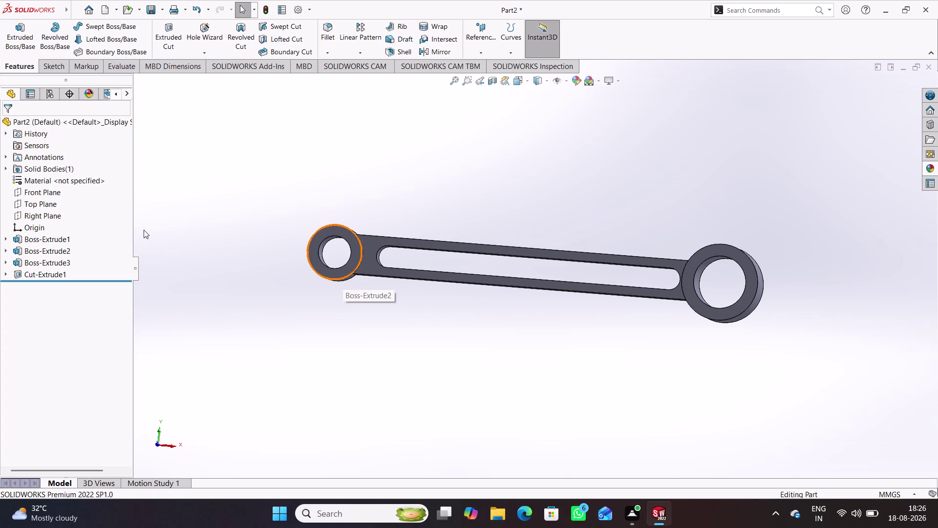
click(43, 239)
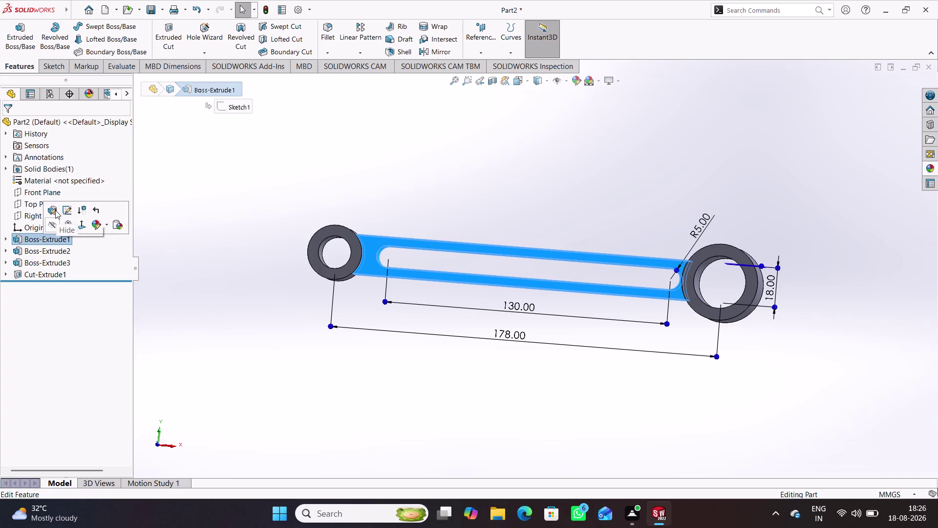
Edit the arm's sketch and delete the slot.
click(71, 210)
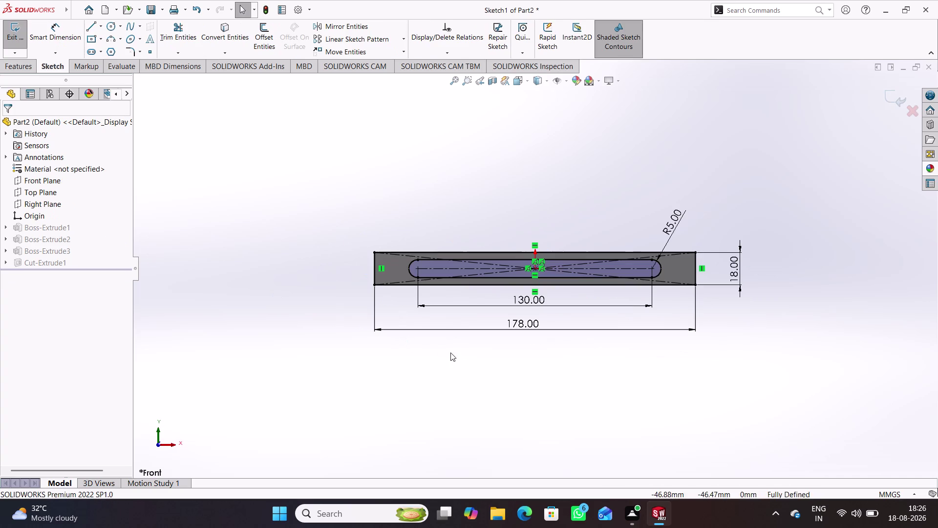
scroll(down, 3)
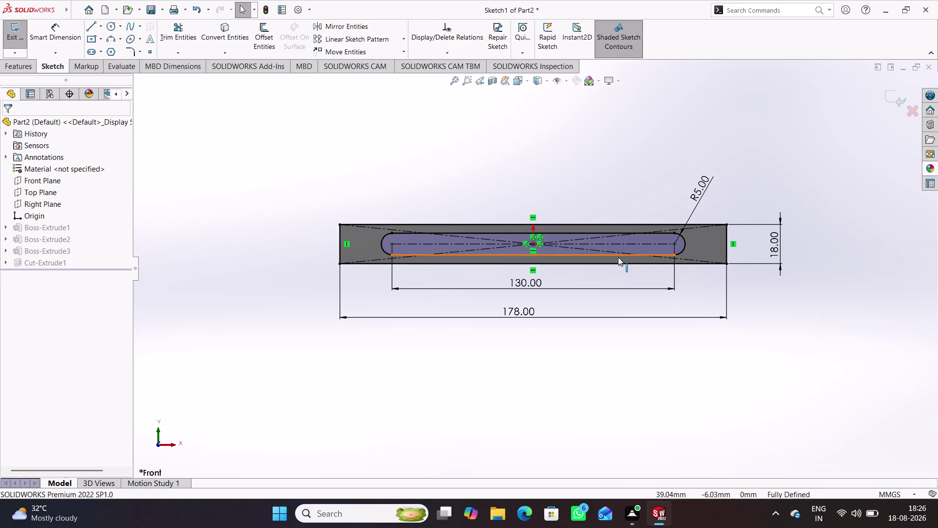
drag(658, 402, 375, 138)
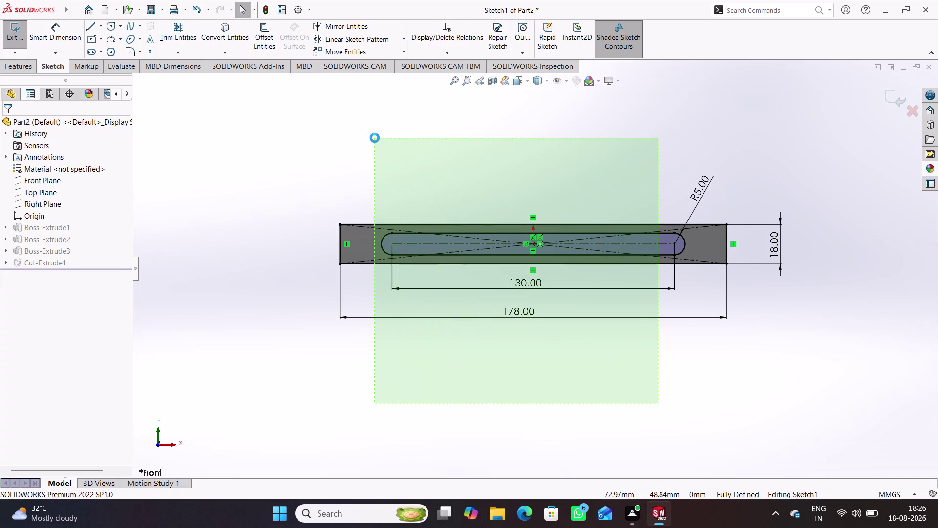
click(516, 387)
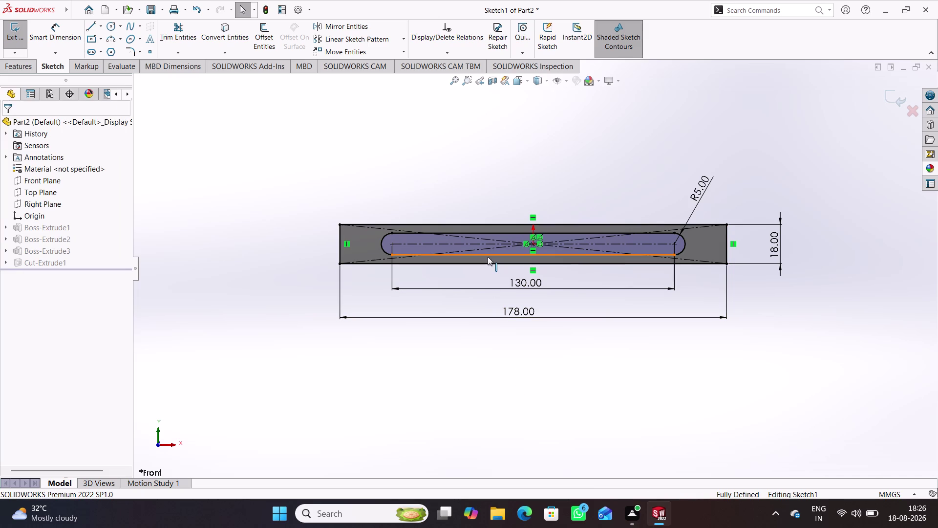
click(487, 257)
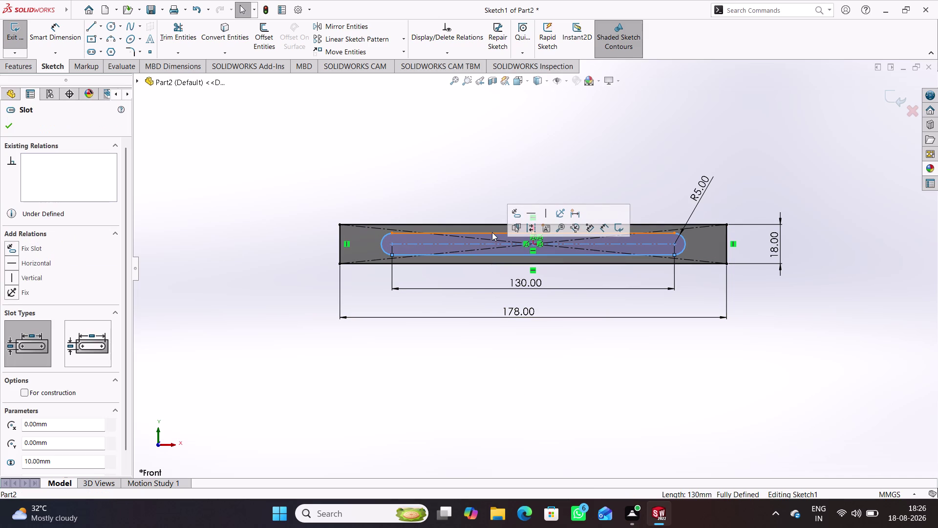
right_click(443, 383)
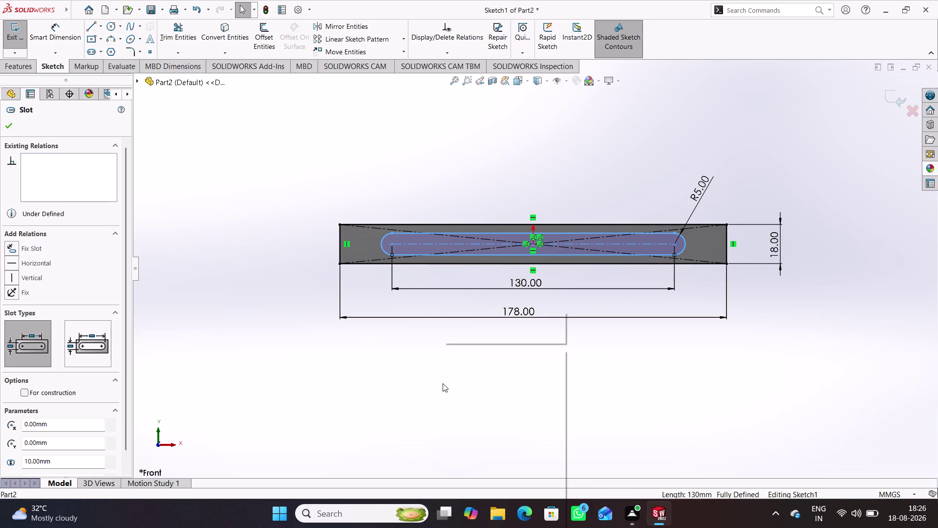
click(482, 481)
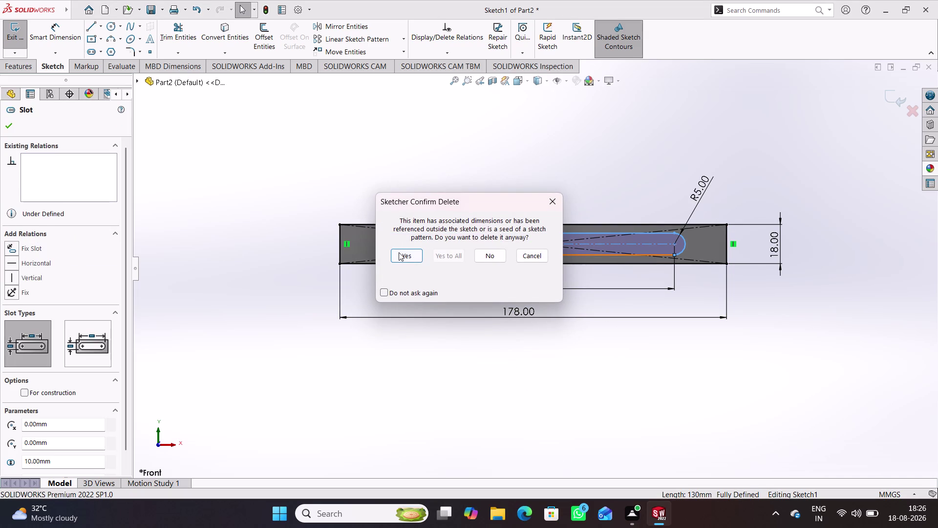
click(400, 253)
Exit the sketch and view the arm's top face Normal To.
click(509, 399)
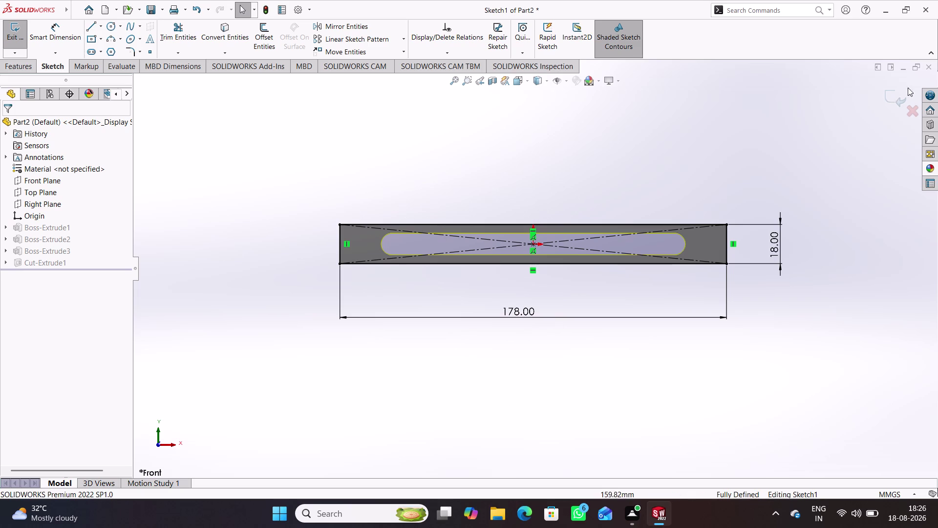
click(895, 93)
middle_click(610, 170)
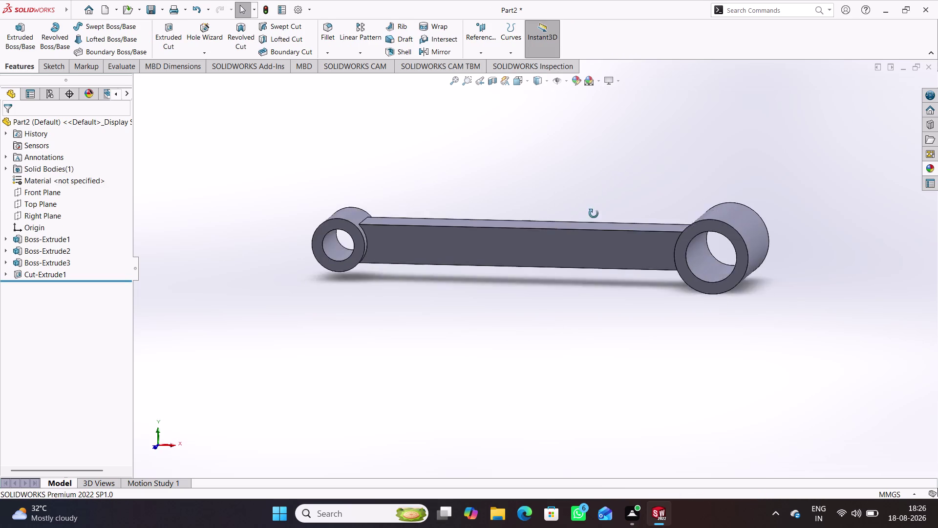
click(607, 163)
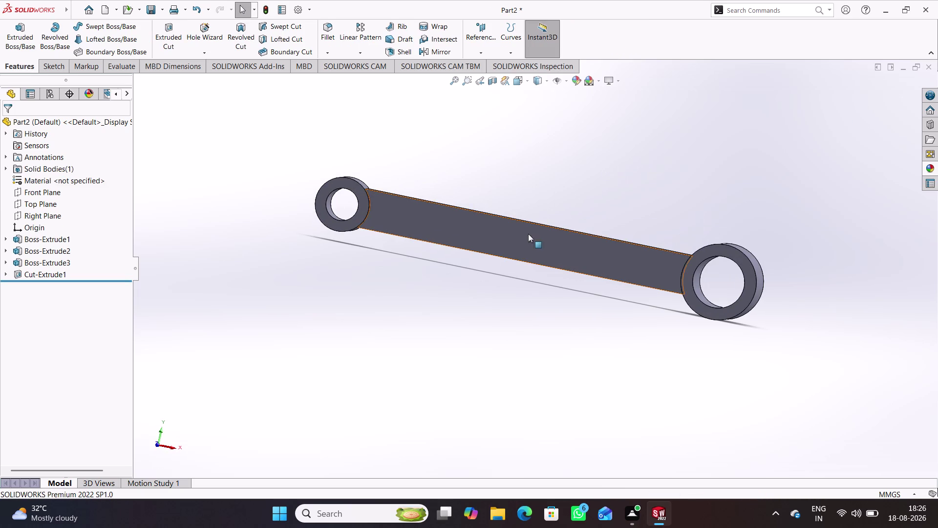
click(519, 234)
Start a sketch on the arm face and draw a straight slot.
click(563, 207)
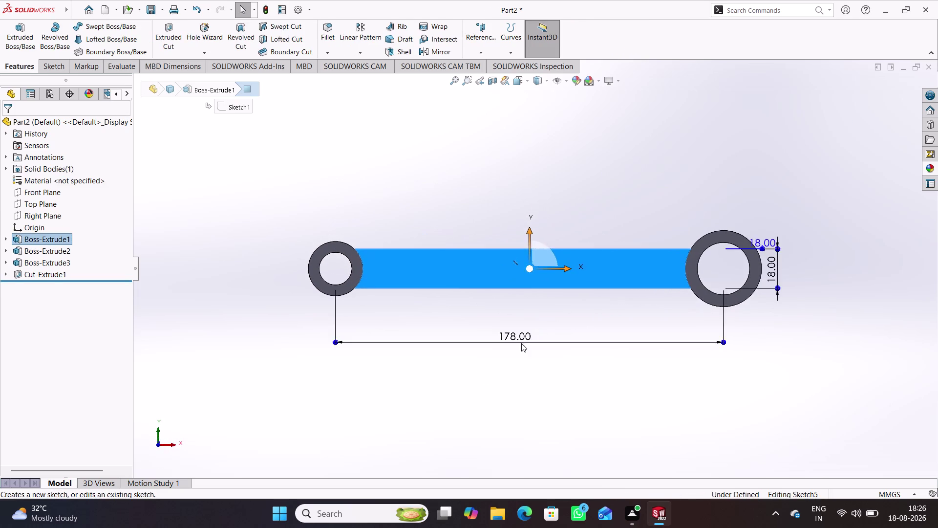
click(521, 343)
click(93, 48)
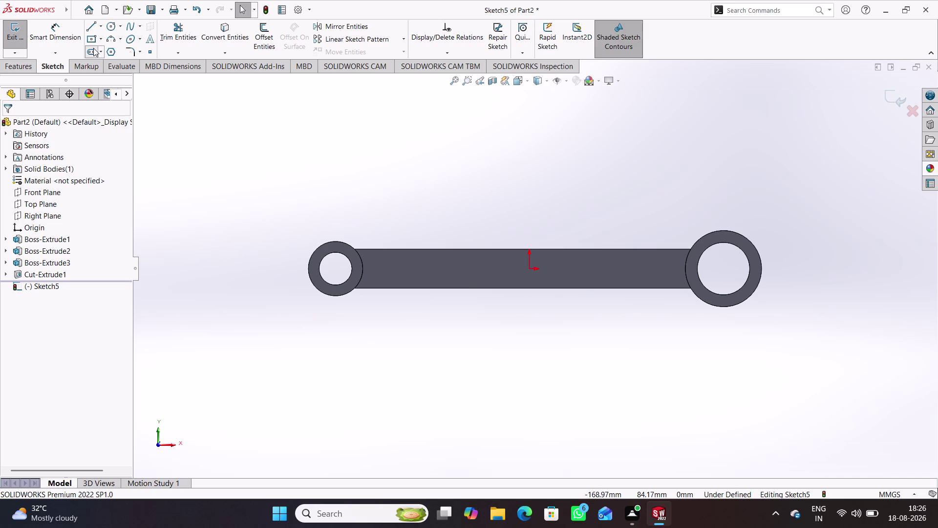
click(403, 266)
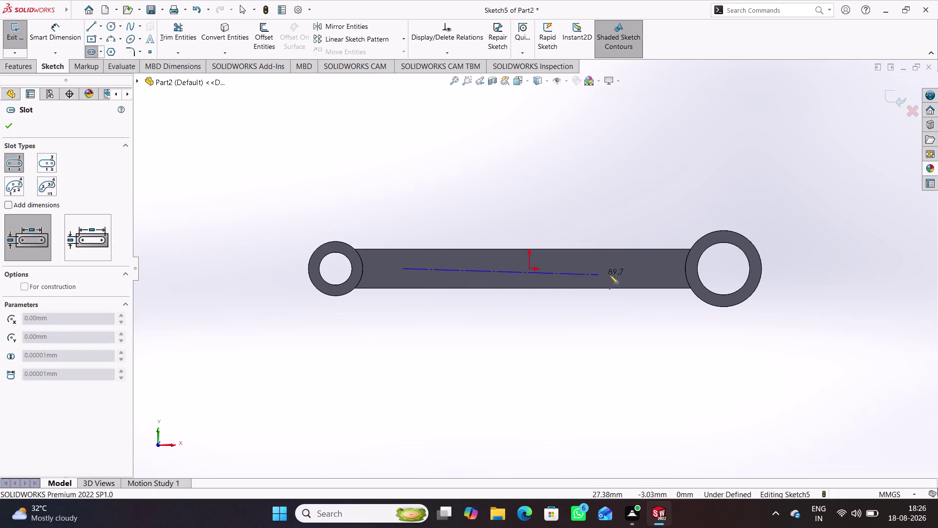
click(632, 267)
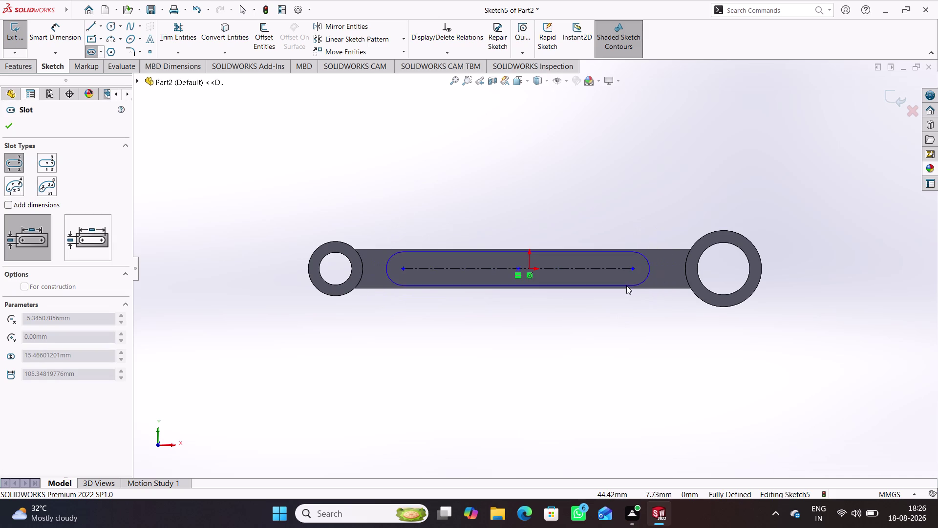
click(626, 282)
right_drag(581, 346, 581, 241)
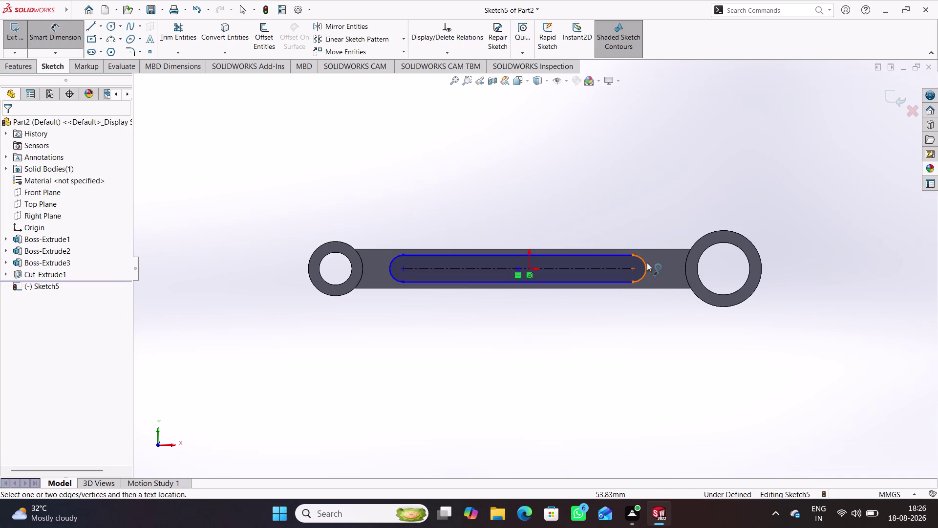
Dimension the slot end radius as R5 and the centreline length as 1130.
click(647, 262)
click(664, 220)
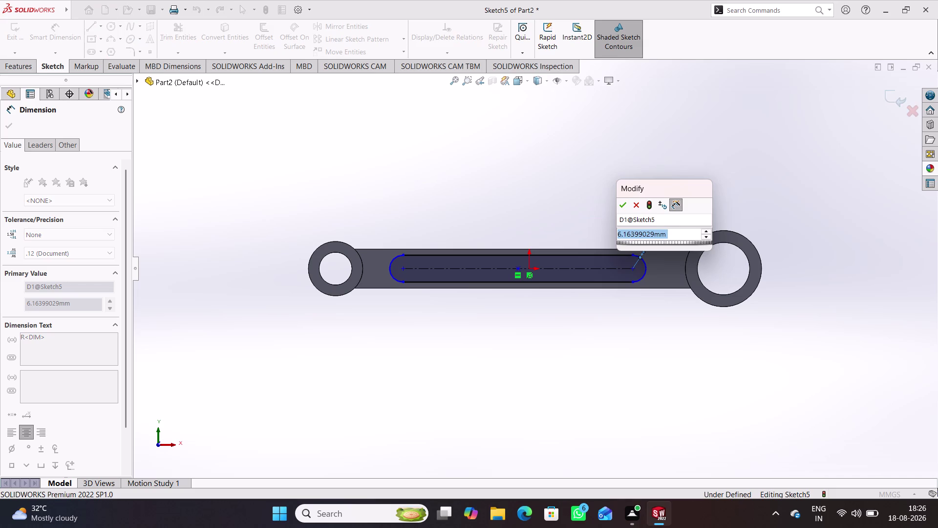
key(5)
key(Return)
click(458, 153)
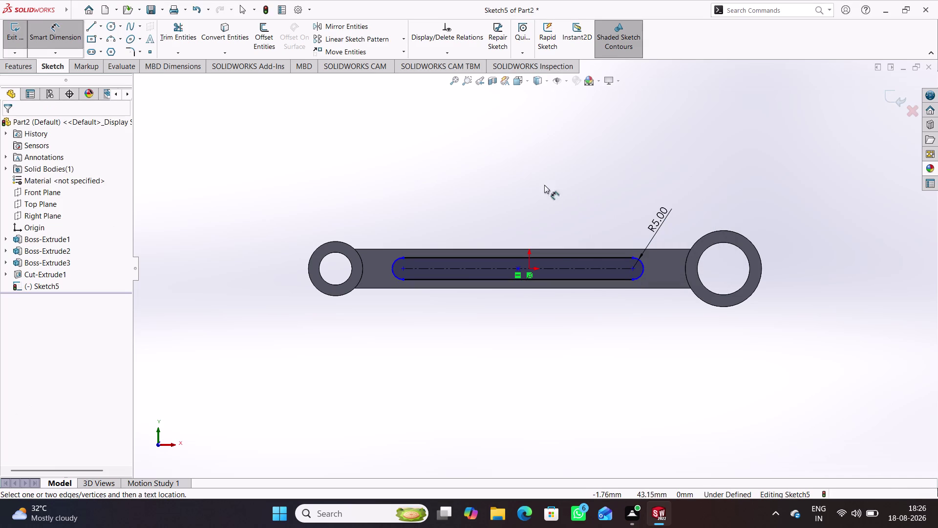
click(632, 270)
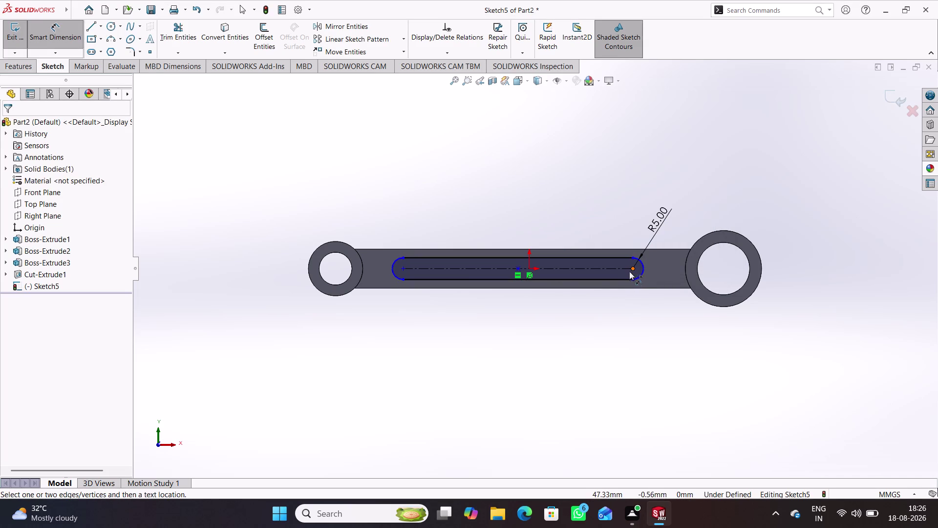
click(403, 268)
click(512, 334)
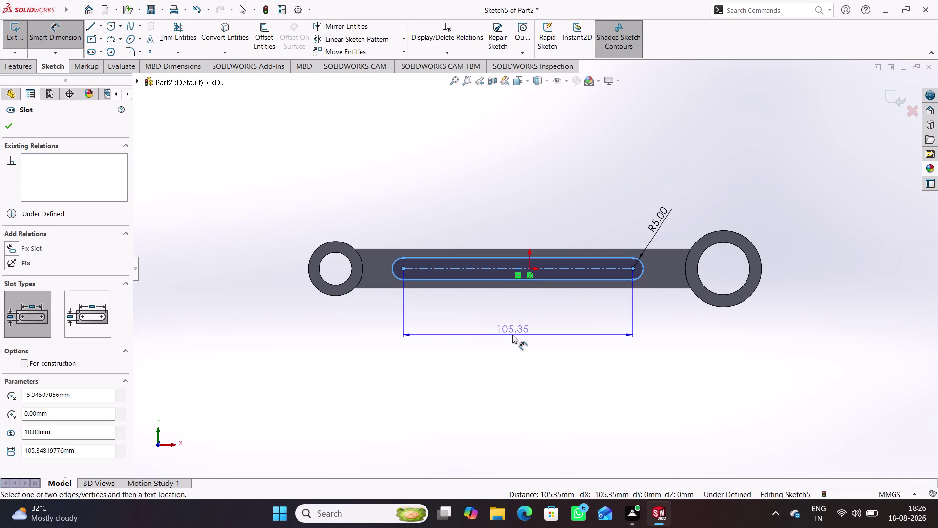
text(113)
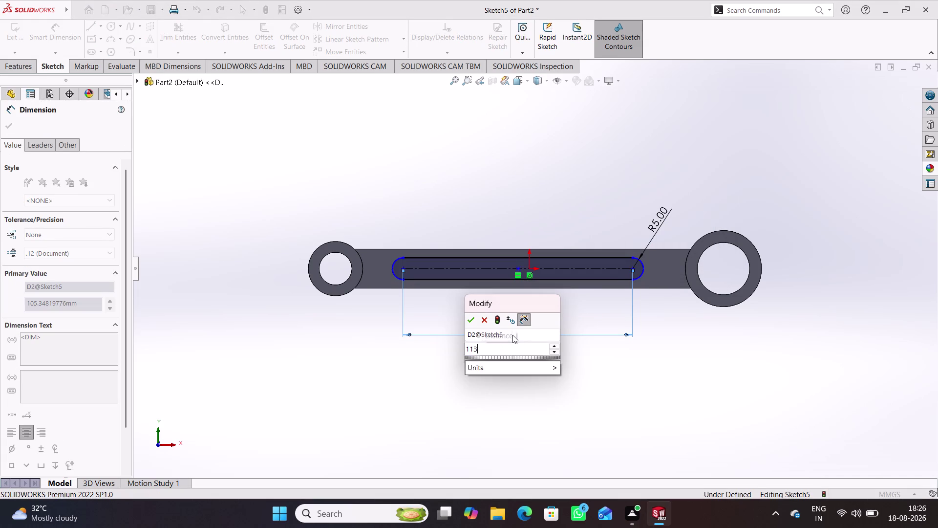
text(0)
key(Return)
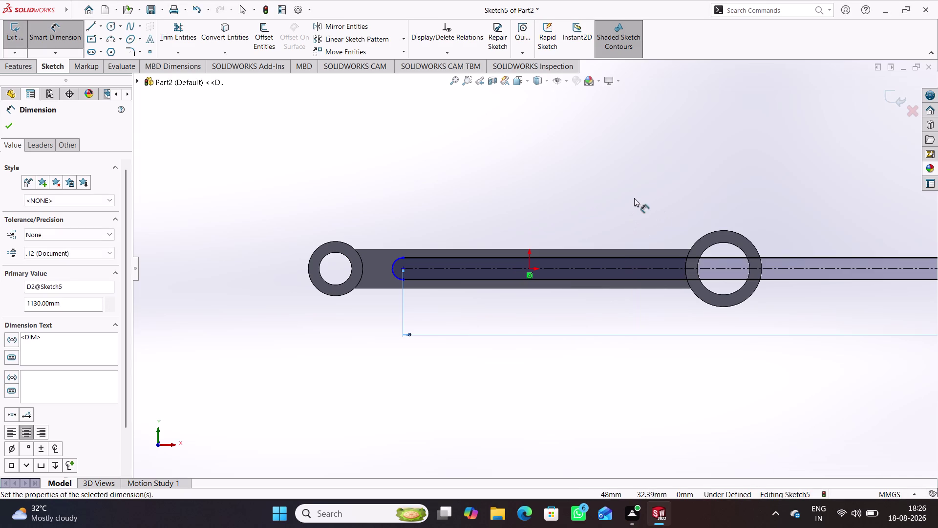
Correct the overly long slot length dimension to 130.
click(643, 423)
right_drag(651, 434, 646, 320)
scroll(up, 3)
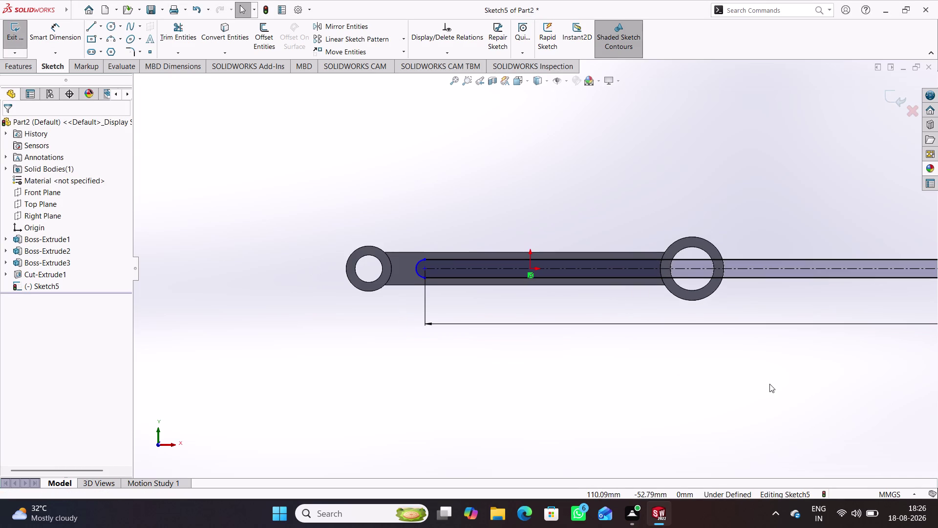
scroll(up, 3)
scroll(up, 3)
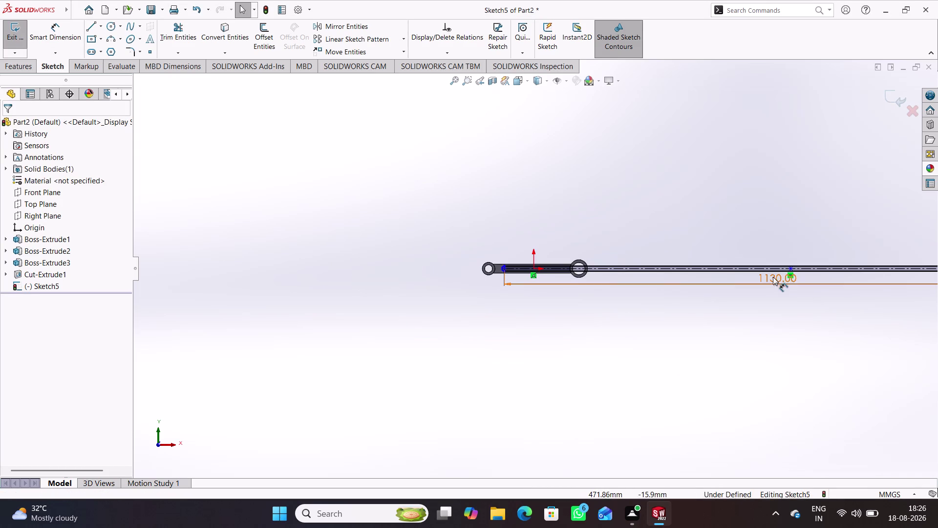
double_click(773, 277)
text(130)
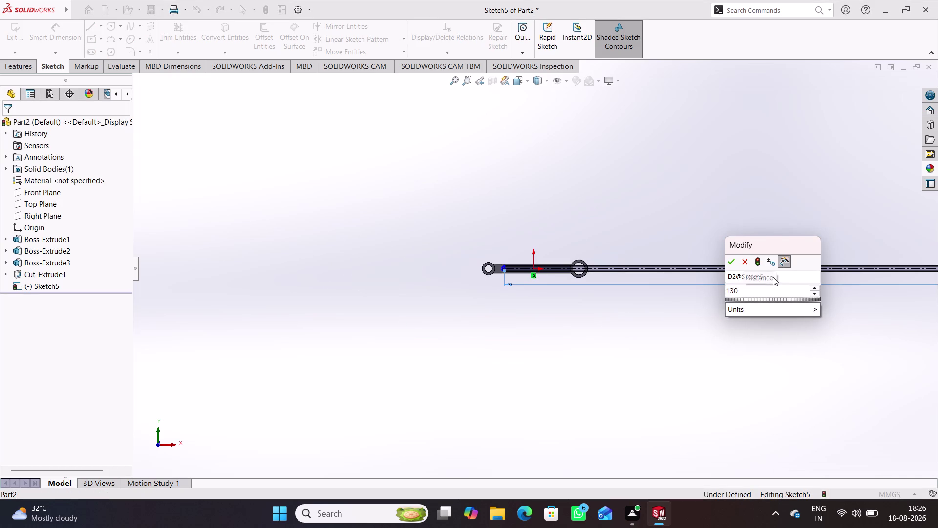
key(Return)
scroll(down, 3)
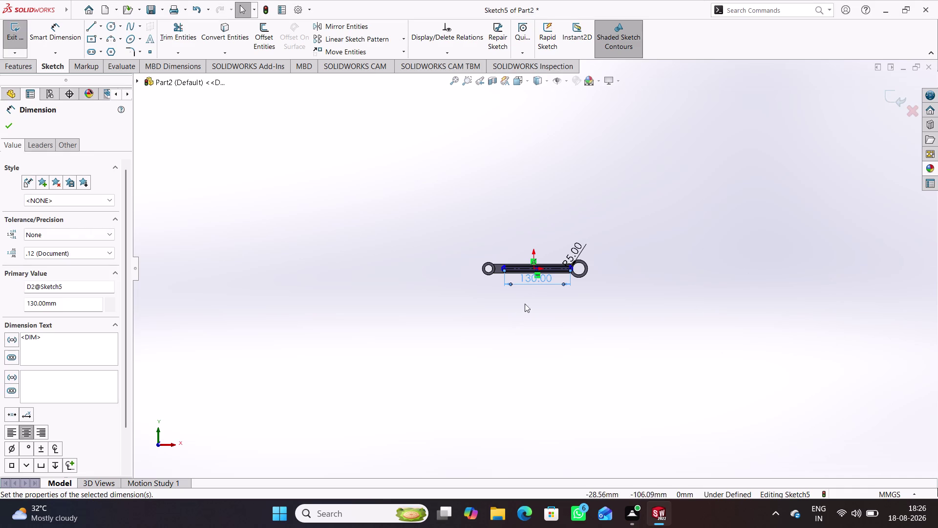
scroll(down, 3)
scroll(down, 3)
Make the slot centre coincident with the origin and exit the sketch.
click(672, 189)
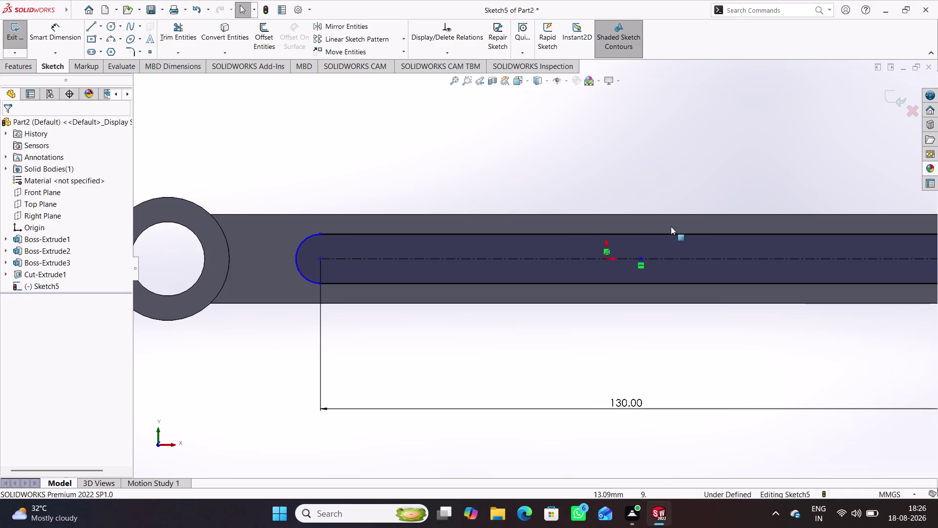
click(640, 259)
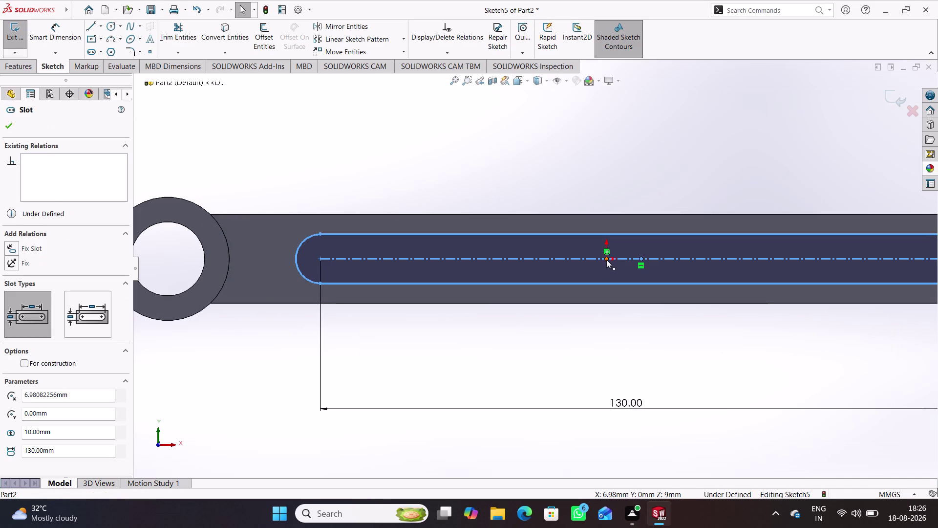
click(606, 260)
right_click(441, 193)
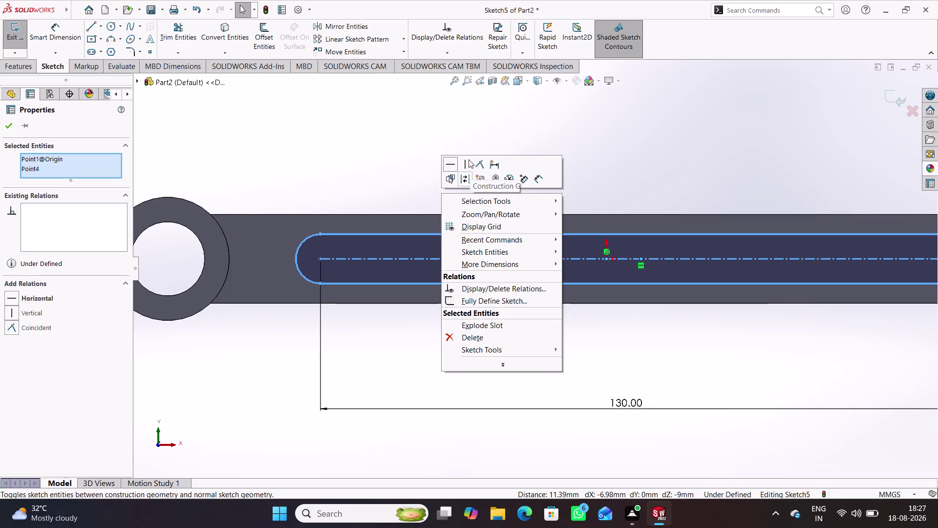
click(477, 167)
click(569, 162)
scroll(up, 3)
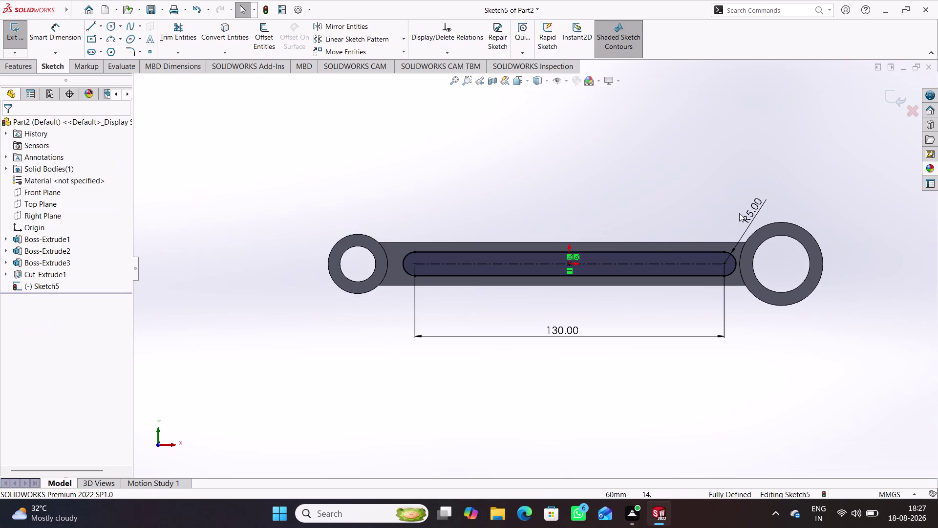
click(902, 96)
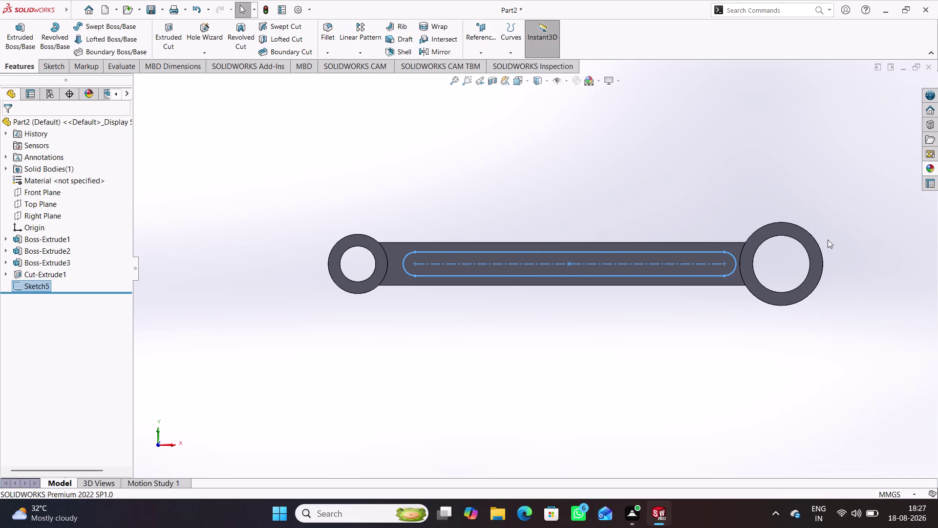
click(174, 41)
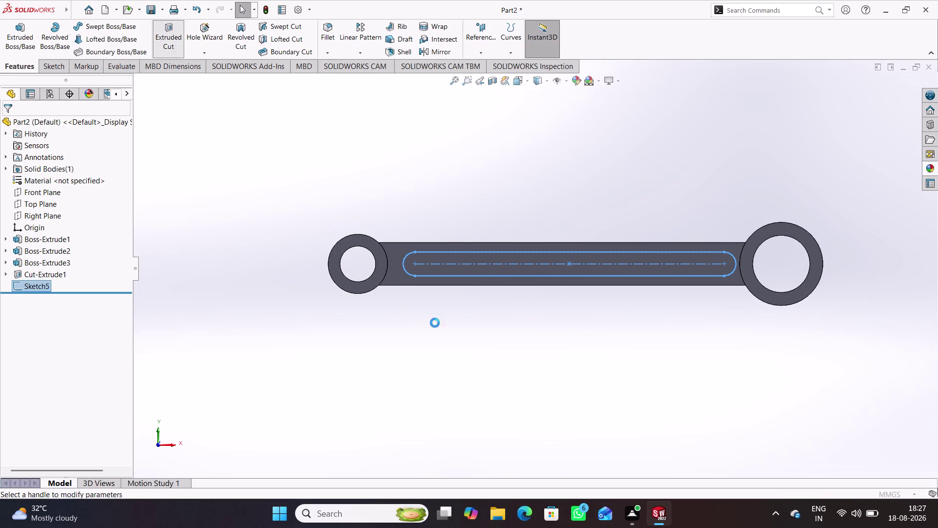
Cut the slot sketch 5 mm deep into the arm face.
middle_drag(509, 389, 488, 228)
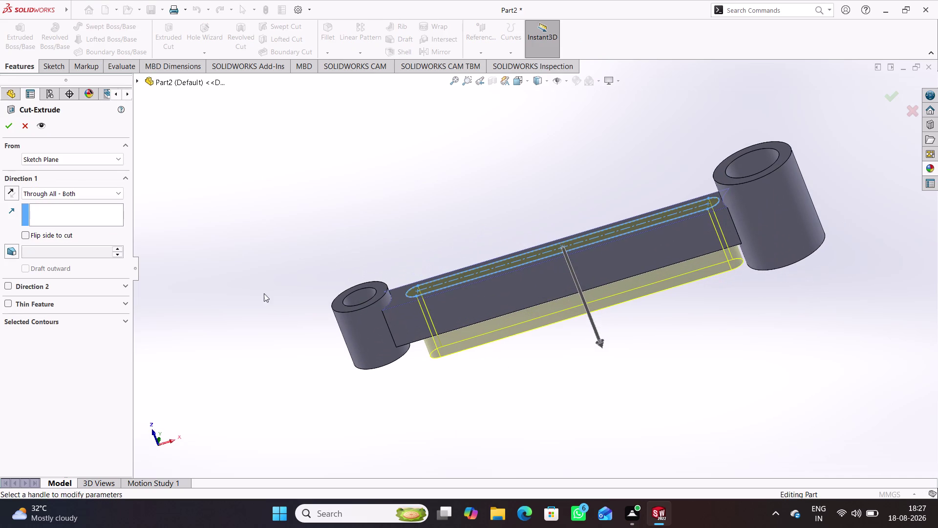
click(98, 191)
click(77, 202)
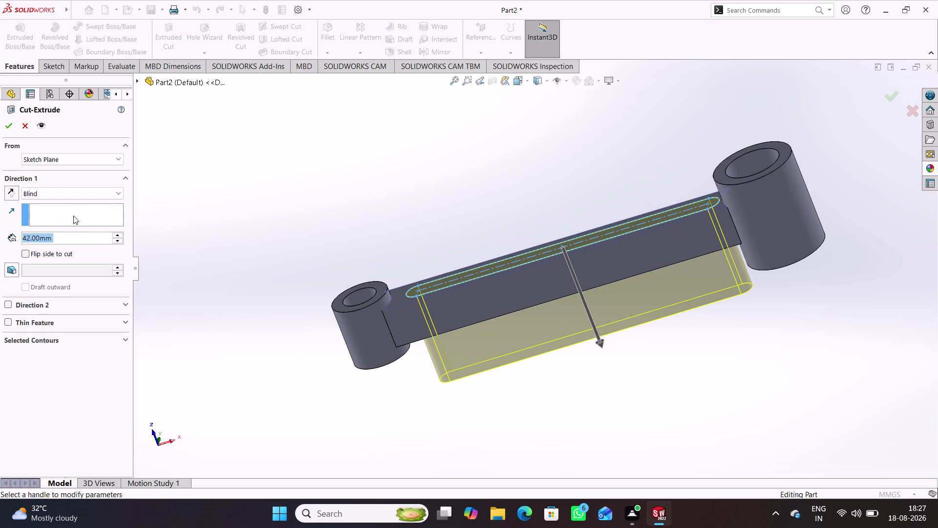
key(5)
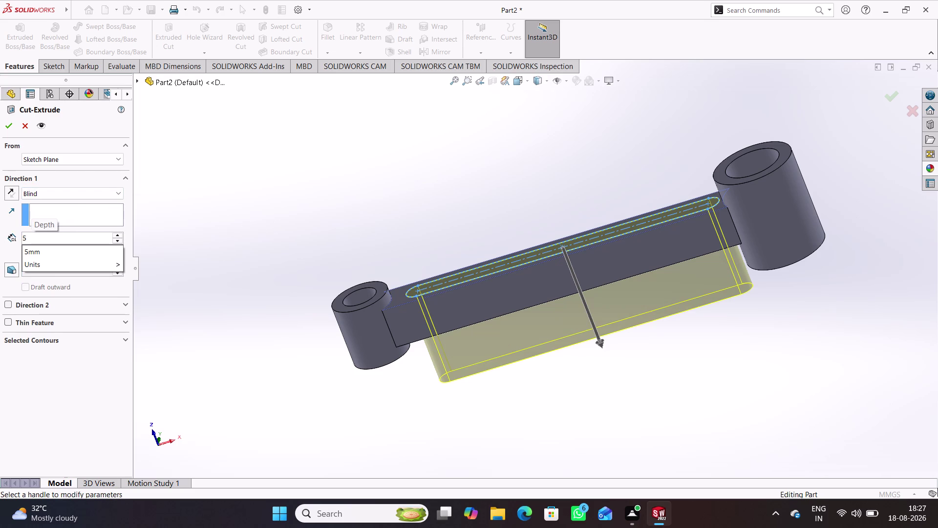
click(205, 226)
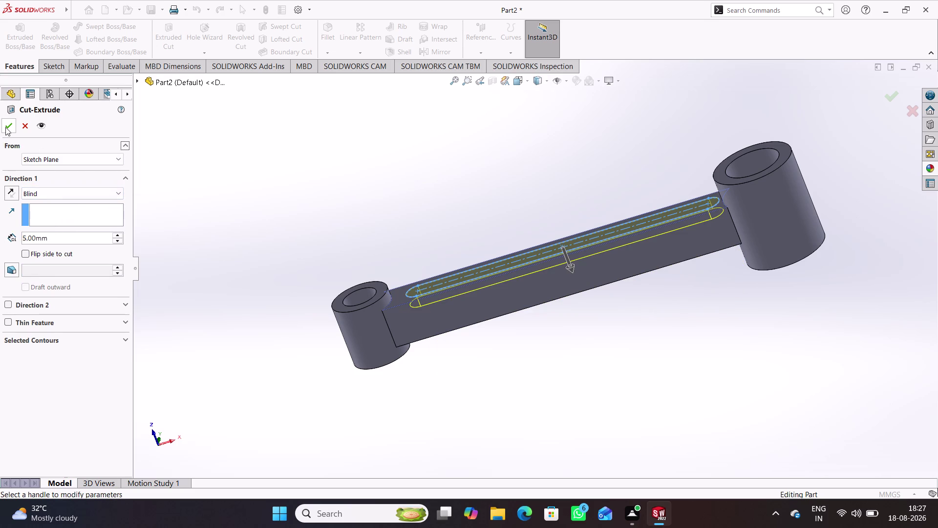
click(6, 126)
click(354, 215)
Orbit and zoom to view the rod from above at an angle.
middle_drag(479, 215, 470, 258)
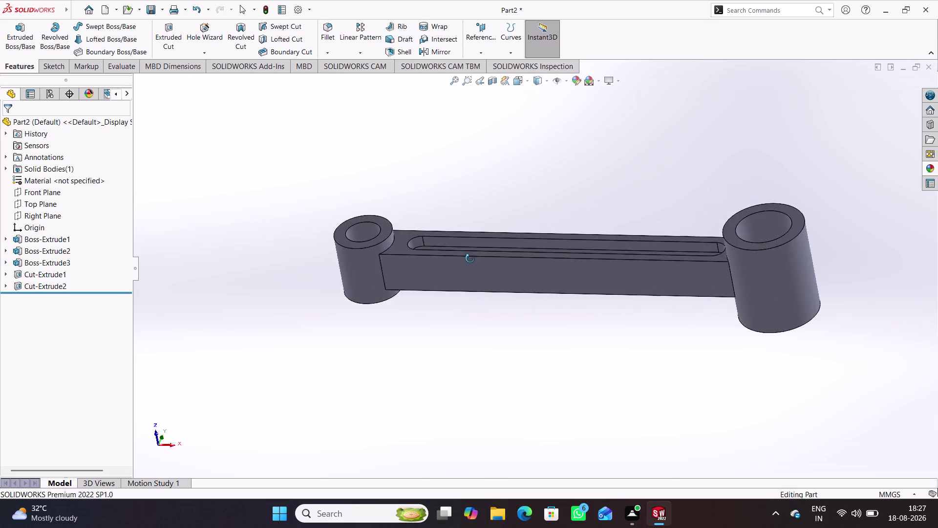
middle_drag(470, 258, 509, 351)
scroll(up, 3)
middle_drag(261, 238, 217, 176)
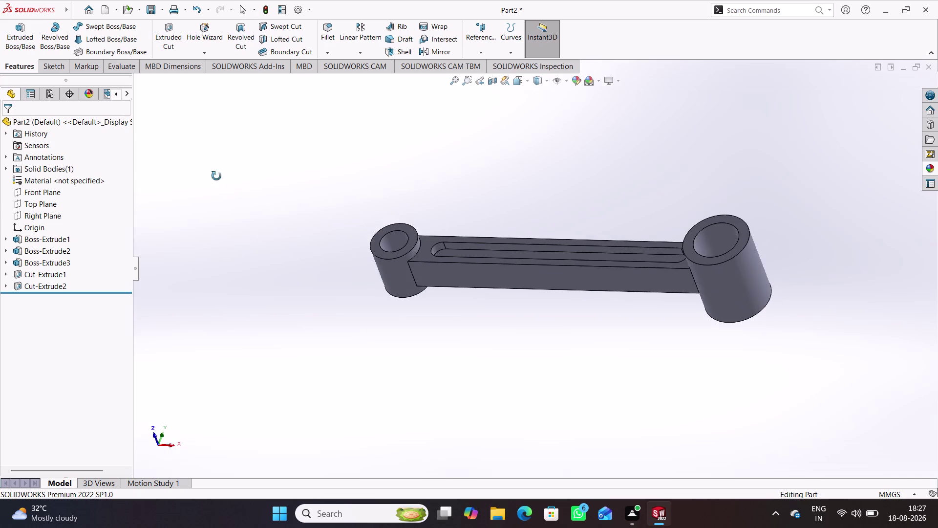
Mirror Cut-Extrude2 about the Front Plane.
middle_drag(216, 176, 213, 191)
click(40, 192)
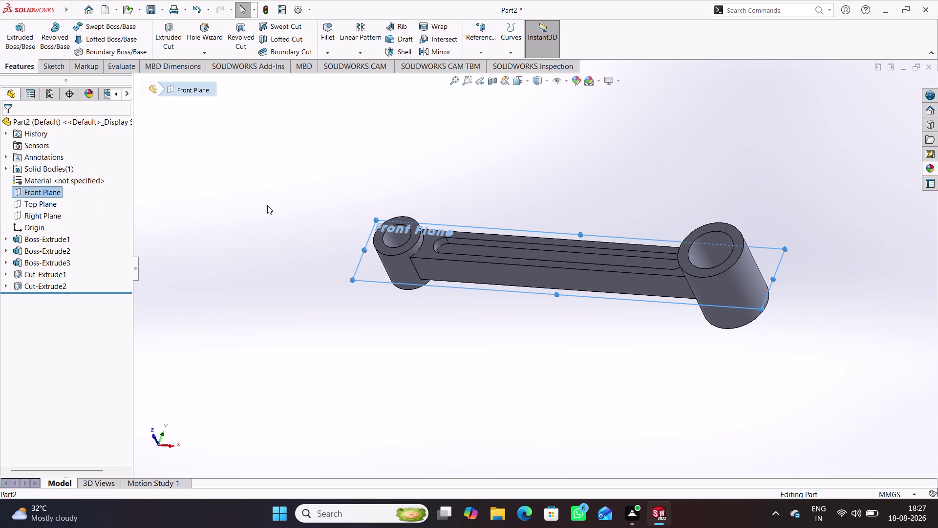
click(441, 52)
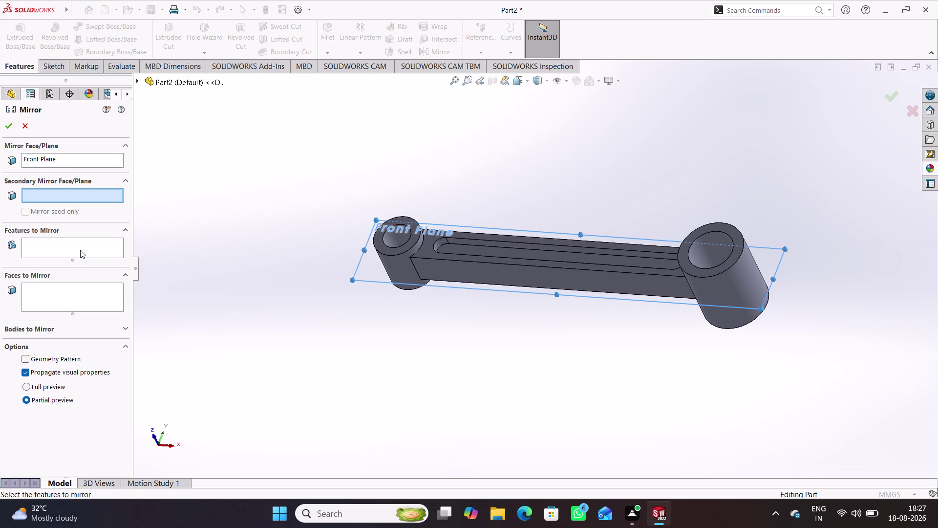
click(77, 249)
click(137, 79)
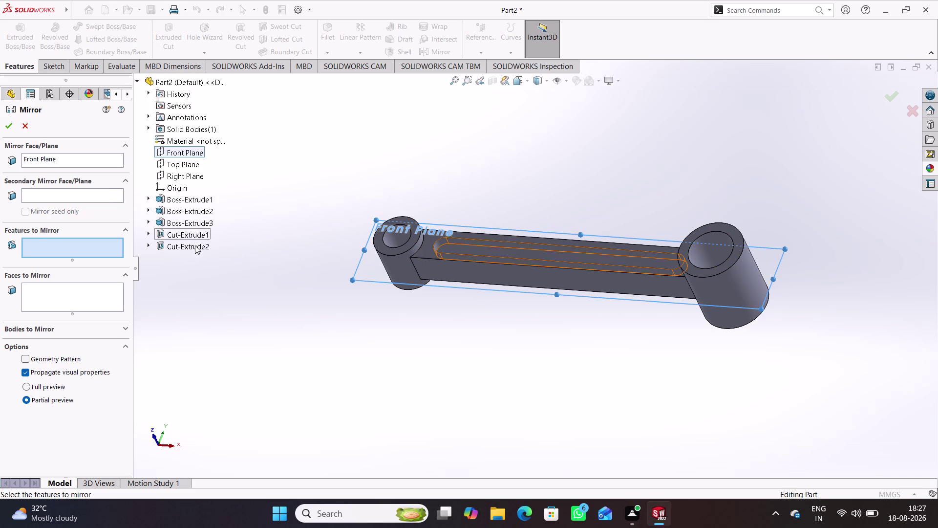
click(194, 245)
click(9, 124)
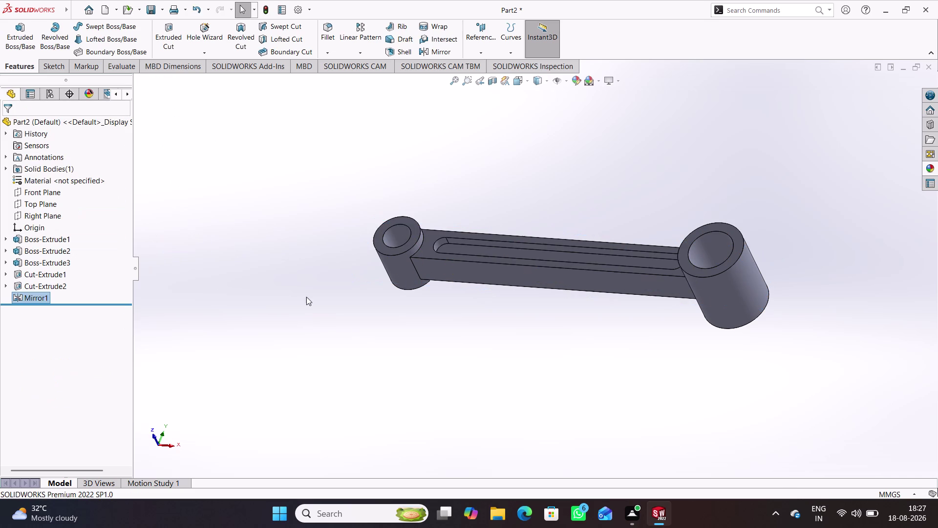
Clear the selection and orbit the rod to a straight-on view.
click(307, 297)
middle_drag(319, 283, 337, 384)
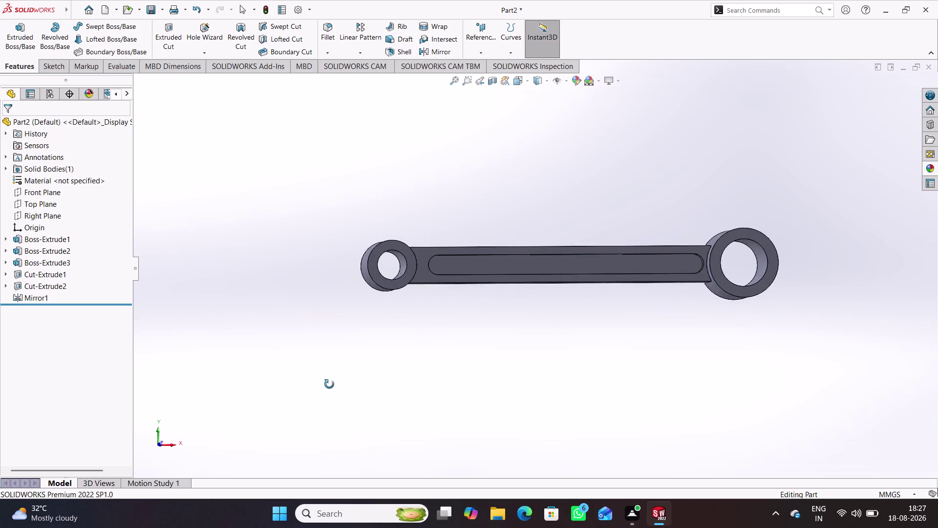
middle_drag(337, 384, 324, 381)
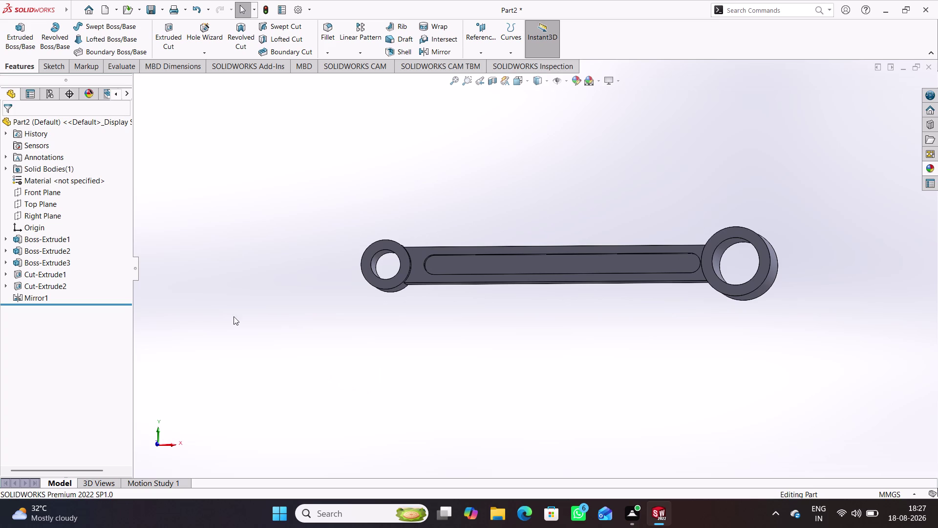
right_click(56, 184)
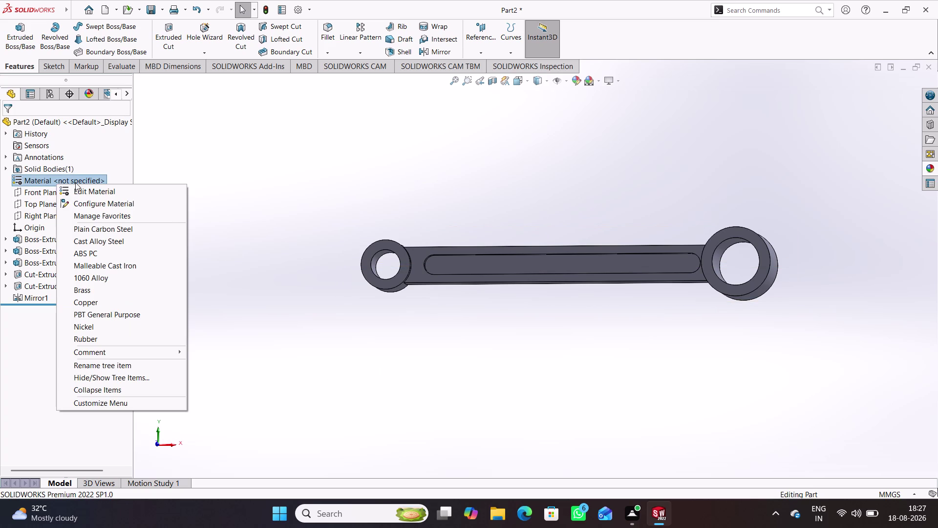
click(90, 192)
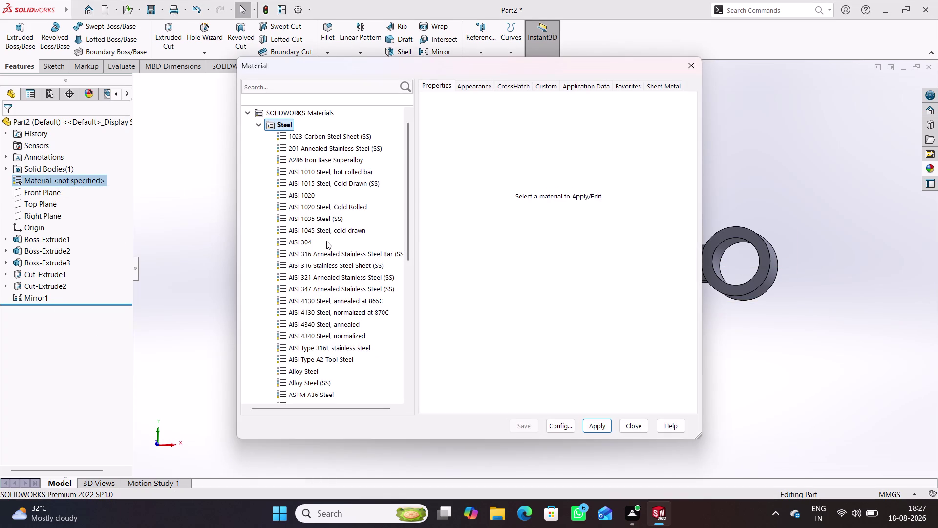
Apply Stainless Steel (ferritic) from the material library, then close it.
scroll(down, 3)
click(313, 301)
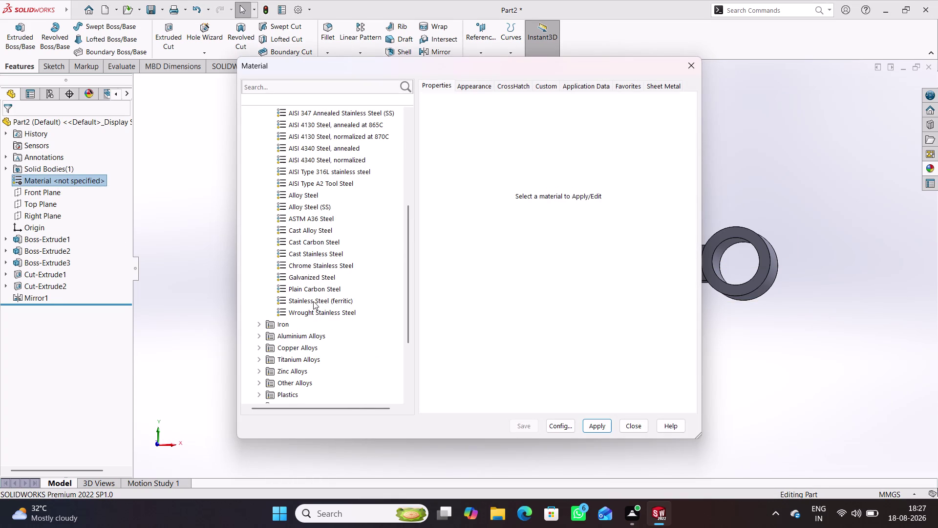
click(594, 428)
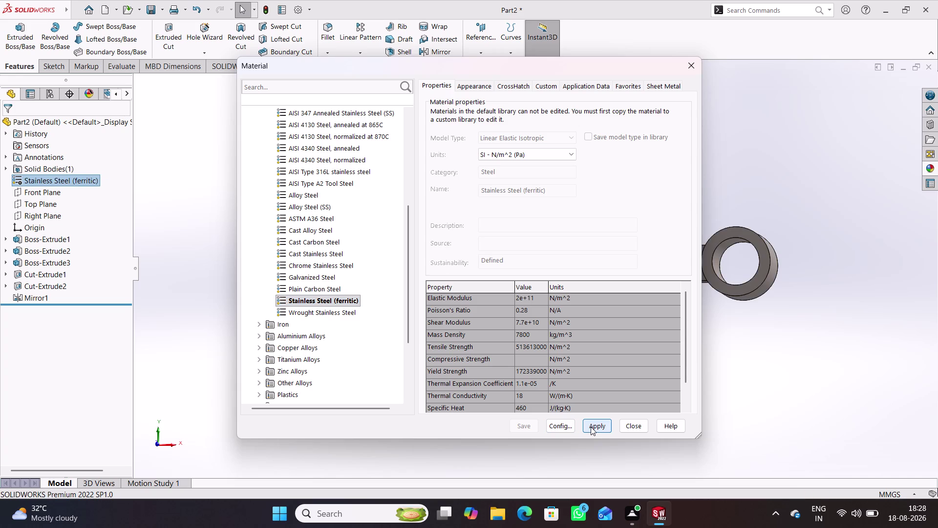
click(634, 429)
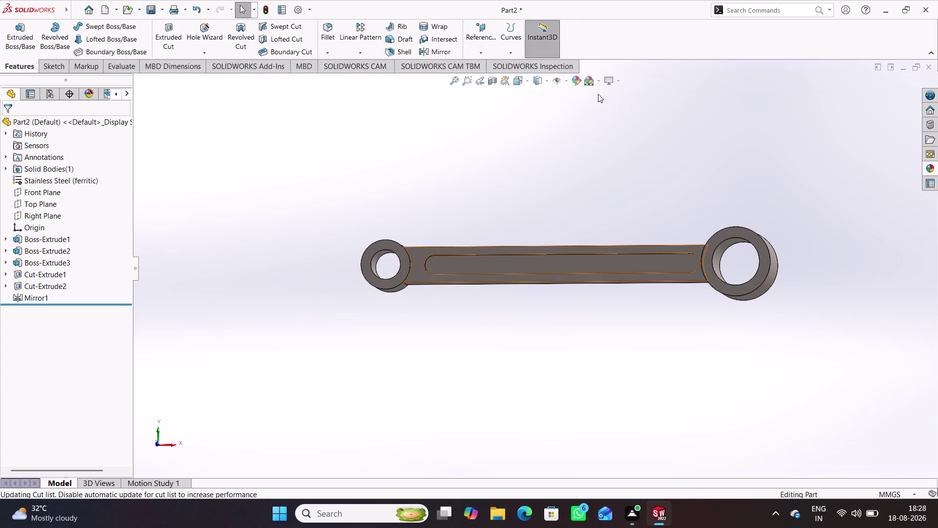
click(578, 81)
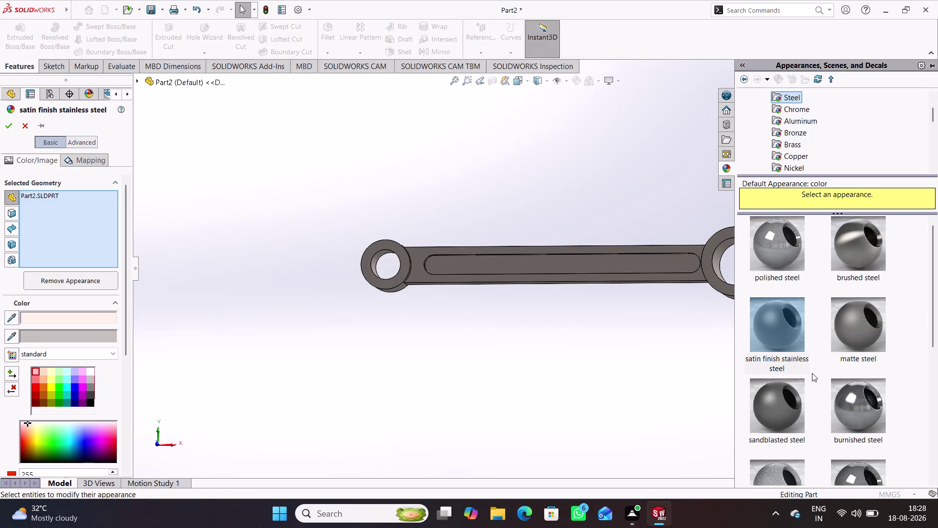
Drag the polished steel appearance onto the rod and orbit to inspect it.
drag(771, 235, 620, 249)
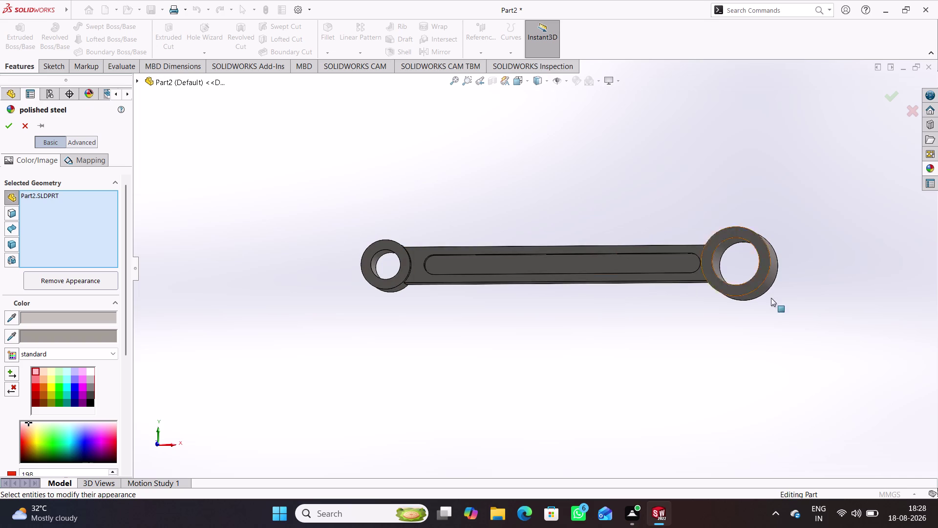
middle_drag(821, 380, 757, 392)
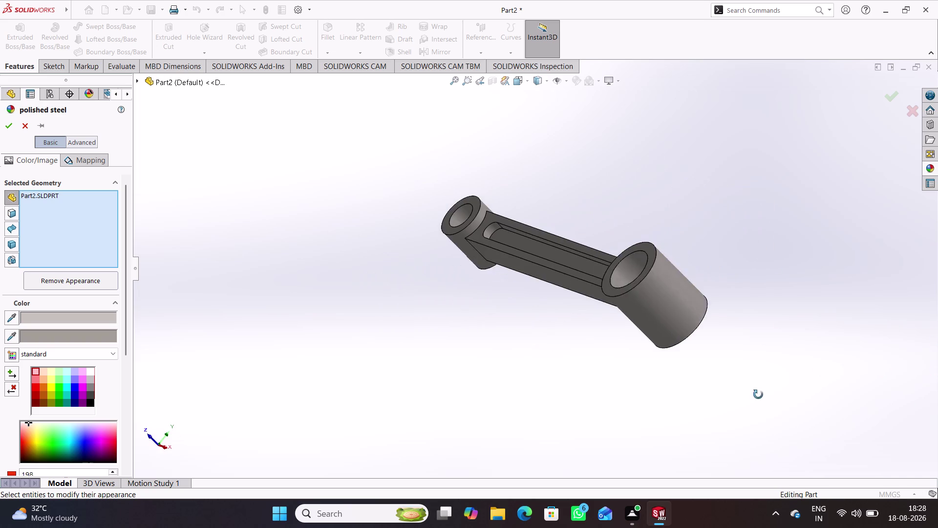
middle_drag(757, 392, 758, 394)
click(6, 124)
middle_drag(399, 320, 453, 275)
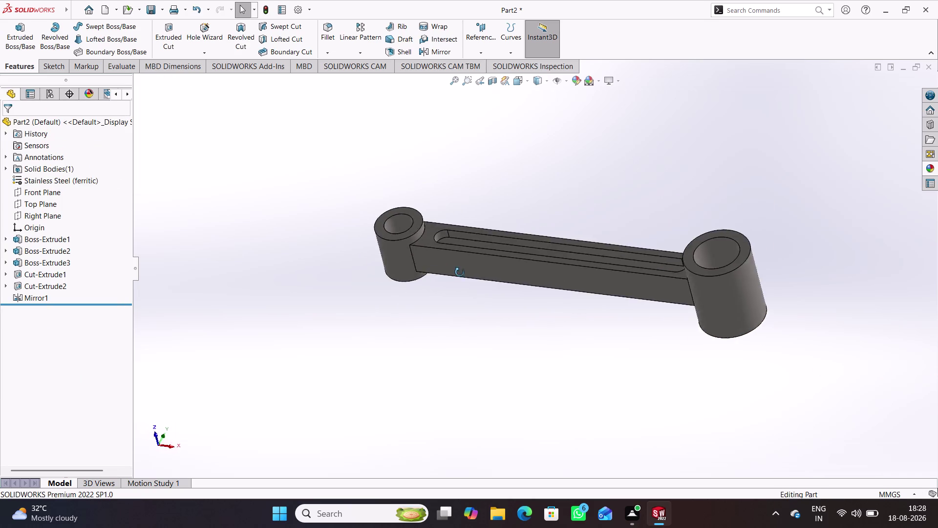
middle_drag(453, 276, 492, 341)
scroll(down, 3)
click(262, 6)
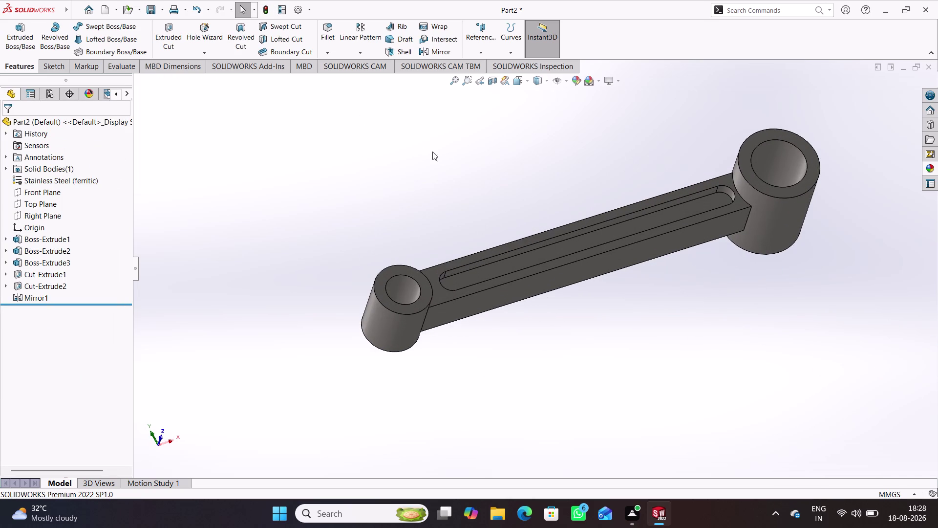
middle_drag(523, 170, 505, 295)
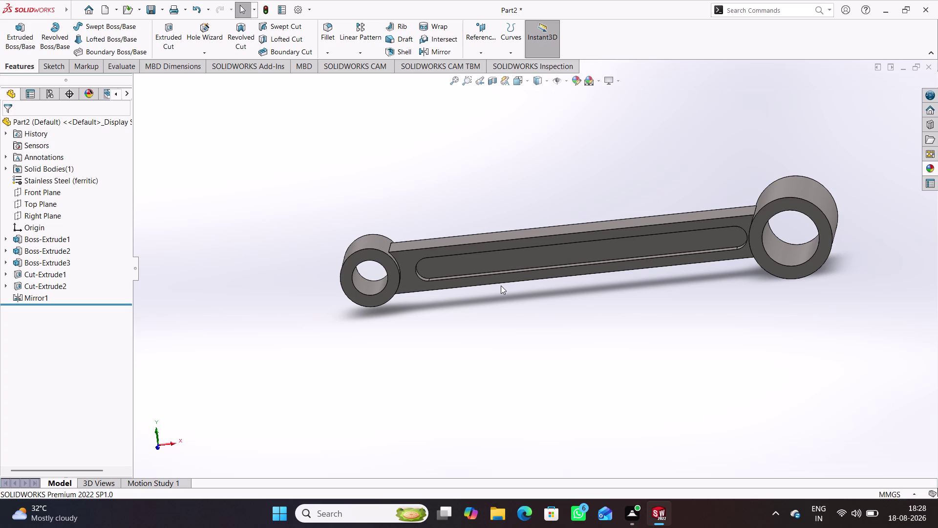
key(ctrl+s)
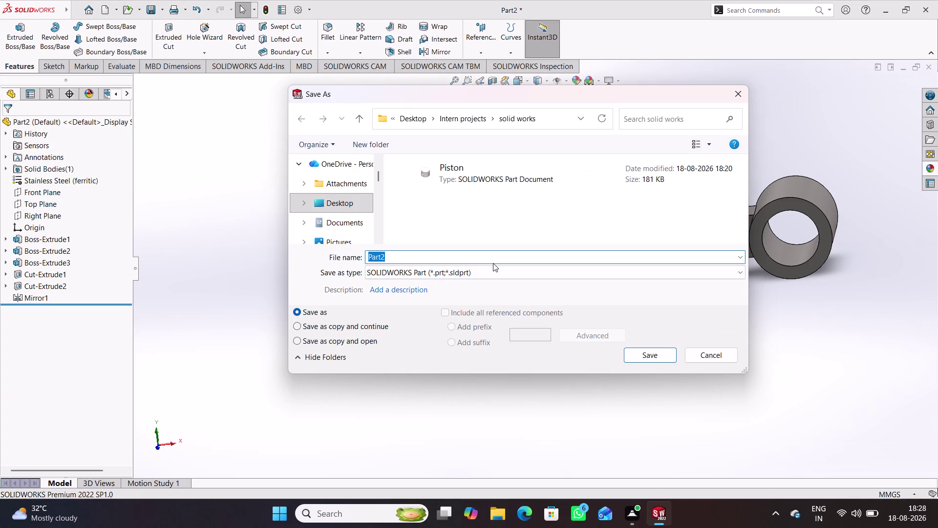
Save the part with the file name 'Articulated rod'.
text(Ar)
text(ti)
text(cu)
text(lar)
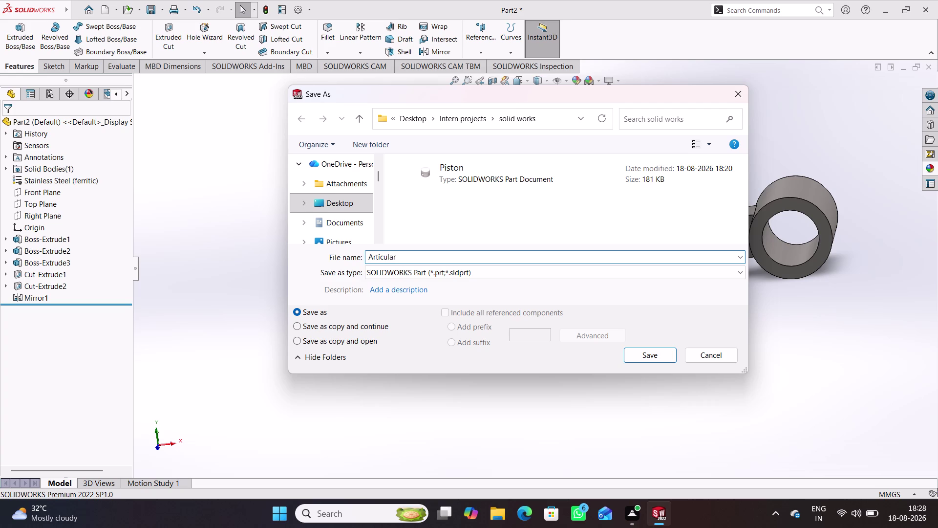
key(BackSpace)
text(ted)
key(space)
key(r)
text(od)
key(Return)
click(521, 353)
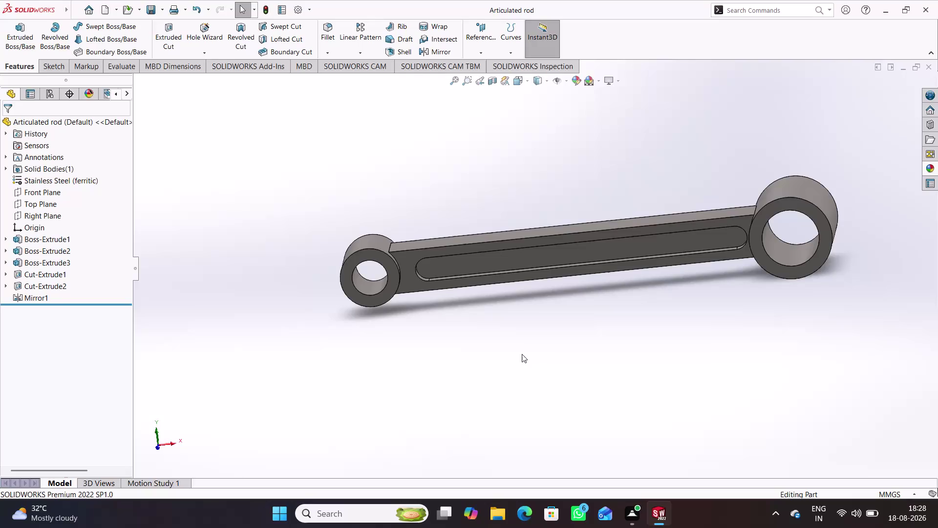
key(ctrl+n)
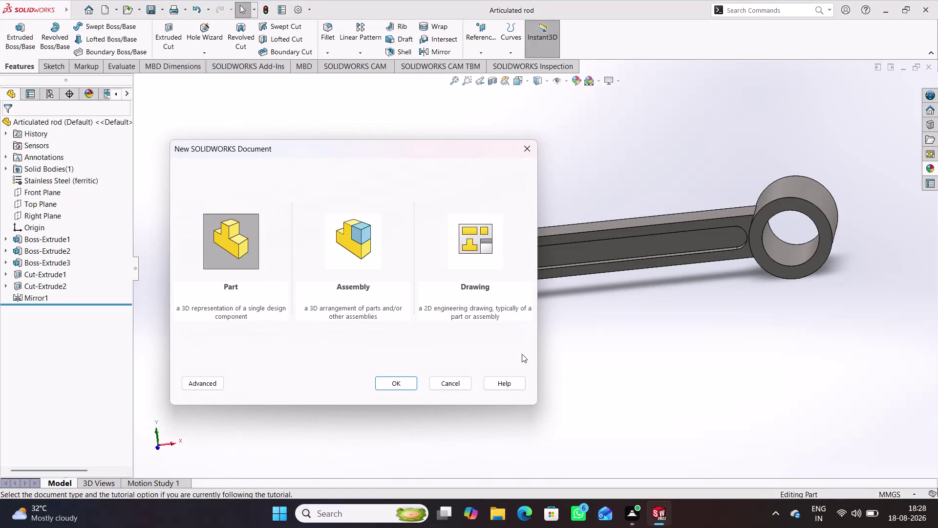
Create the new part Part3 and select its Front Plane.
key(Return)
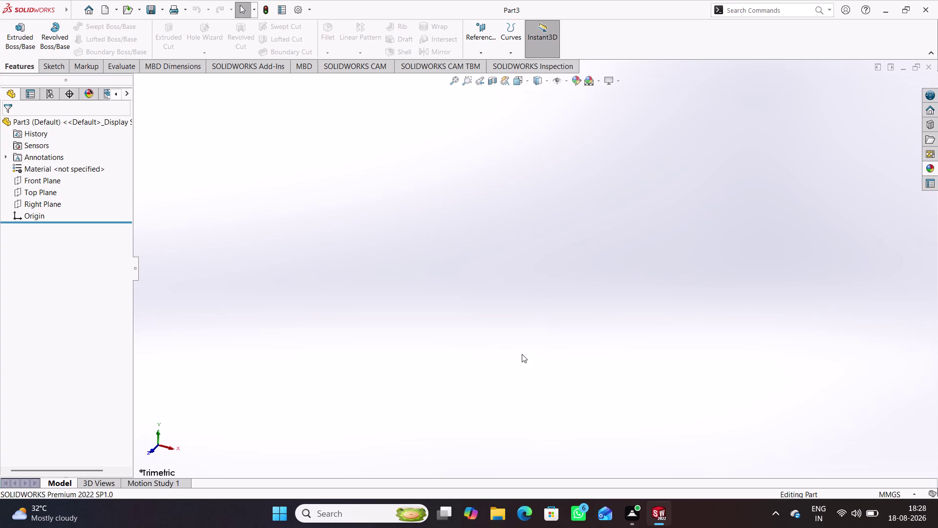
click(50, 179)
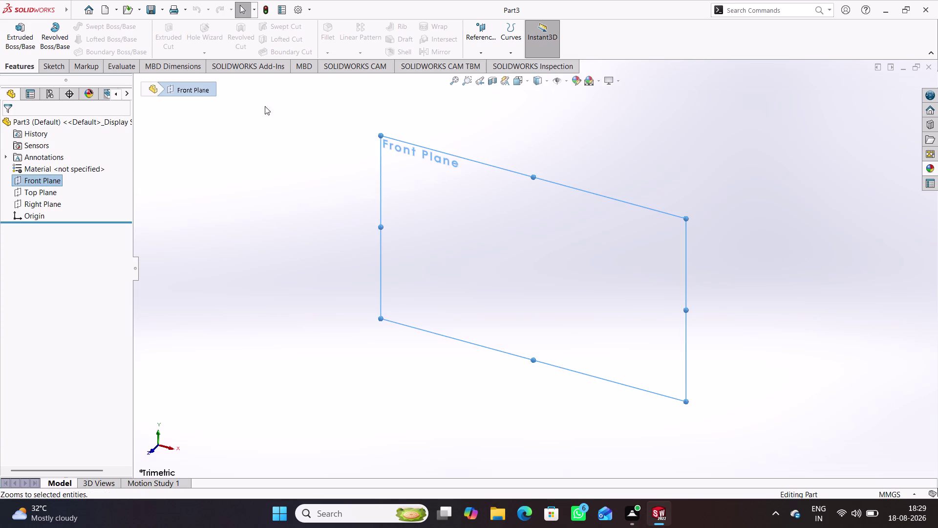
Create reference Plane1 offset 14 mm from the Front Plane.
click(484, 42)
click(495, 65)
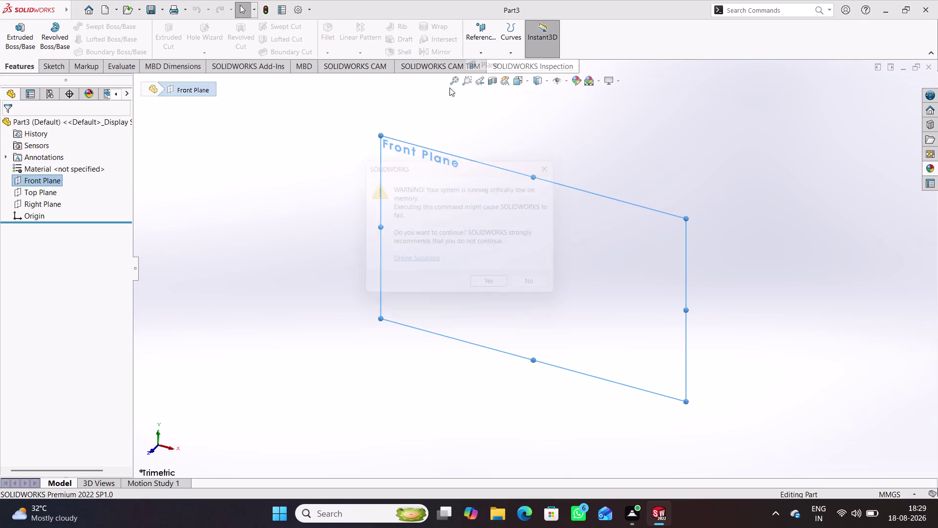
click(490, 290)
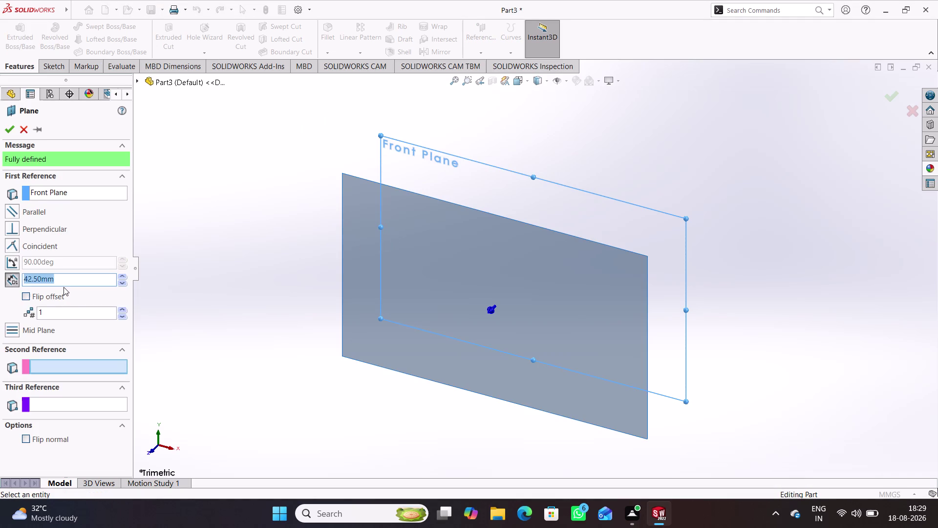
text(14)
click(265, 208)
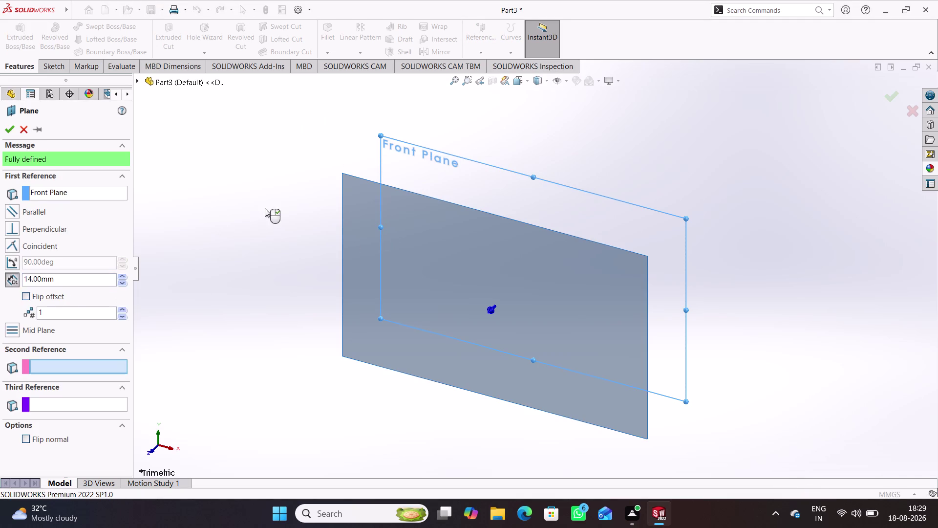
click(11, 128)
Select Plane1, view it normal, and start a sketch on it.
click(266, 254)
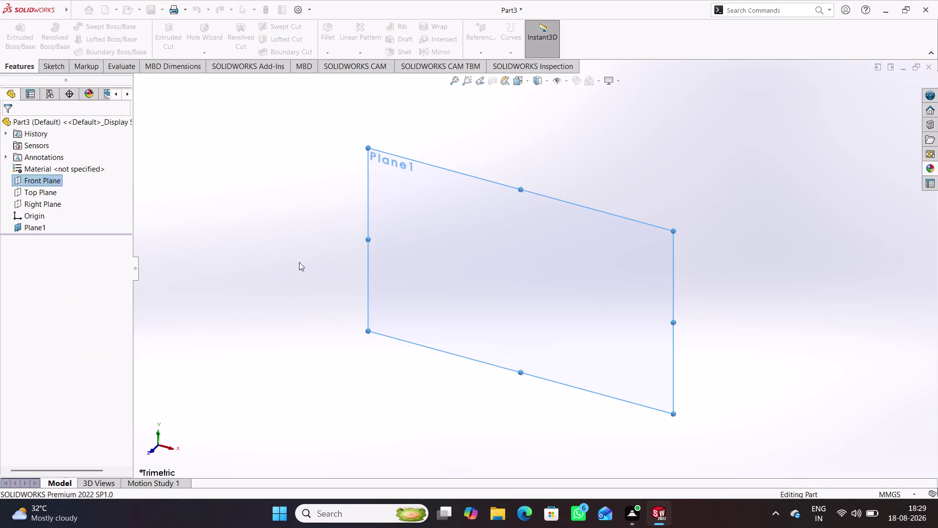
click(383, 230)
click(423, 203)
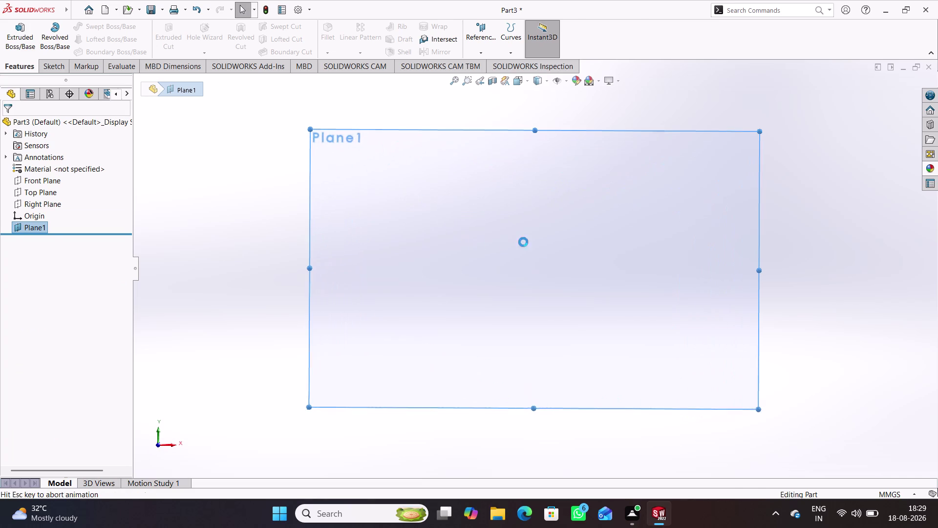
click(778, 185)
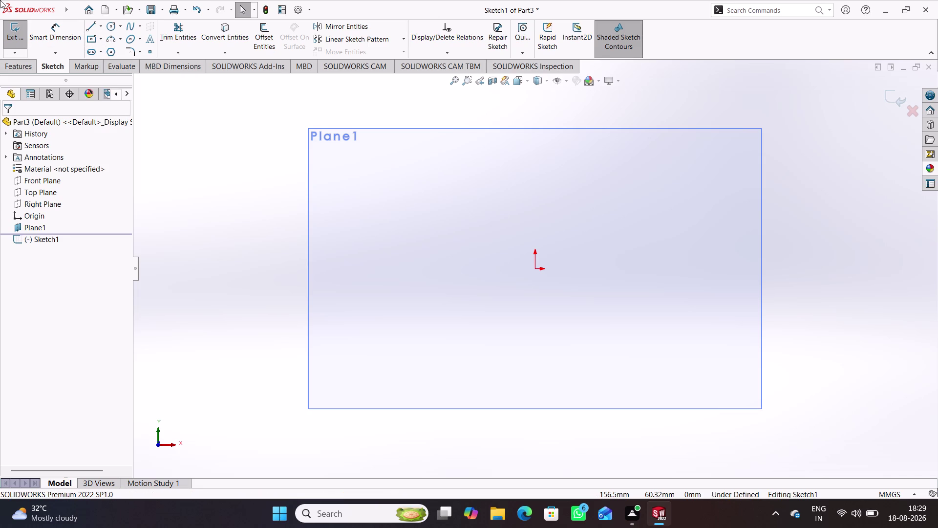
Draw two concentric circle pairs, one above the origin and one to the upper left.
click(172, 154)
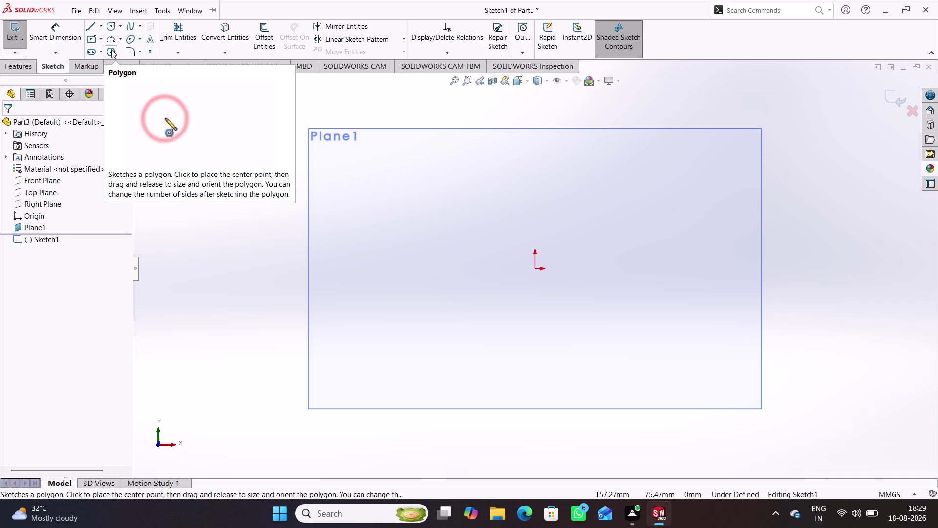
click(113, 24)
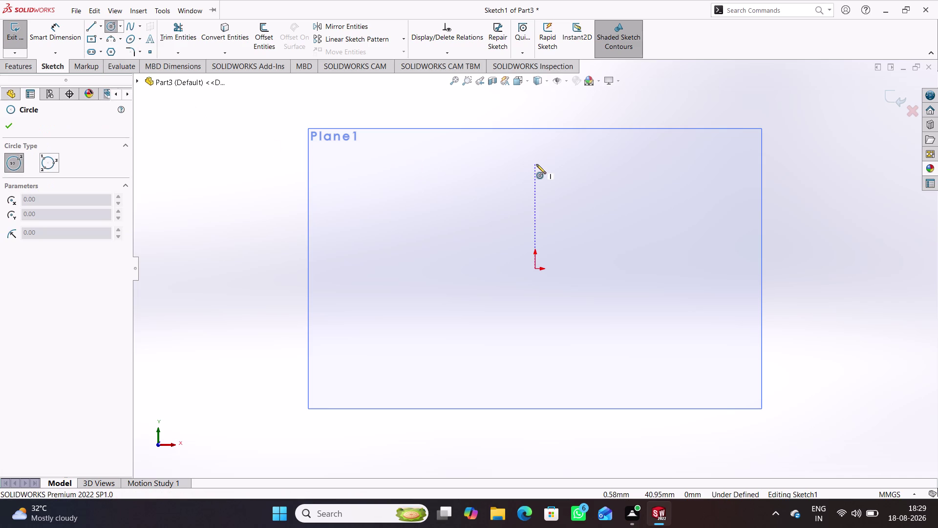
click(553, 162)
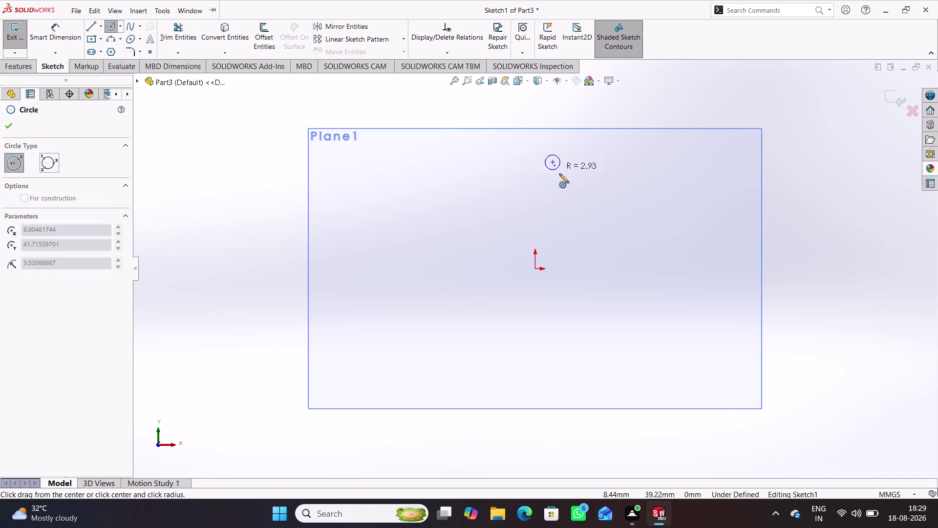
click(561, 179)
click(553, 161)
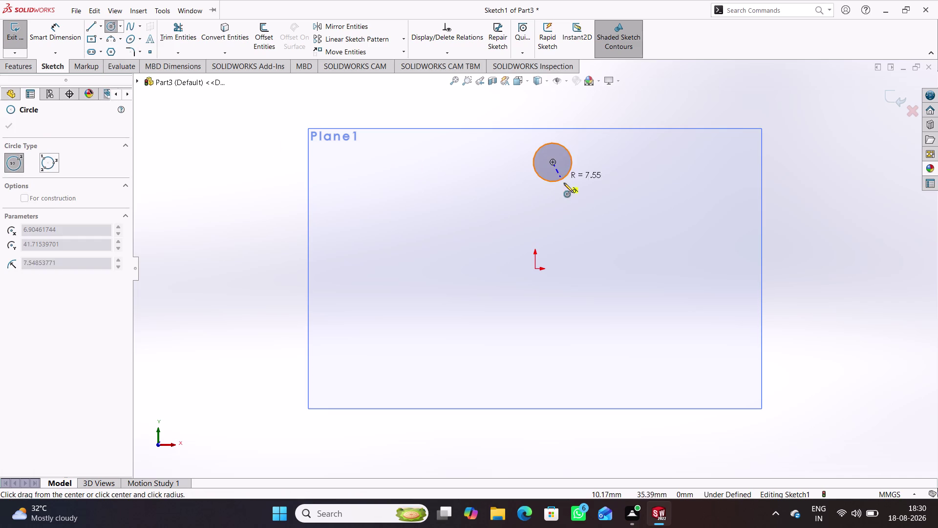
click(569, 194)
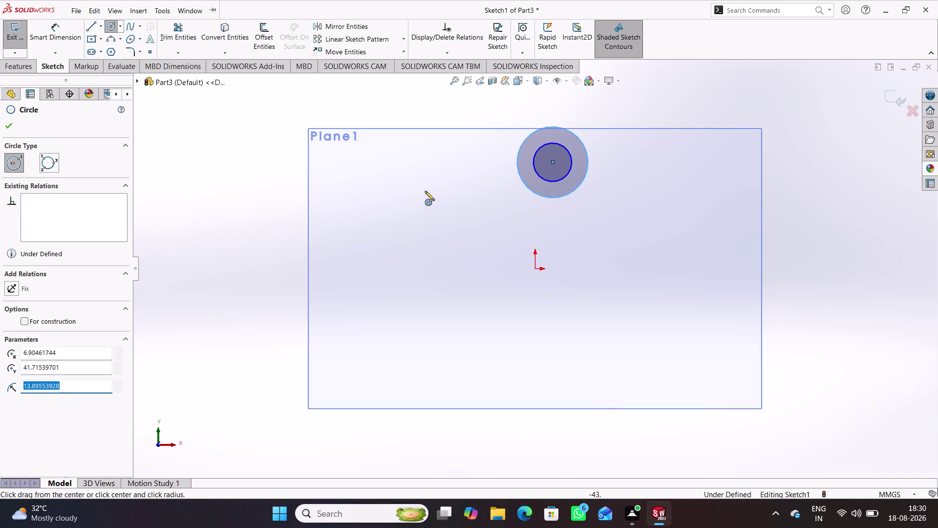
click(425, 191)
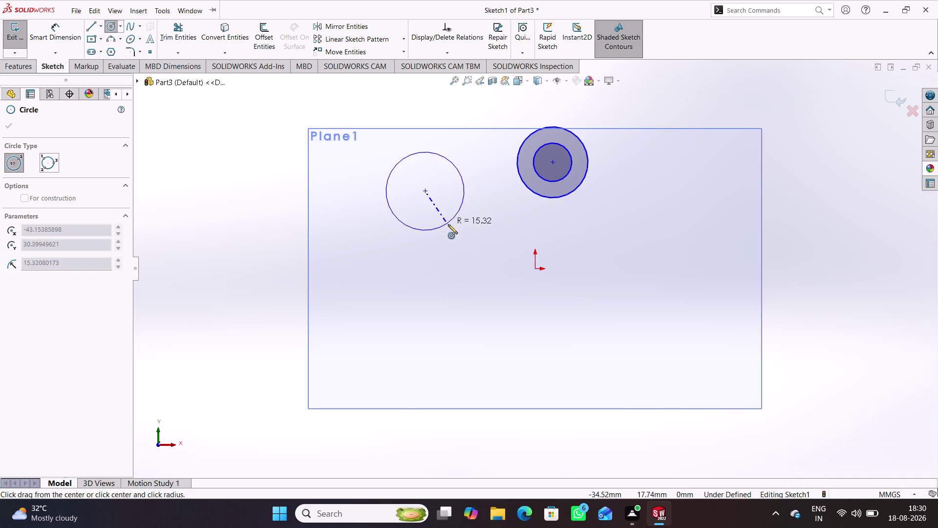
click(448, 224)
click(427, 191)
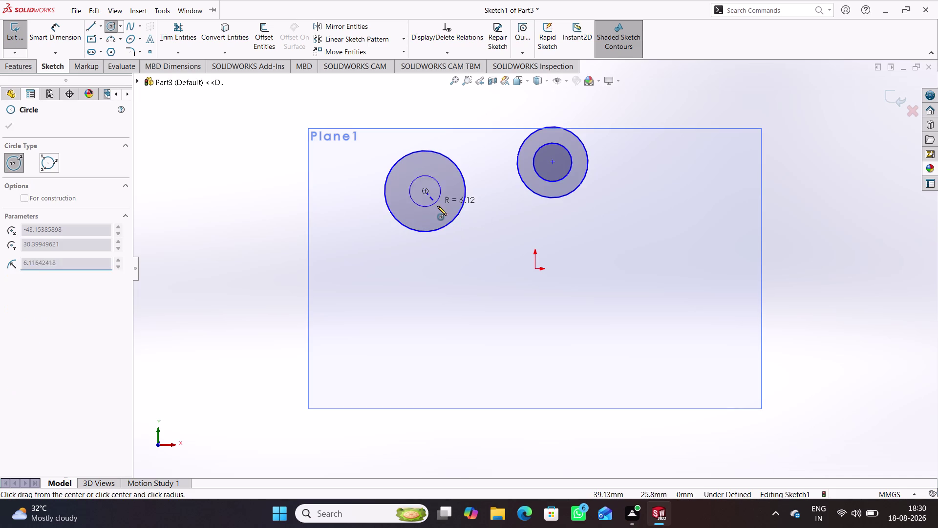
click(438, 208)
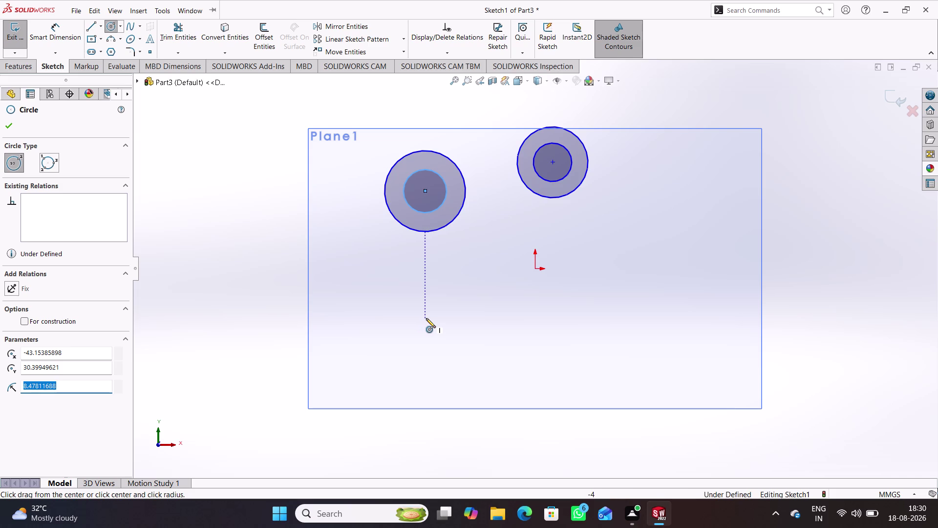
click(2, 131)
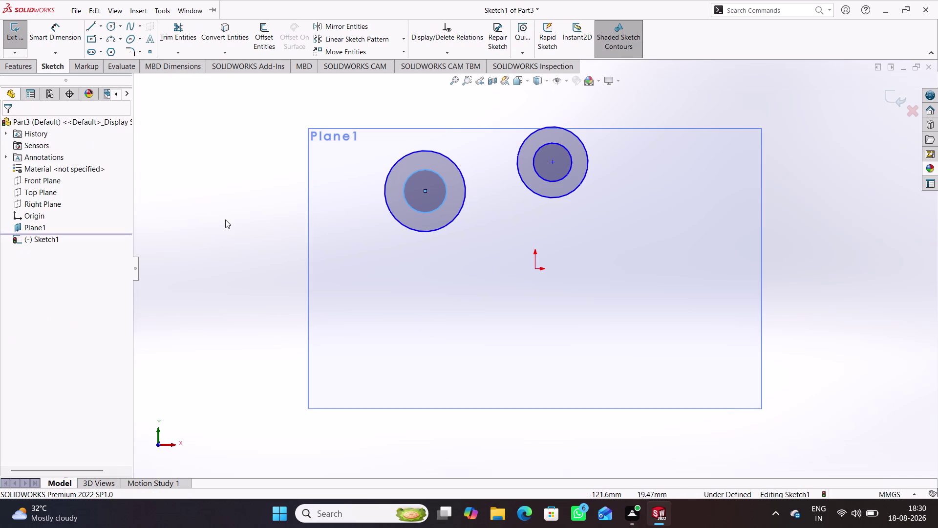
click(225, 219)
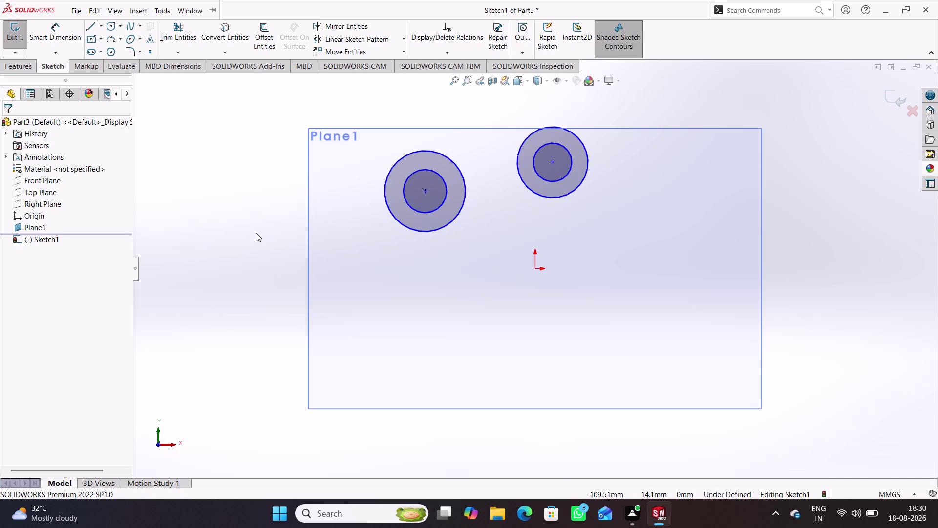
Dimension the right inner circle at Ø13 and the left outer circle at Ø26.
right_drag(250, 275, 272, 175)
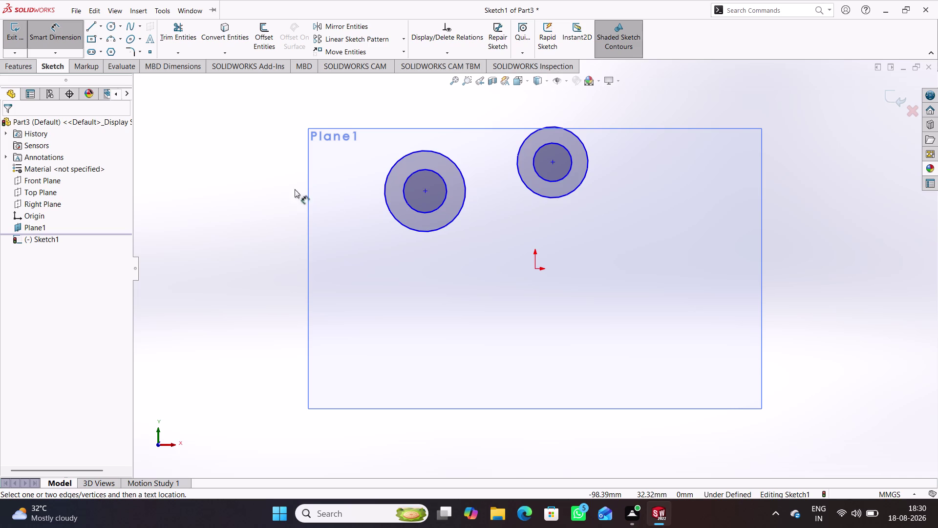
click(551, 144)
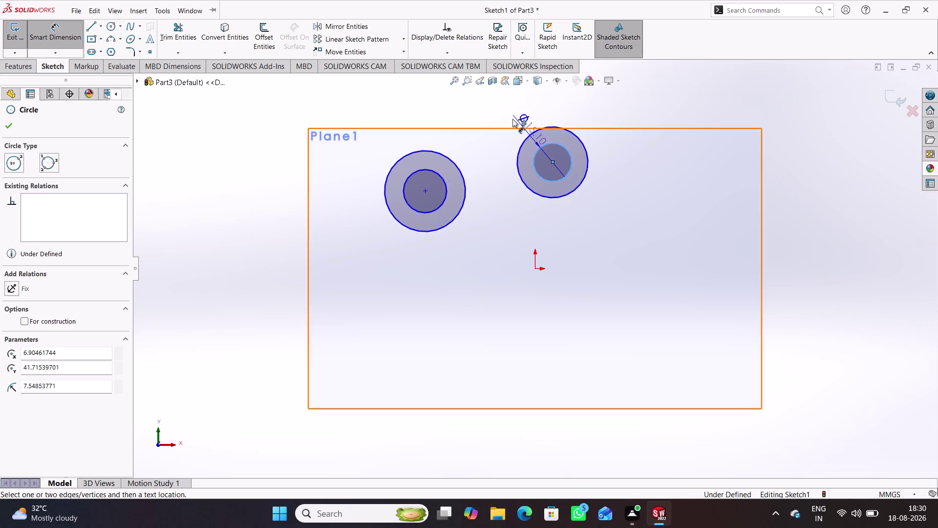
click(499, 110)
text(1)
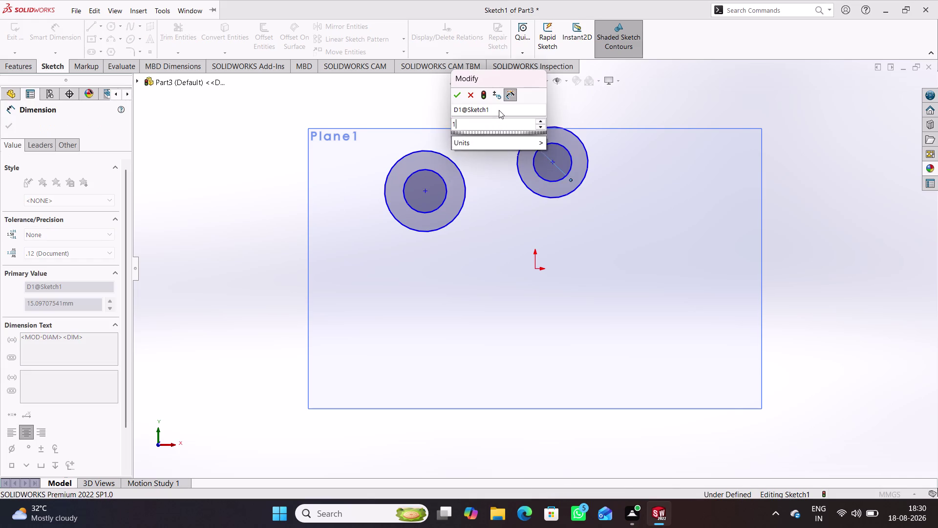
text(3)
key(Return)
click(431, 98)
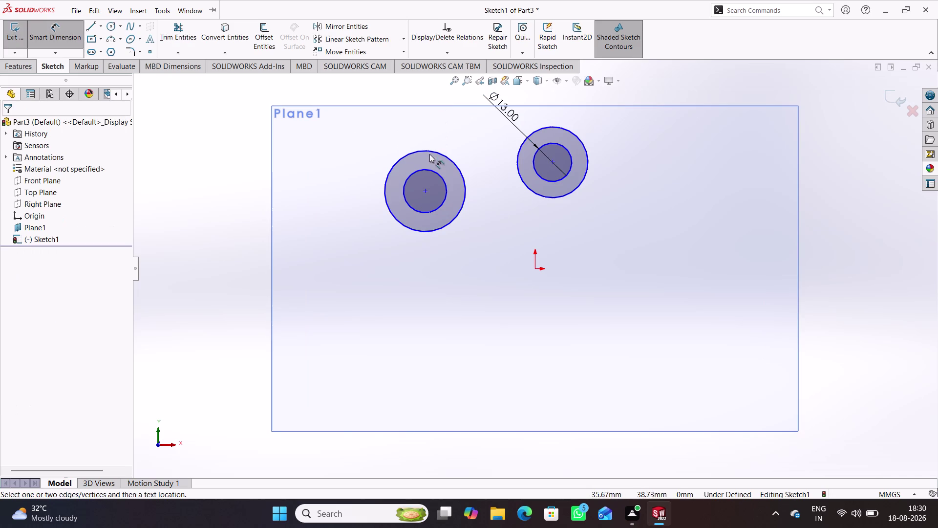
click(429, 148)
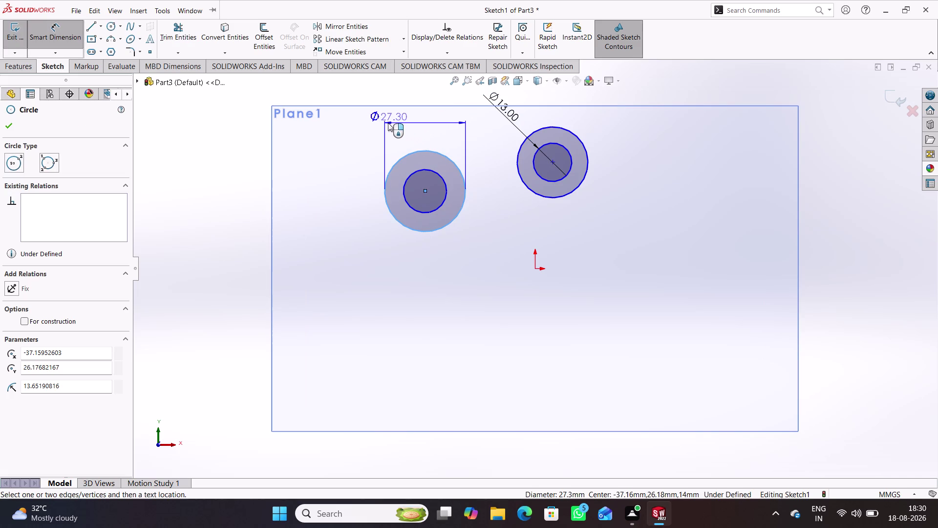
click(413, 122)
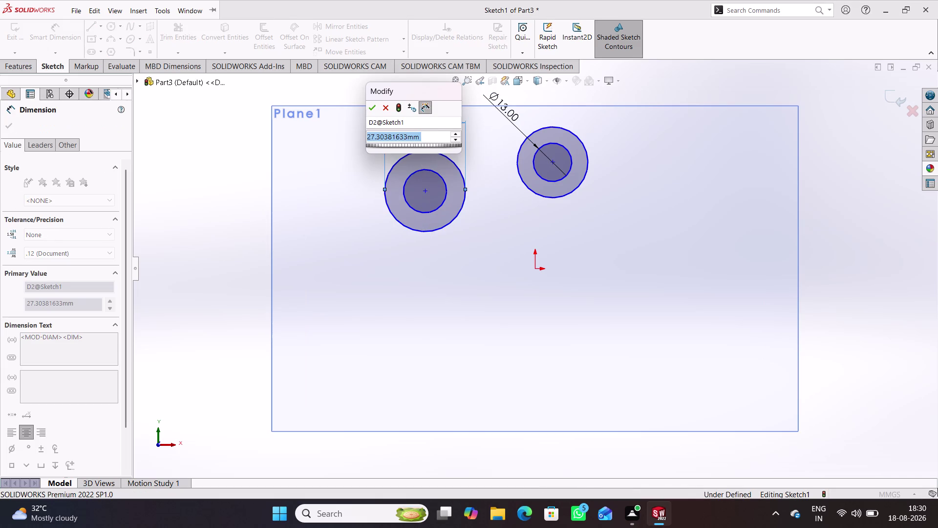
text(26)
key(Return)
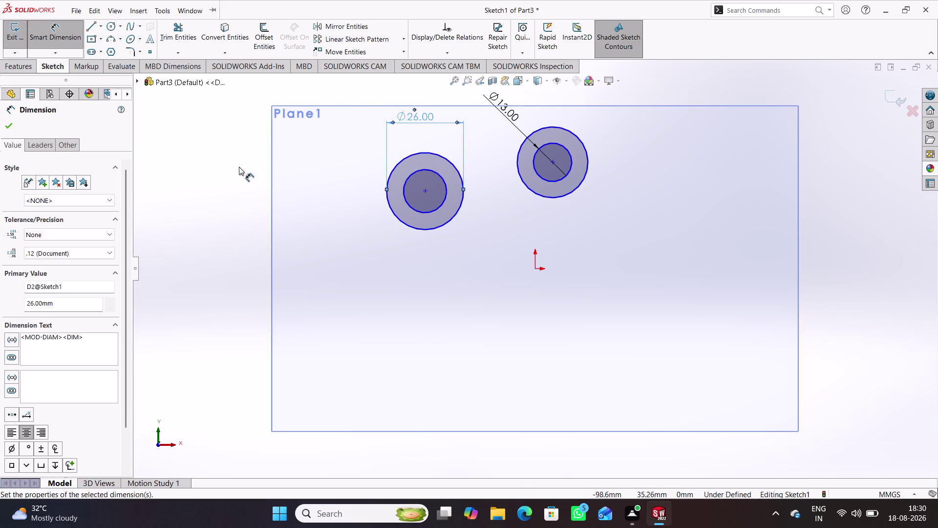
click(239, 167)
Make the two inner circles equal and the two outer circles equal.
right_drag(234, 268, 236, 210)
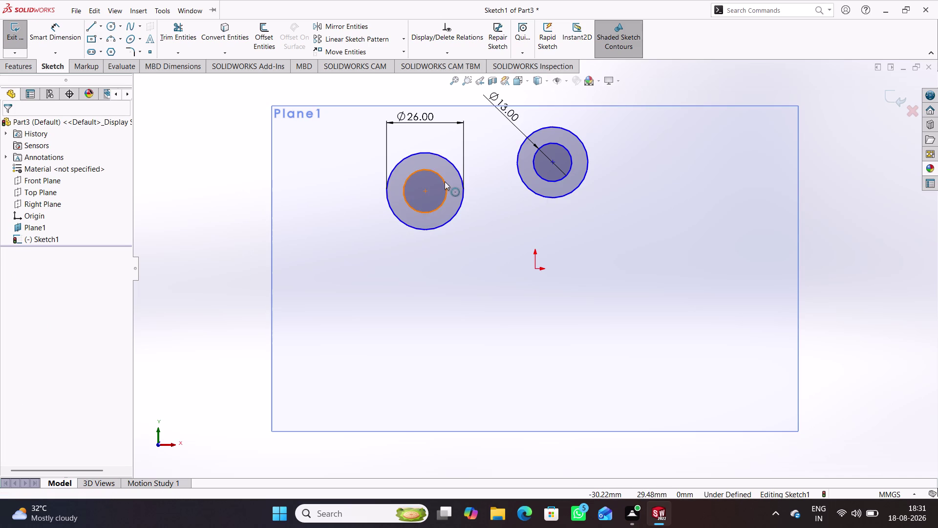
click(444, 181)
click(548, 181)
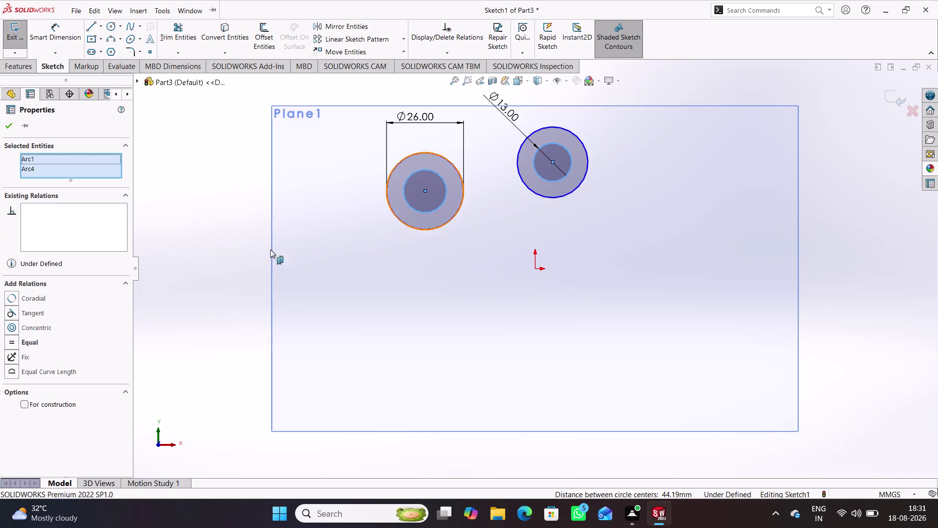
click(39, 338)
click(214, 256)
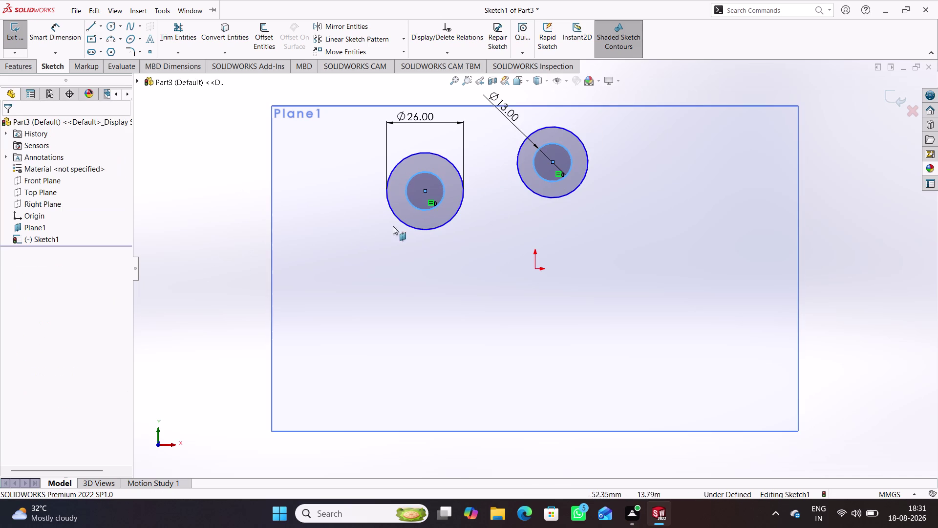
click(436, 226)
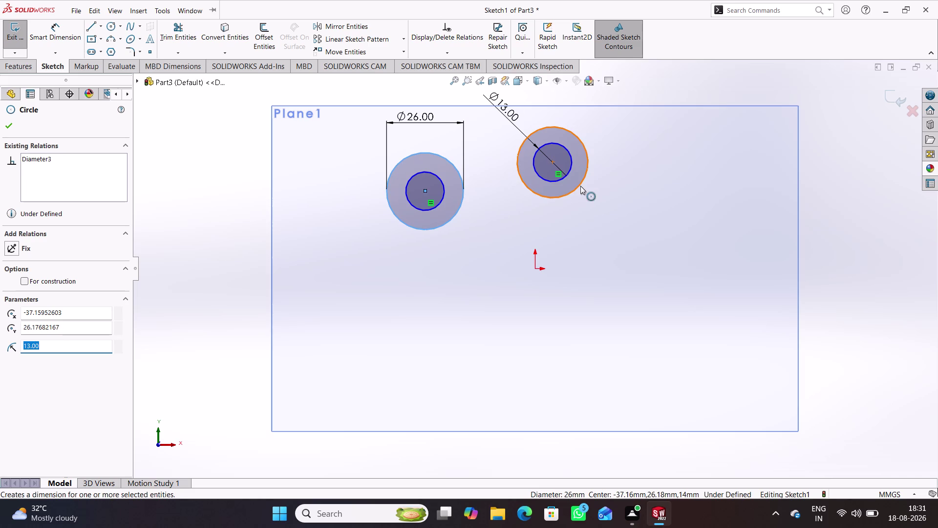
click(580, 185)
click(35, 341)
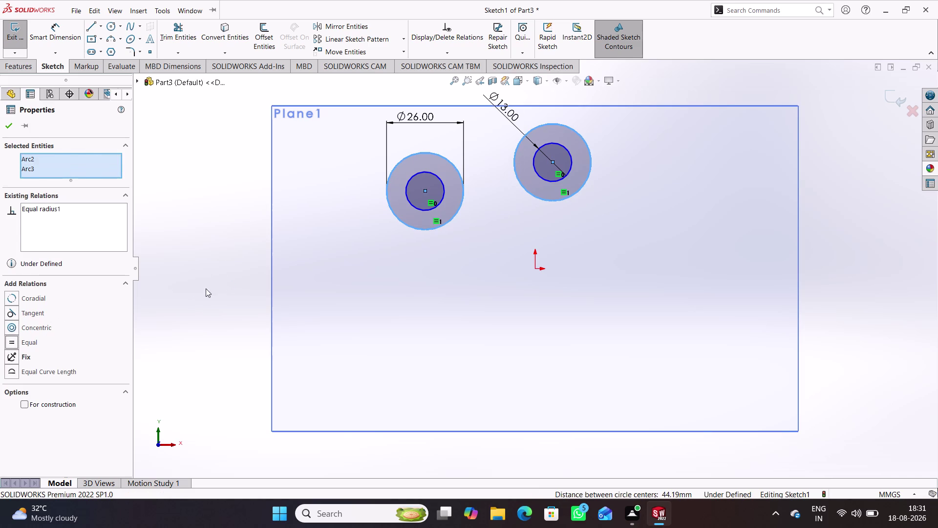
click(206, 289)
Add vertical dimensions: 26 mm from origin to left centres, 17 mm between hole centres.
right_drag(230, 315, 221, 227)
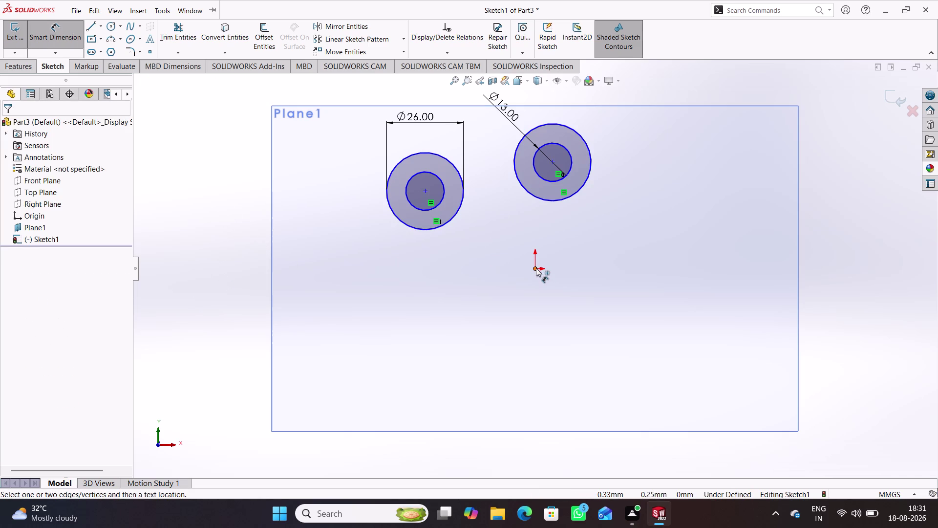
click(535, 268)
click(424, 191)
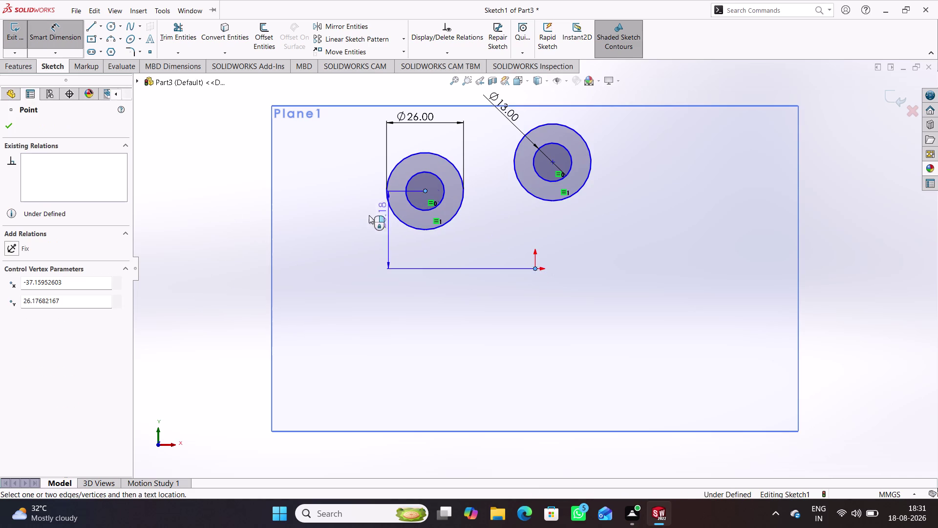
click(333, 228)
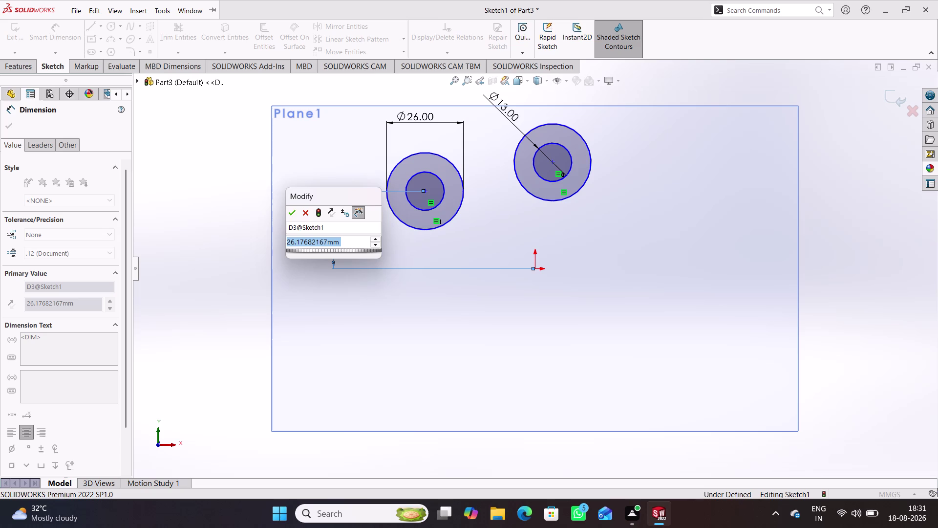
text(26)
key(Return)
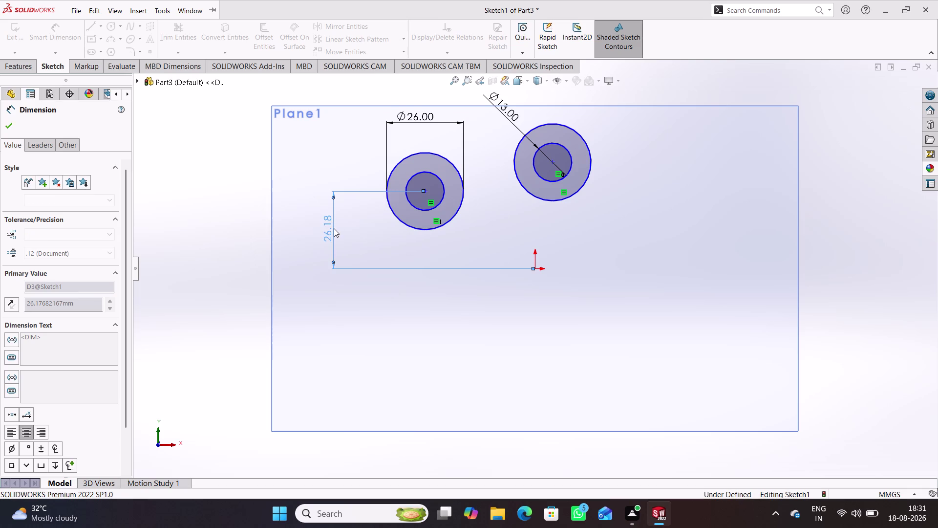
click(229, 224)
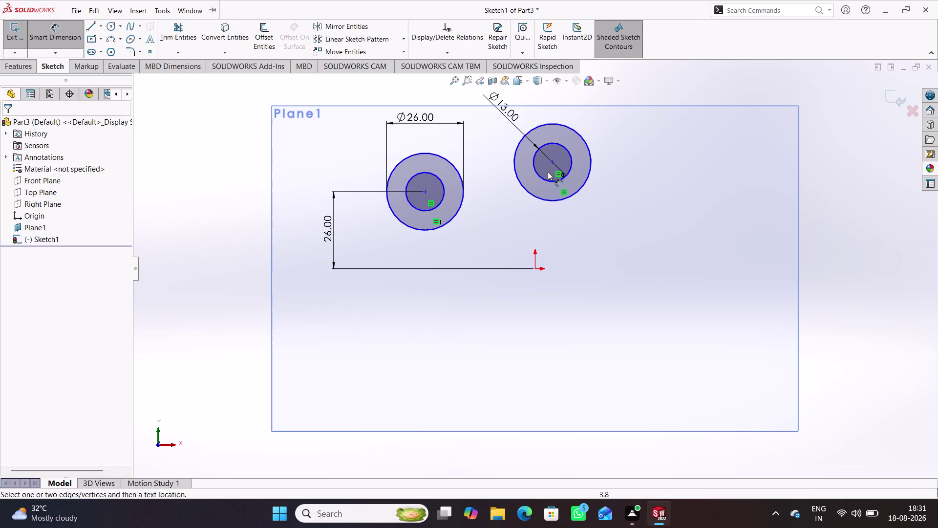
click(550, 163)
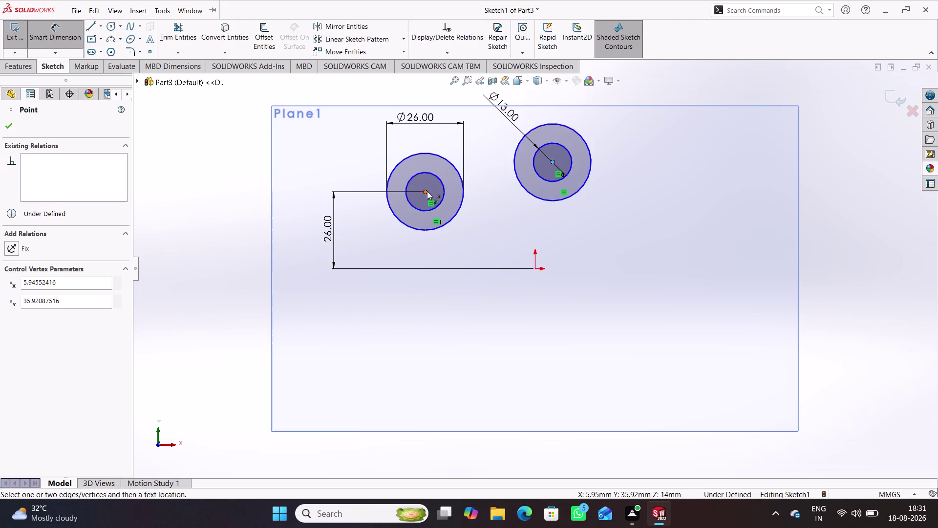
click(426, 191)
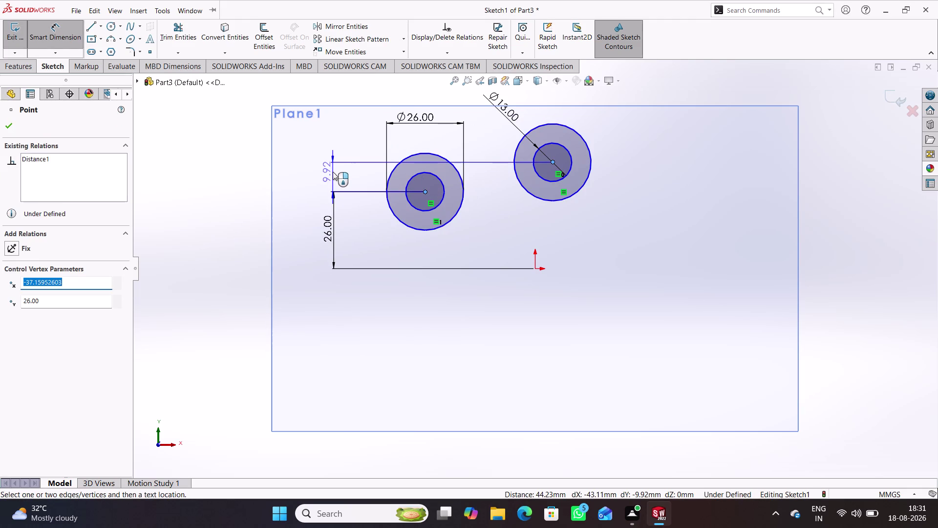
click(333, 175)
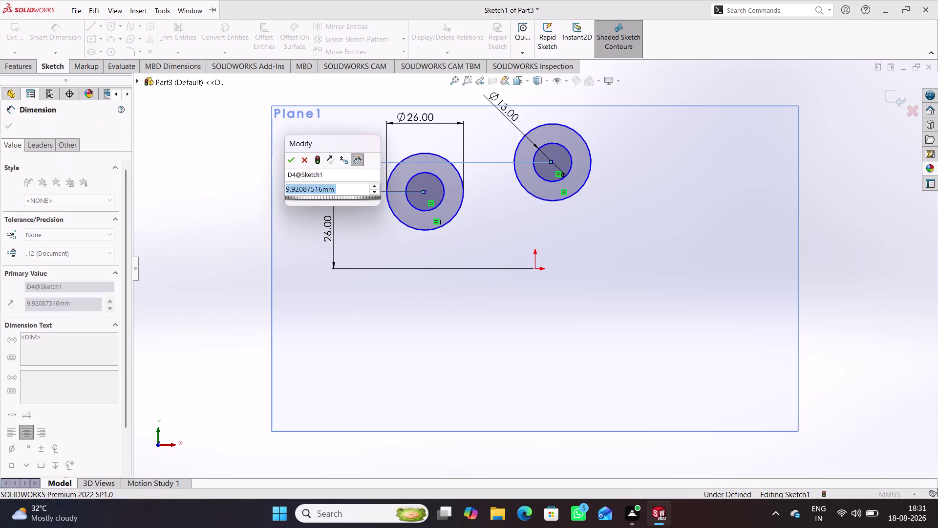
text(17)
key(Return)
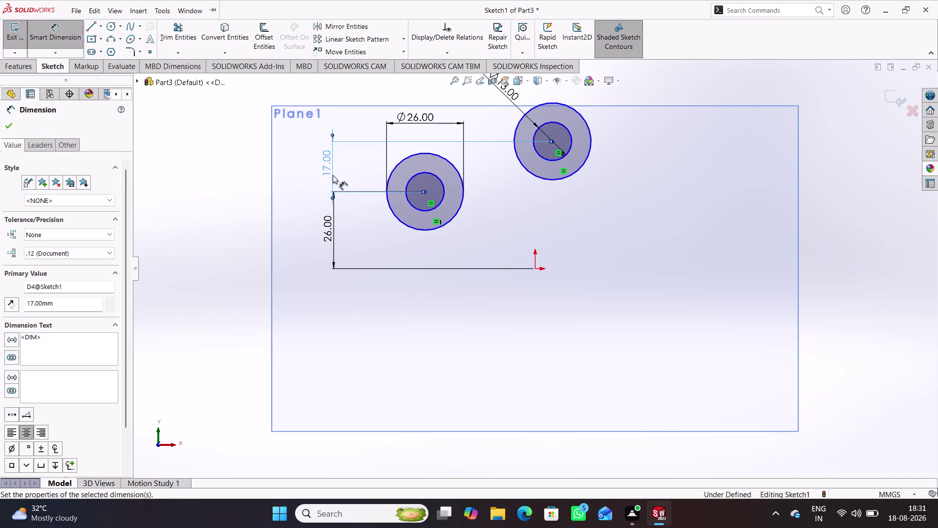
click(230, 178)
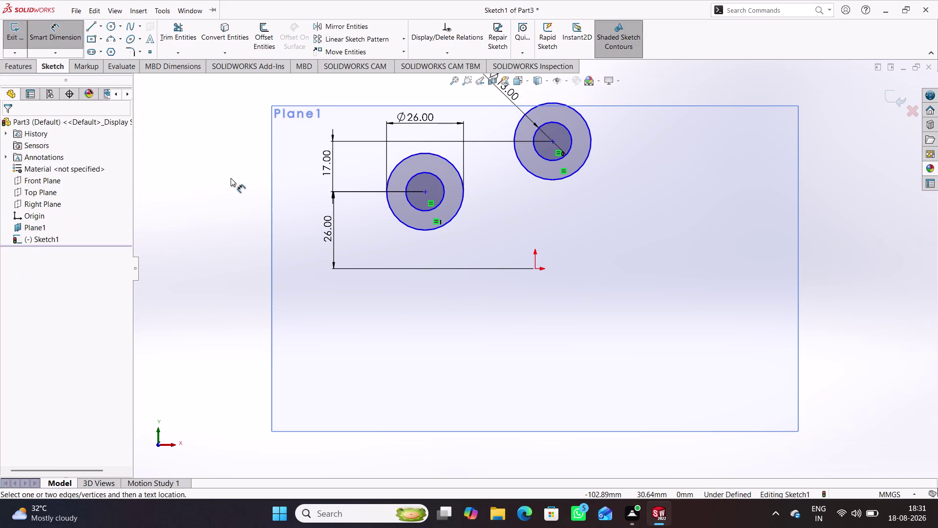
Dimension the left centres 40 mm and right centres 15 mm horizontally from the origin.
click(536, 271)
click(423, 192)
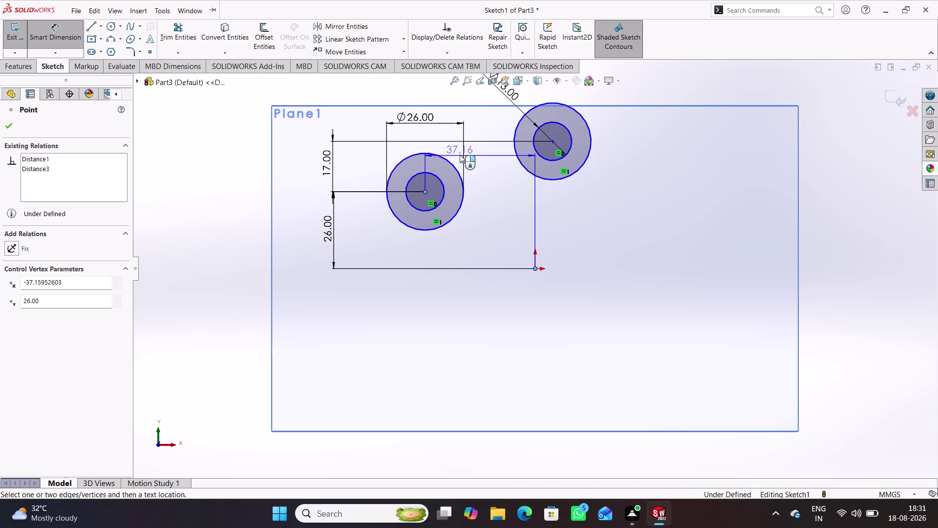
scroll(up, 3)
scroll(up, 3)
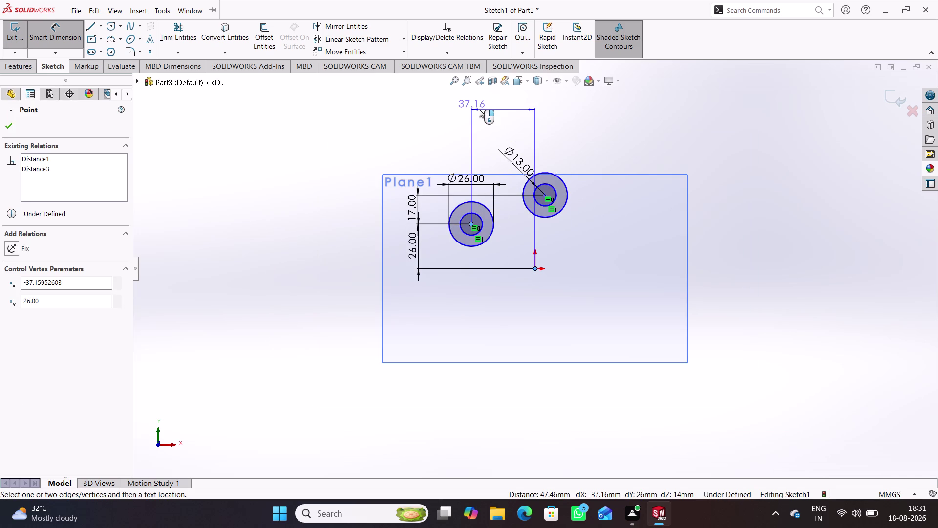
click(493, 108)
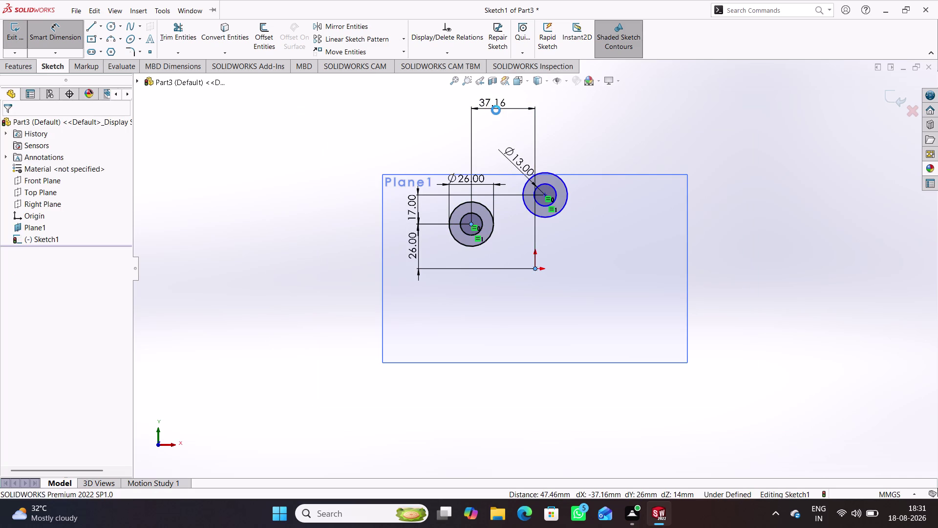
text(40)
key(Return)
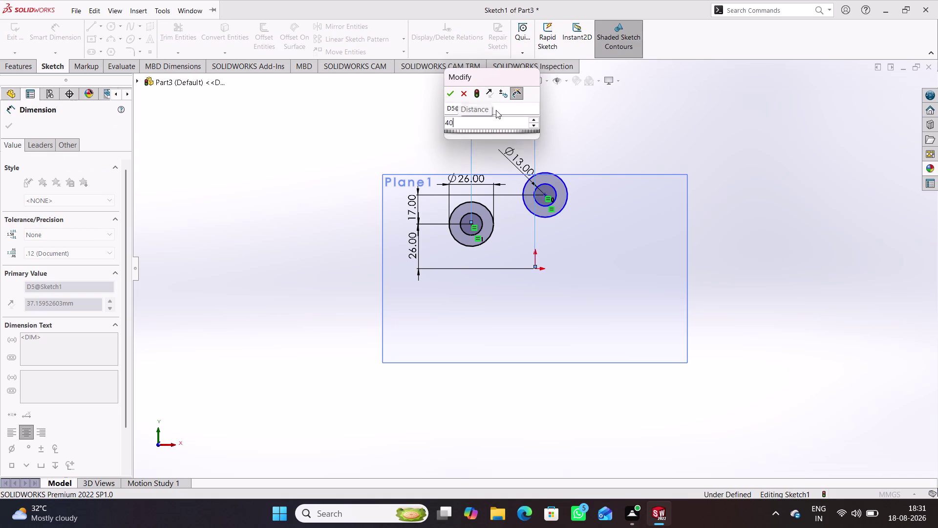
click(593, 121)
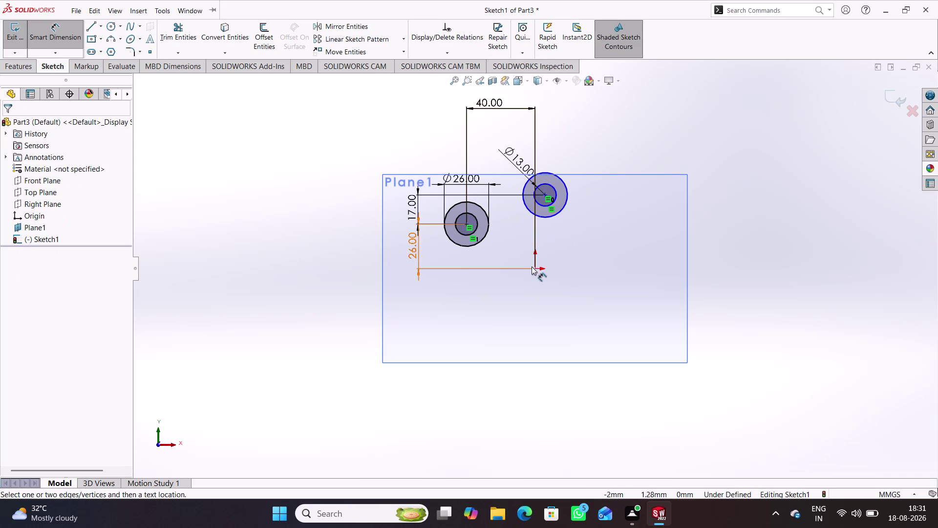
click(536, 267)
click(547, 194)
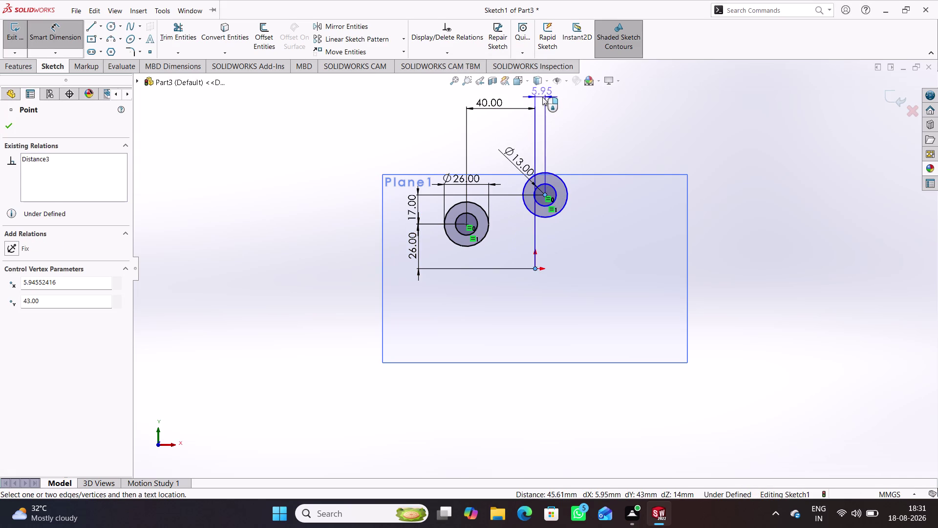
click(542, 96)
text(15)
key(Return)
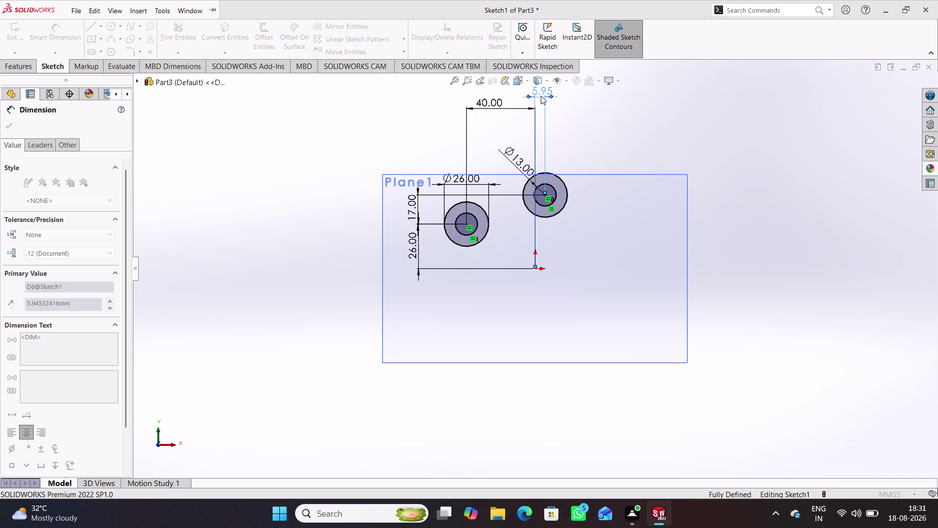
click(600, 110)
scroll(up, 3)
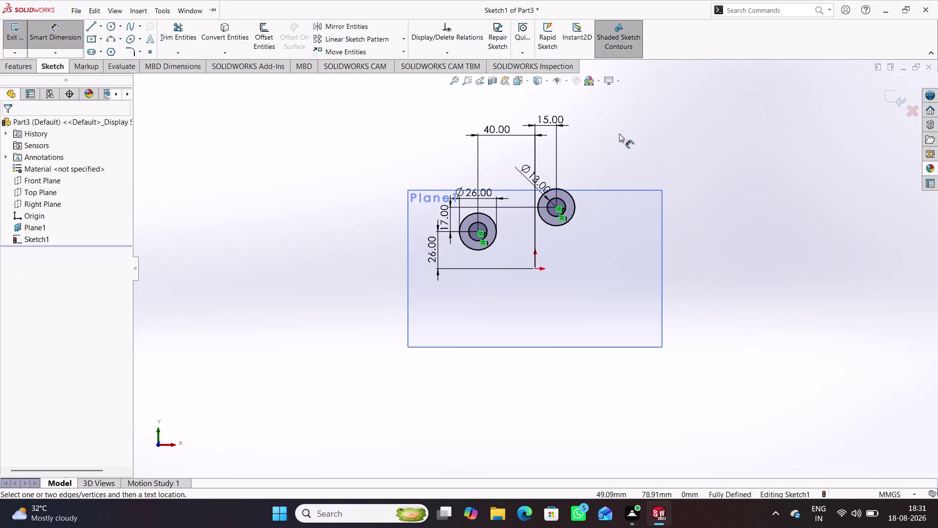
click(62, 38)
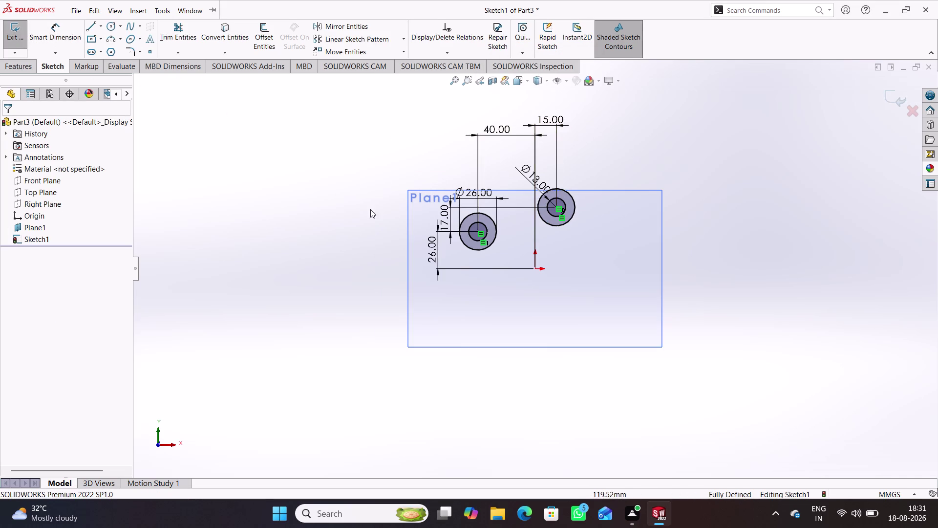
Drag the 15, Ø13 and Ø26 dimension labels to clear spots above the circles.
click(371, 209)
drag(549, 119, 551, 131)
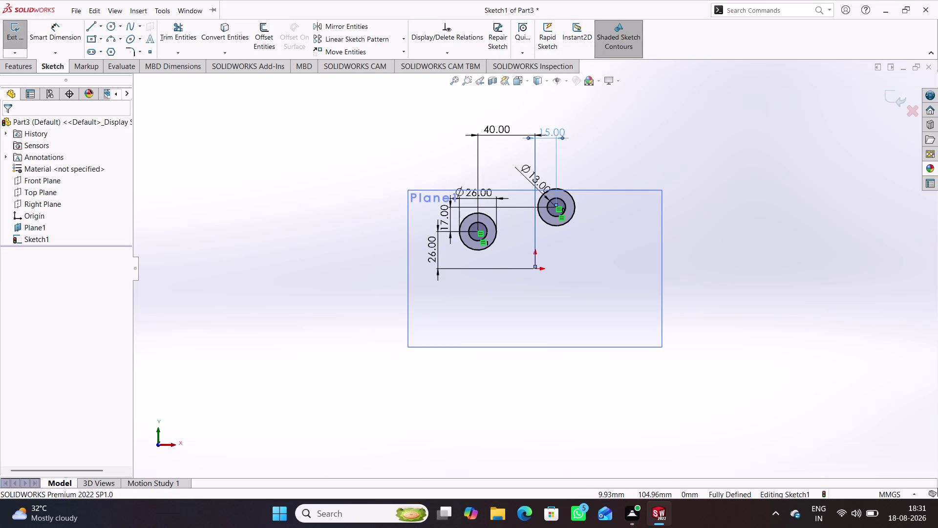
click(615, 171)
drag(524, 170, 581, 132)
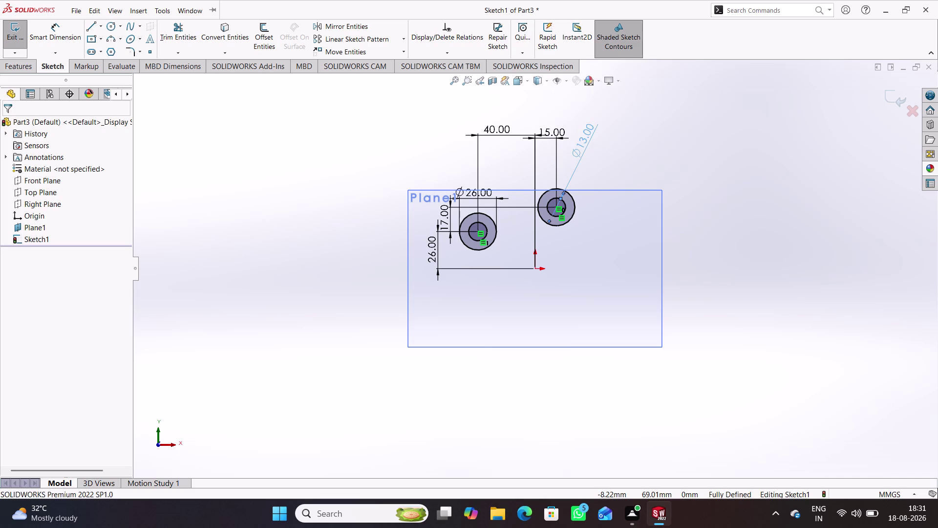
click(646, 156)
drag(469, 191, 483, 158)
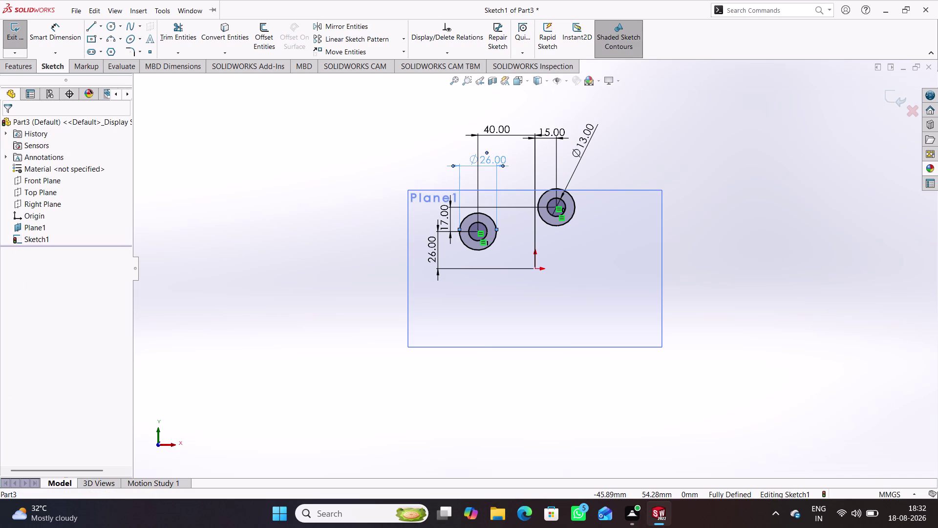
click(424, 166)
drag(471, 164, 395, 147)
click(381, 161)
Select and deselect the Plane1 boundary, then launch Mirror Entities.
right_click(416, 193)
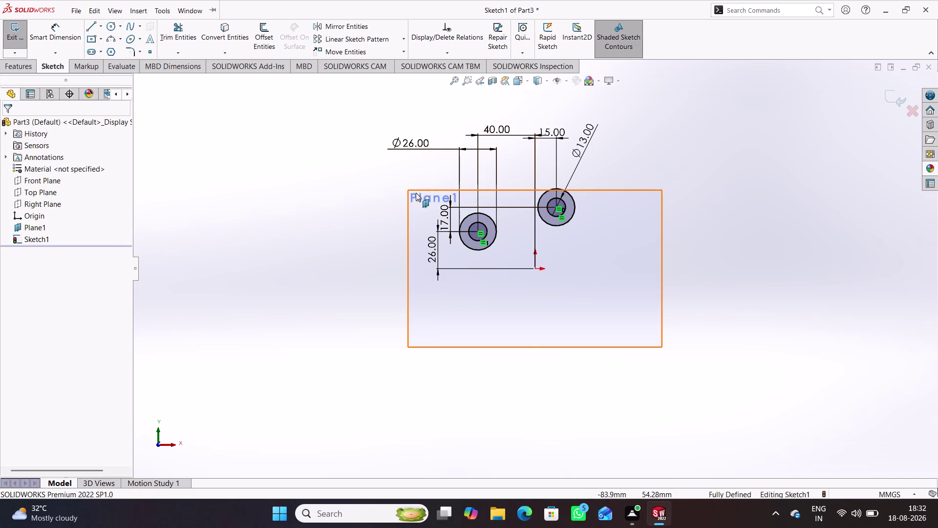
click(349, 188)
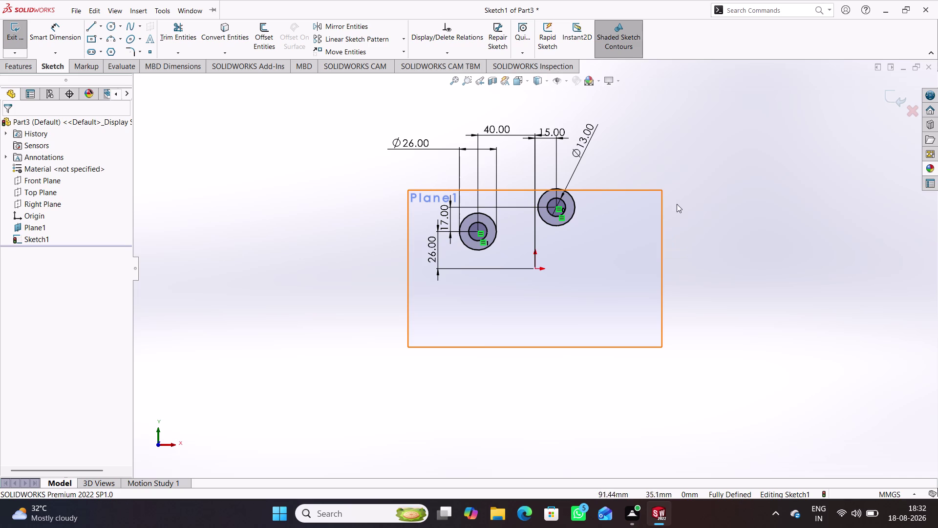
click(719, 190)
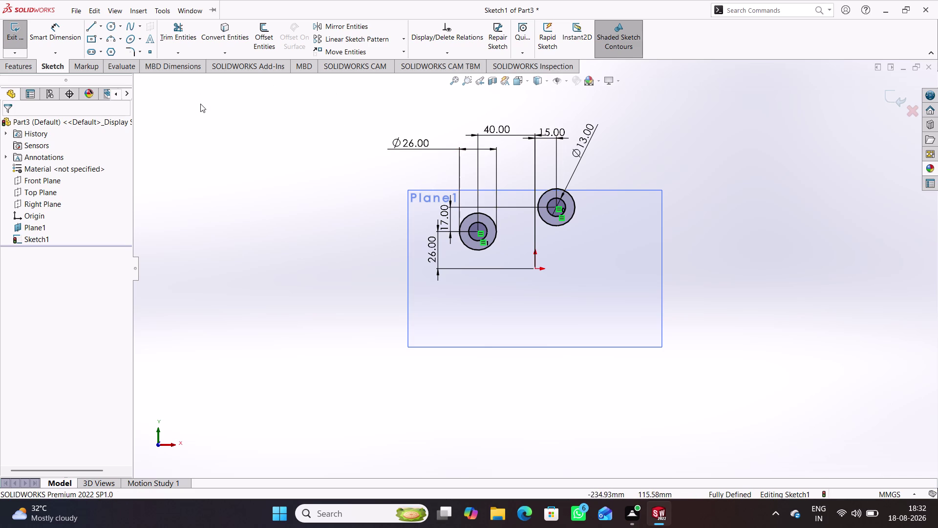
click(337, 27)
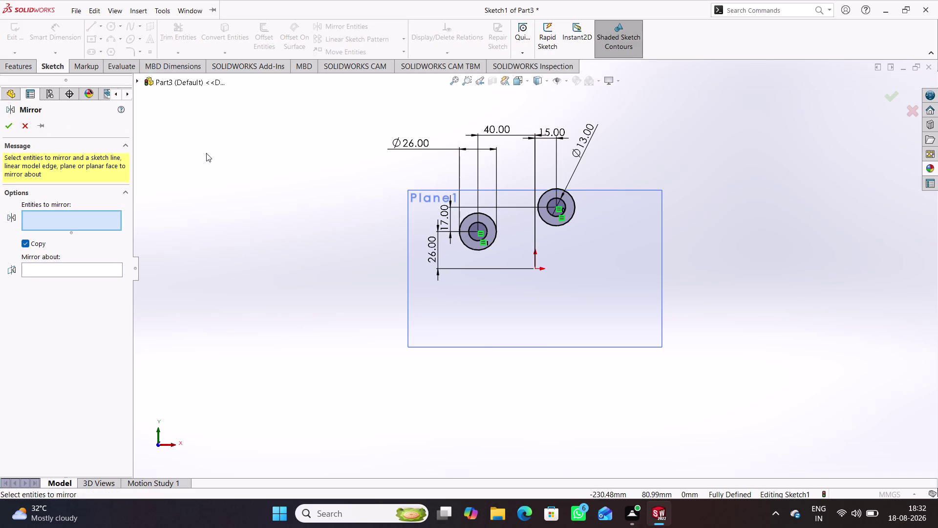
Try mirroring about the plane as reference, then cancel the Mirror tool.
click(540, 266)
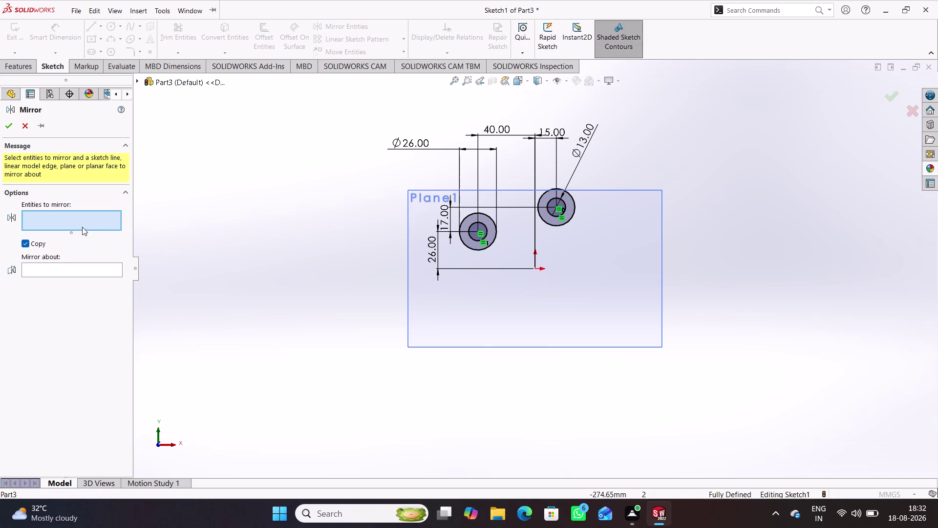
click(78, 264)
click(79, 269)
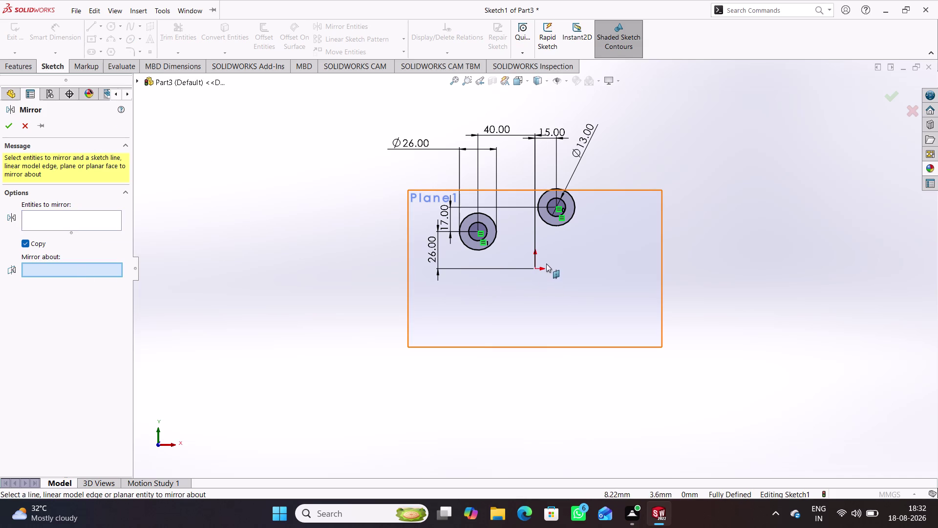
click(542, 268)
click(22, 124)
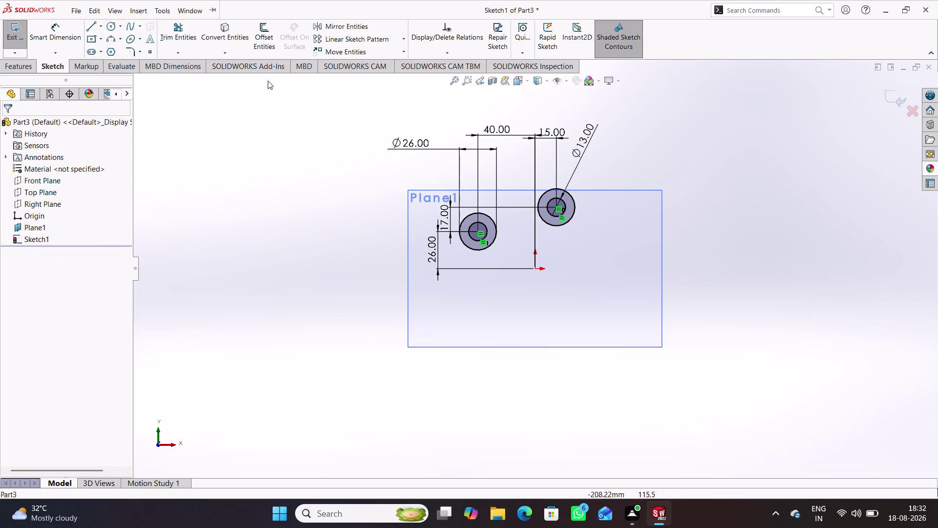
Draw a horizontal centerline from the origin to the right and reopen Mirror Entities.
click(104, 26)
click(113, 51)
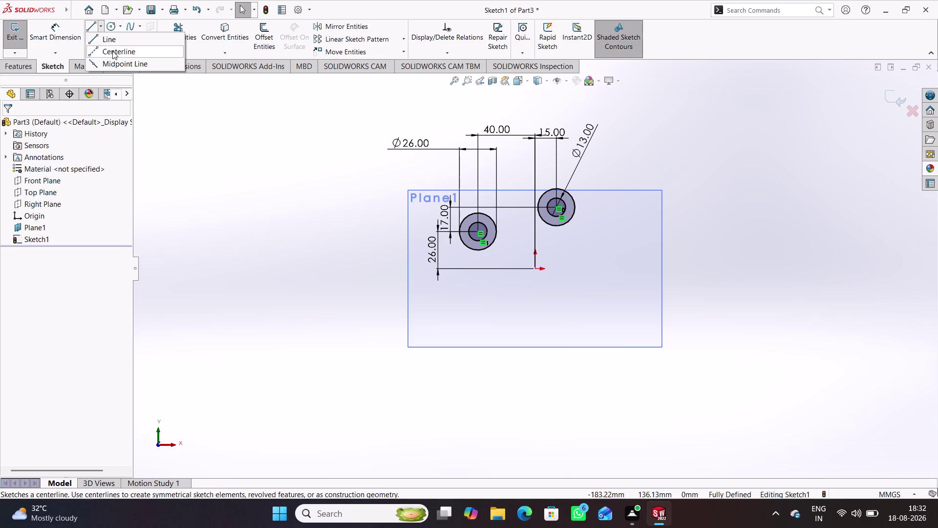
click(534, 267)
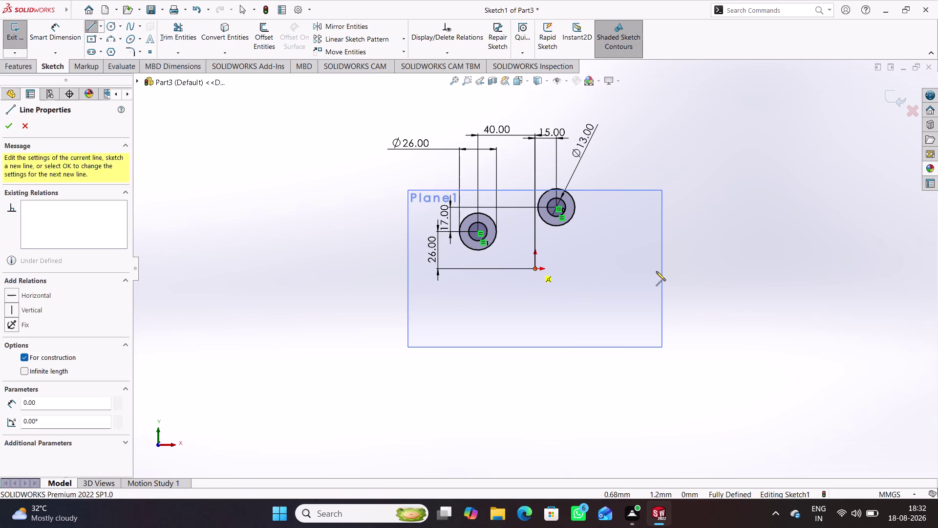
click(739, 271)
right_click(747, 180)
click(769, 193)
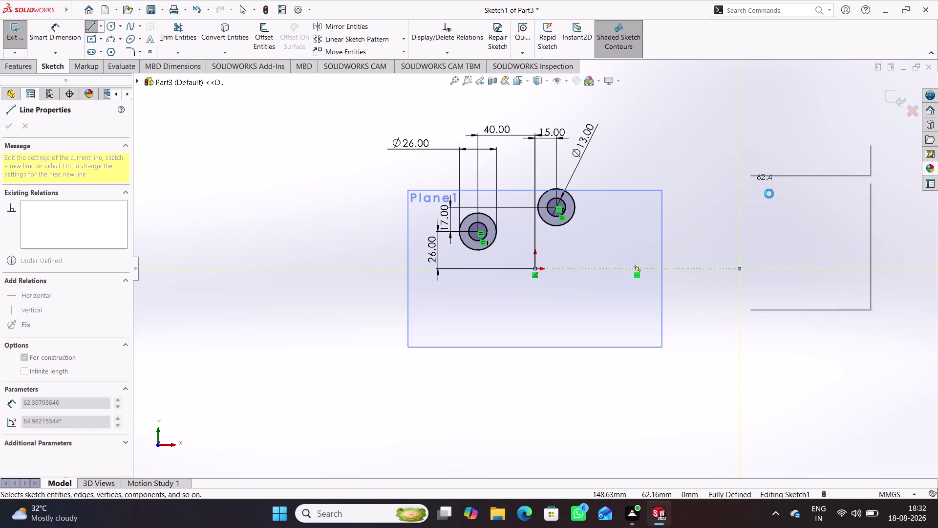
click(727, 220)
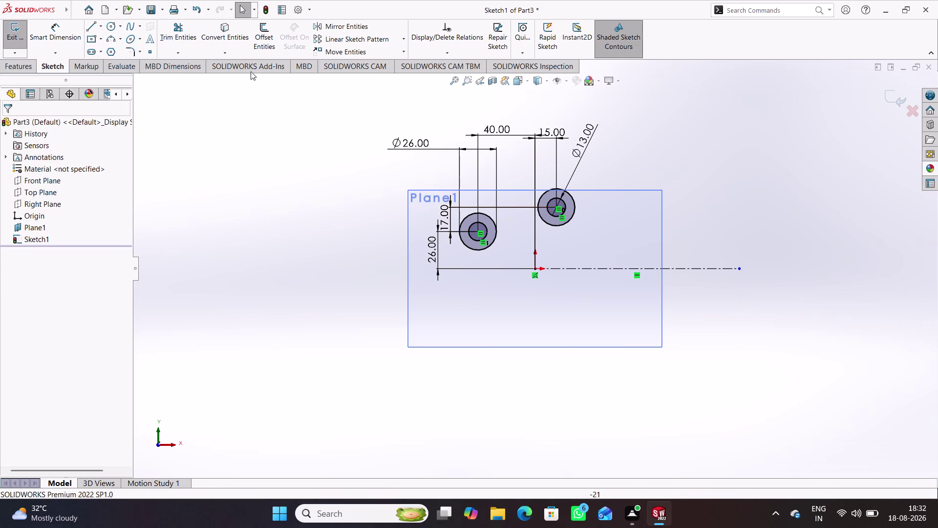
click(332, 25)
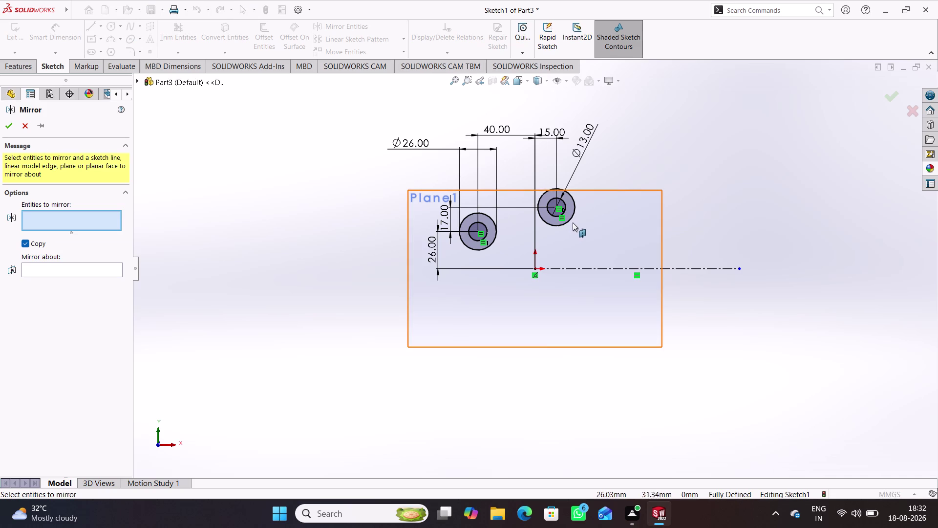
click(573, 220)
click(565, 208)
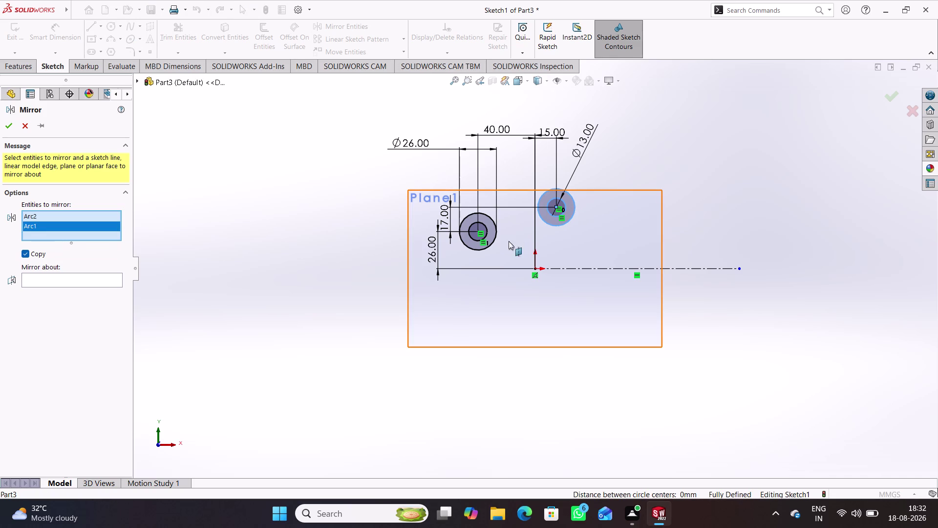
click(489, 234)
click(498, 234)
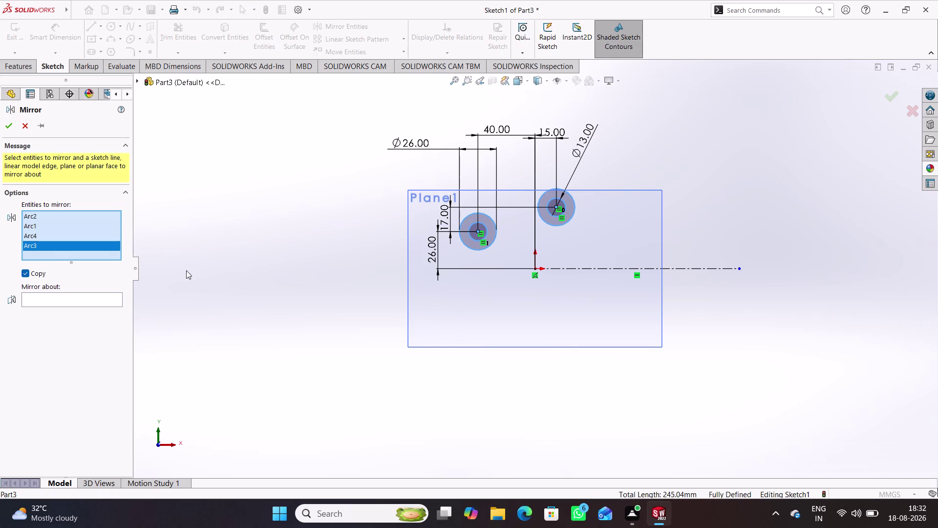
click(100, 300)
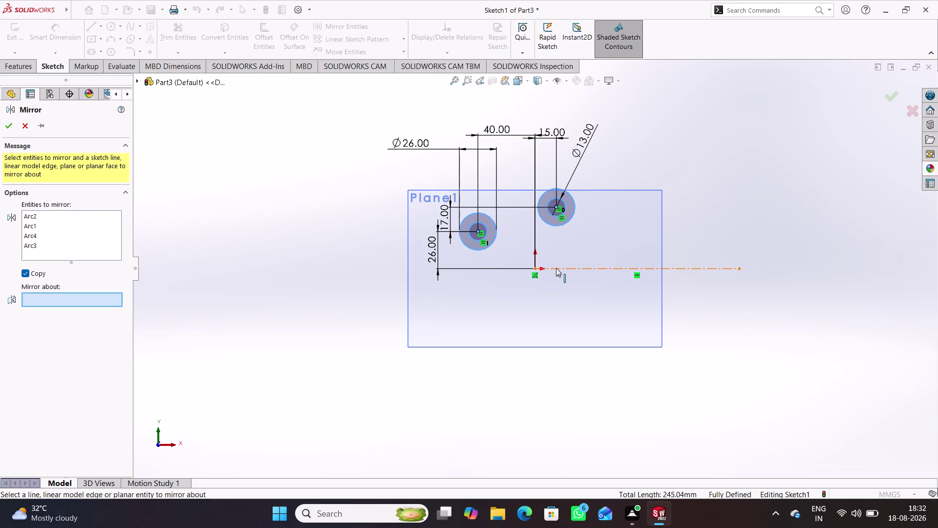
click(556, 268)
click(11, 125)
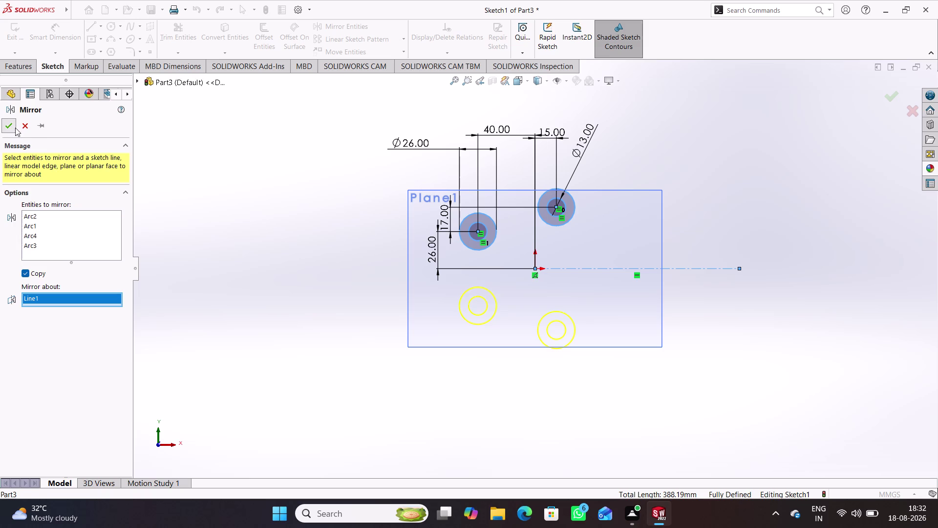
click(247, 186)
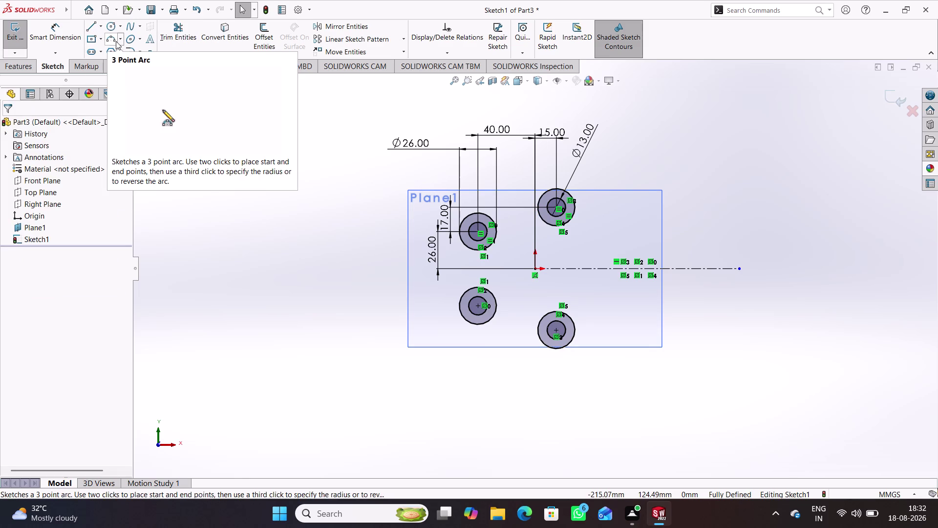
Draw 3-point arcs joining the upper rings, the left rings and the lower rings.
click(112, 39)
scroll(down, 3)
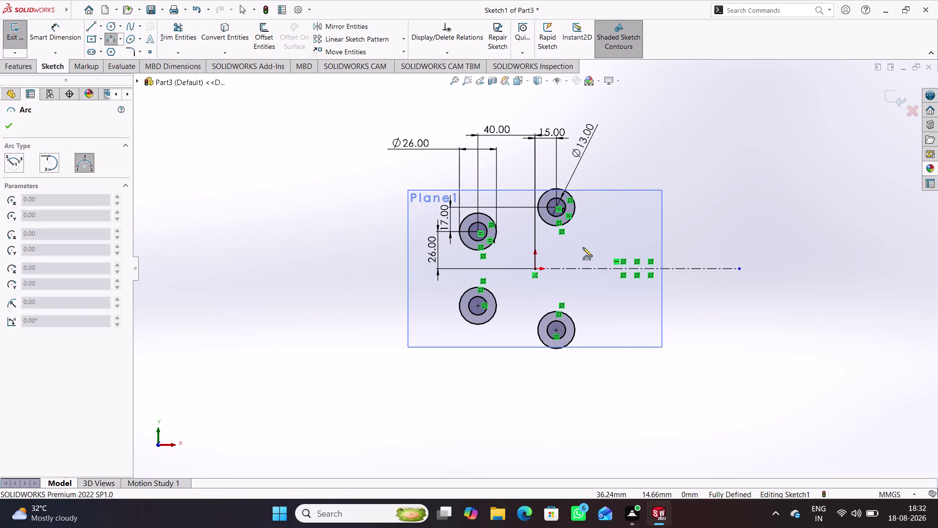
scroll(down, 3)
scroll(down, 3)
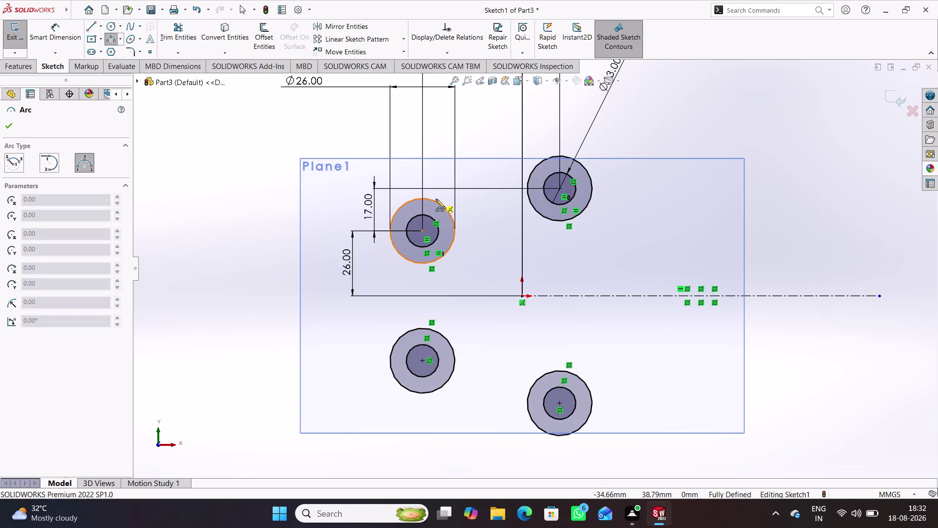
click(435, 199)
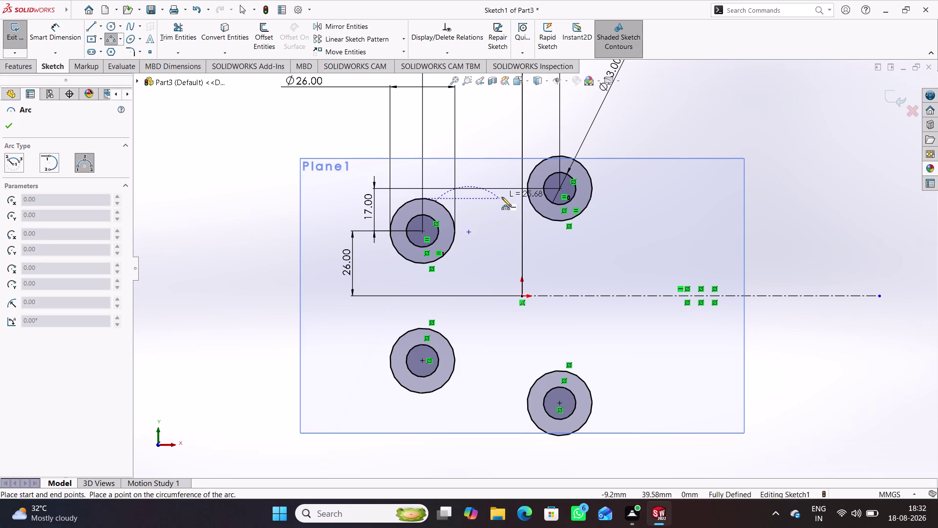
click(531, 171)
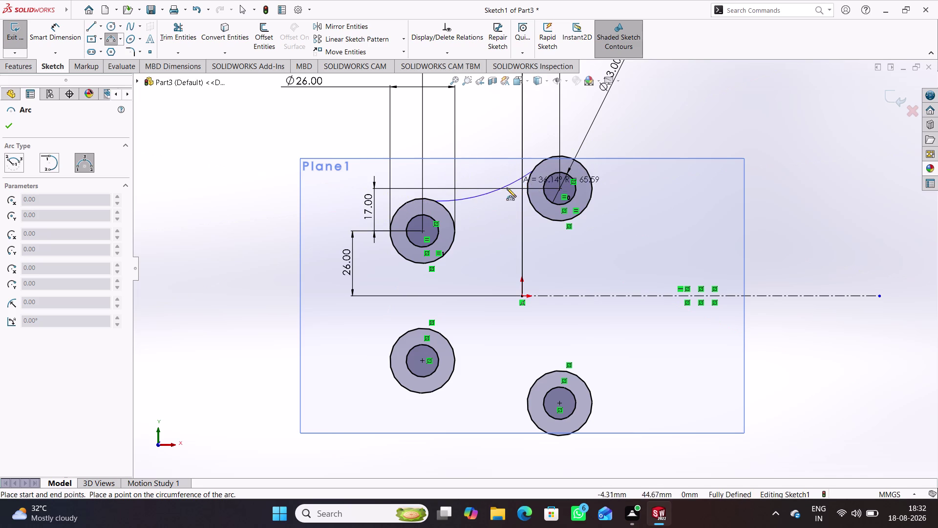
click(501, 193)
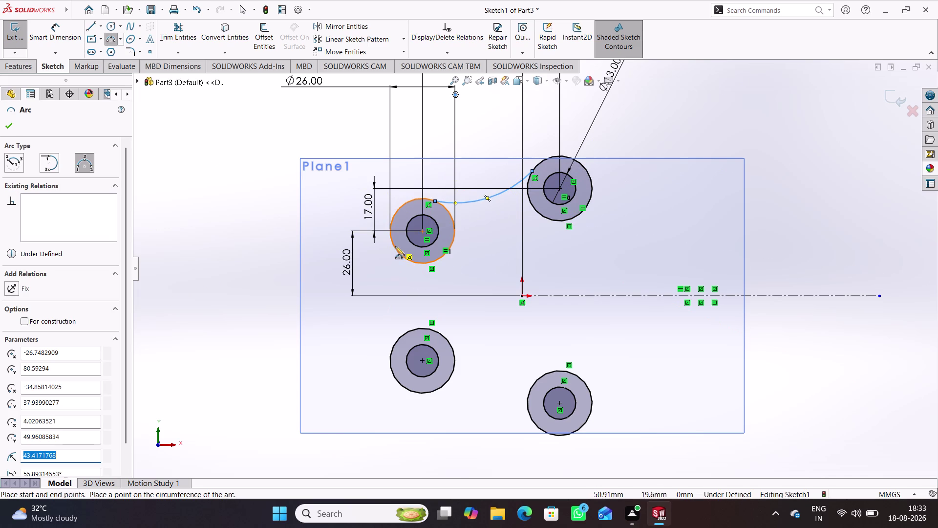
click(393, 241)
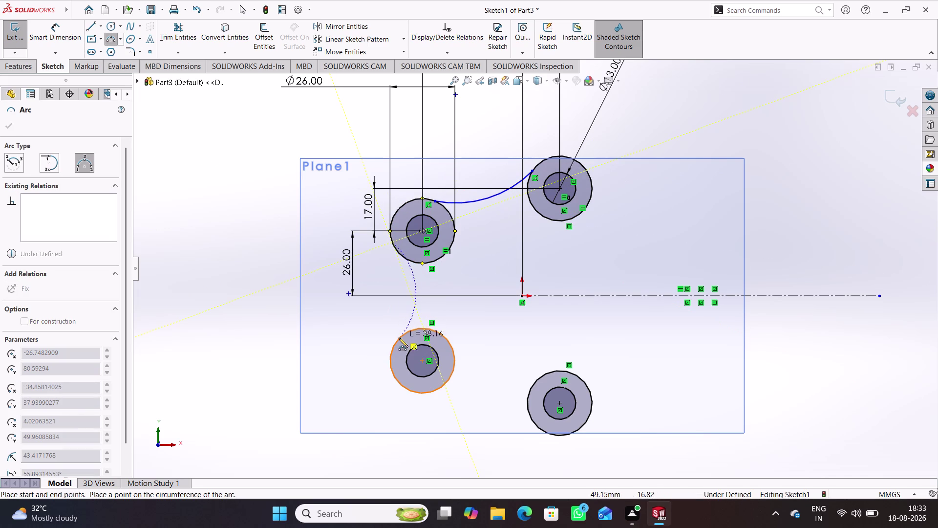
click(397, 339)
click(410, 293)
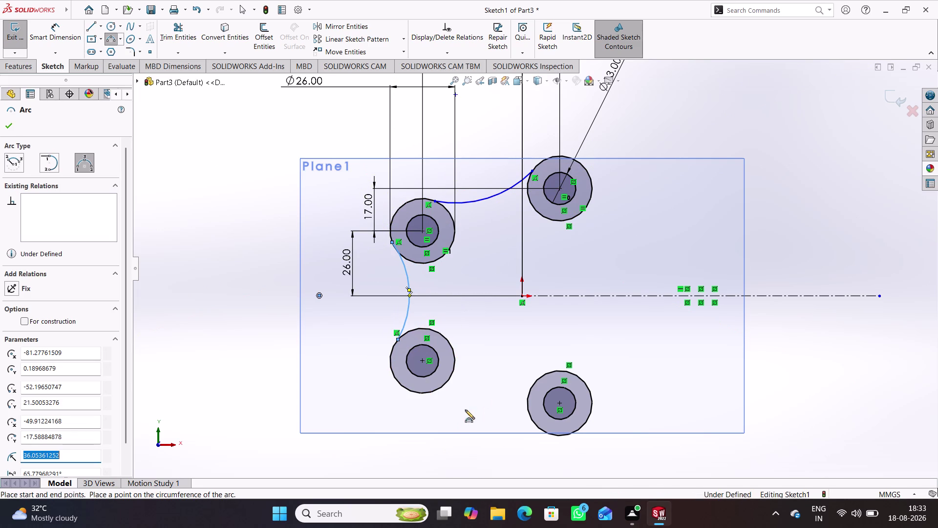
click(435, 390)
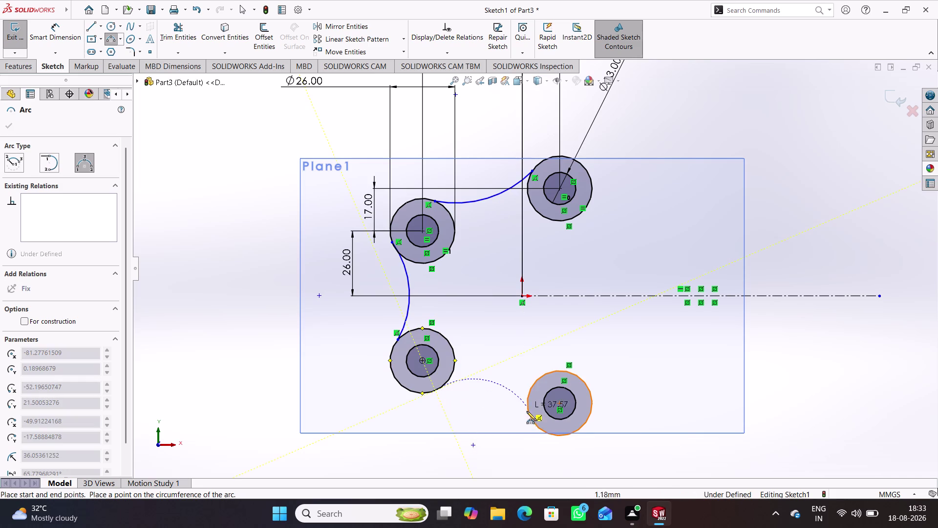
click(532, 418)
click(501, 394)
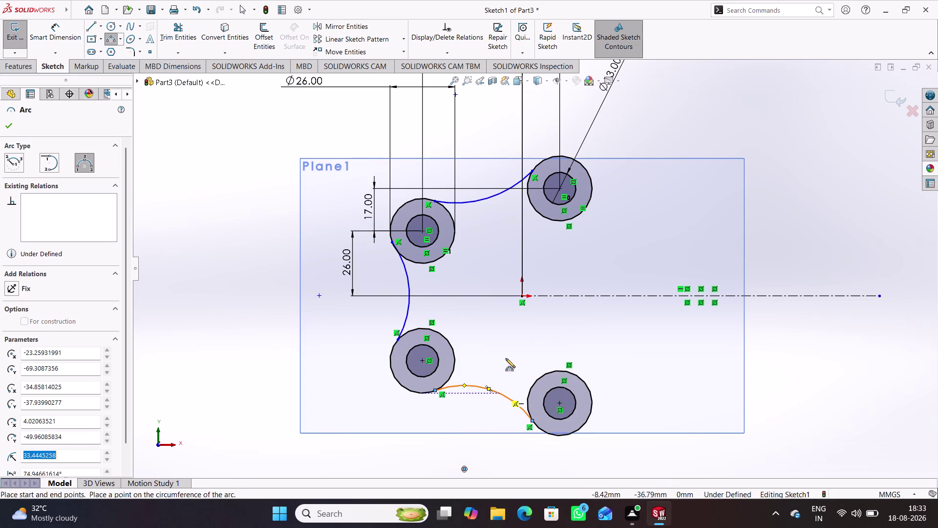
click(112, 44)
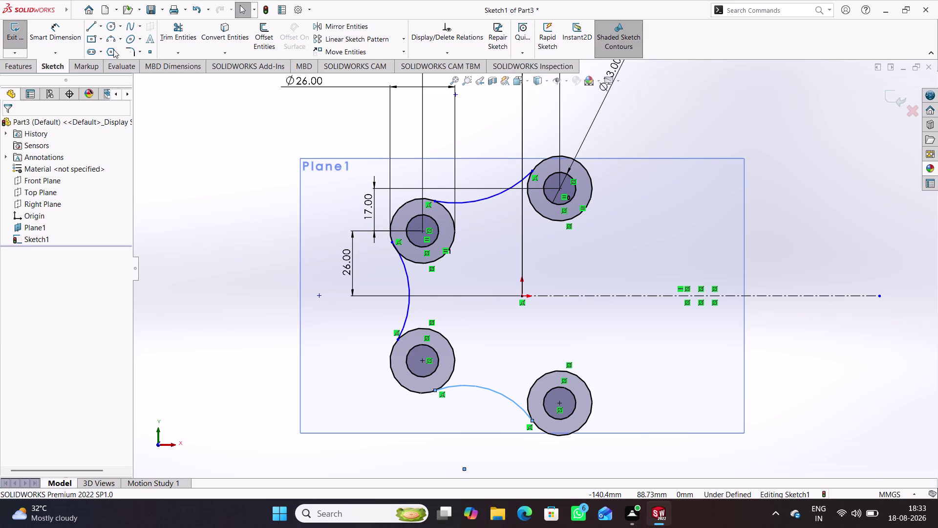
Choose Corner Rectangle from the Rectangle dropdown.
click(100, 37)
click(98, 53)
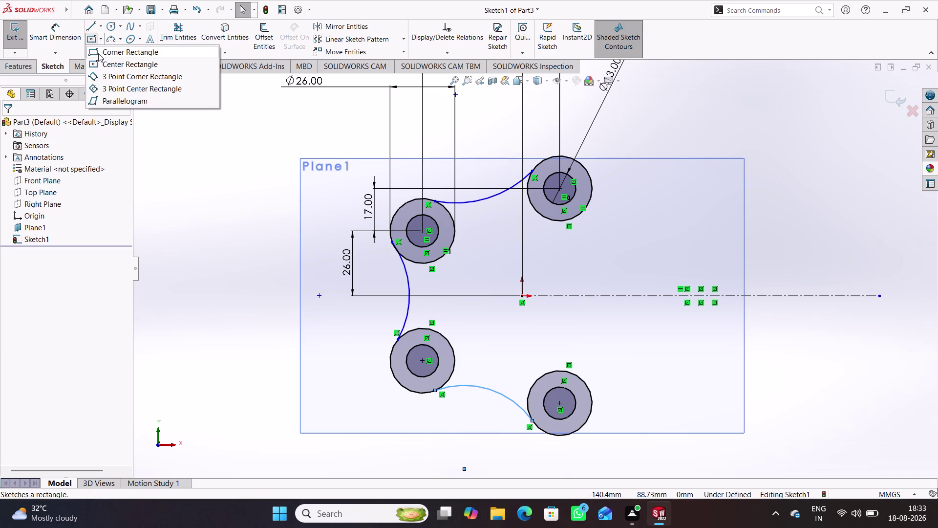
click(751, 327)
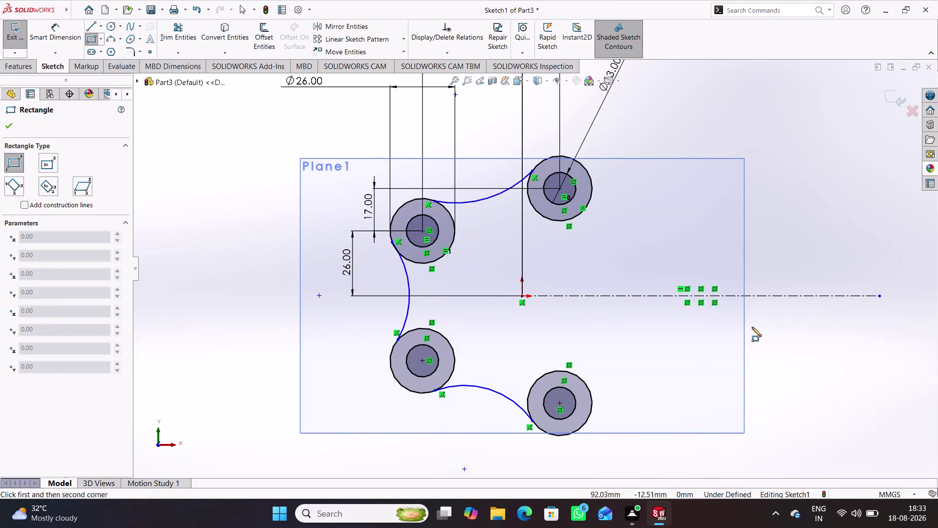
Draw the arm rectangle right of the plate with top and bottom edges symmetric about the centerline.
click(913, 265)
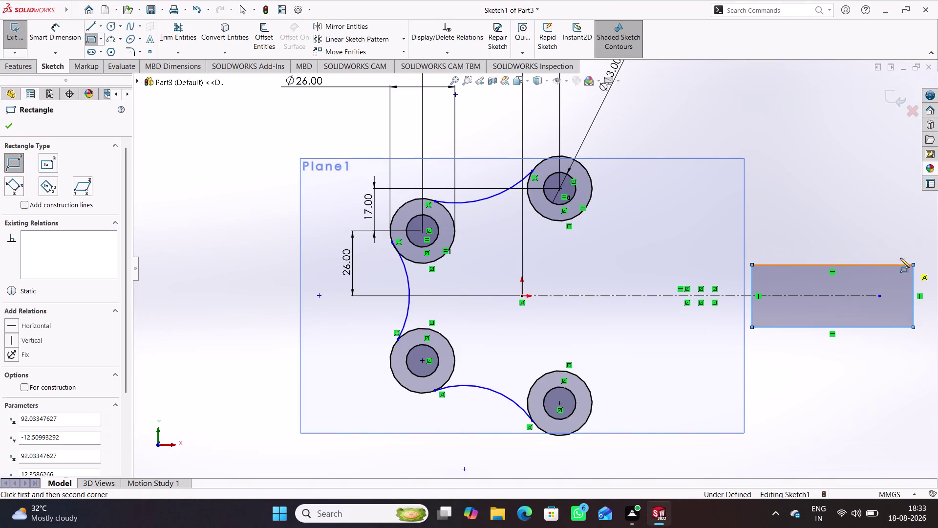
right_click(800, 183)
click(829, 190)
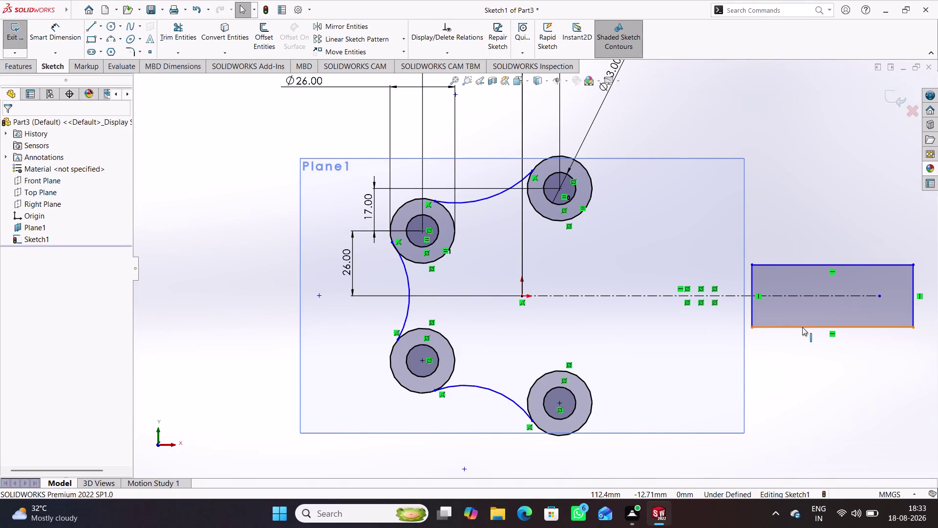
click(802, 327)
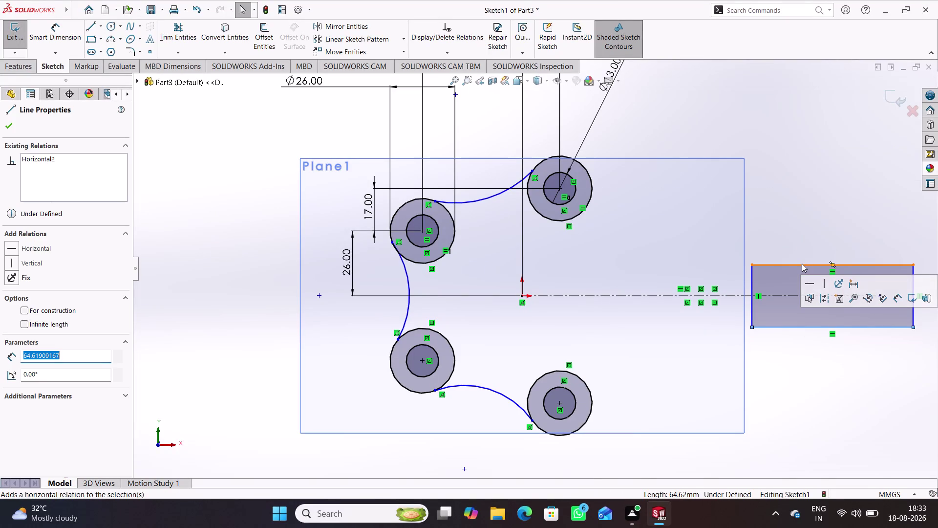
click(802, 263)
click(792, 294)
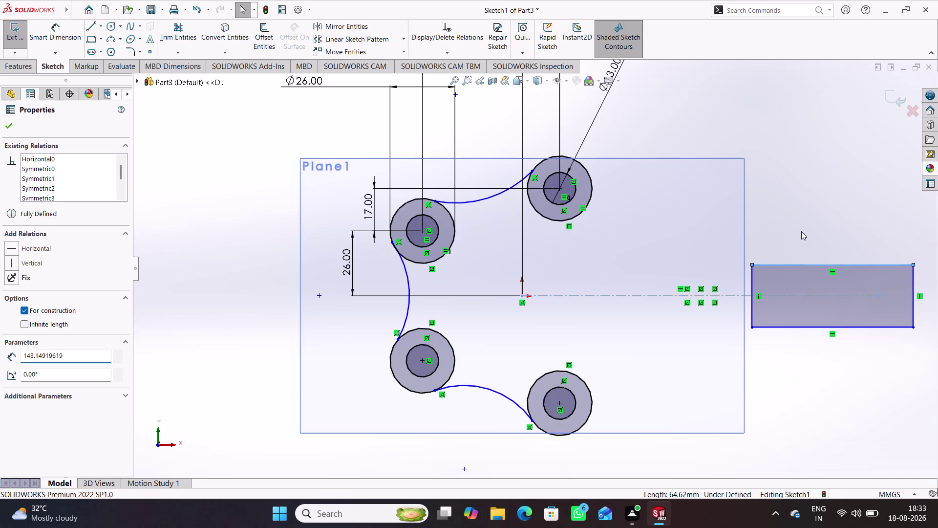
right_click(791, 214)
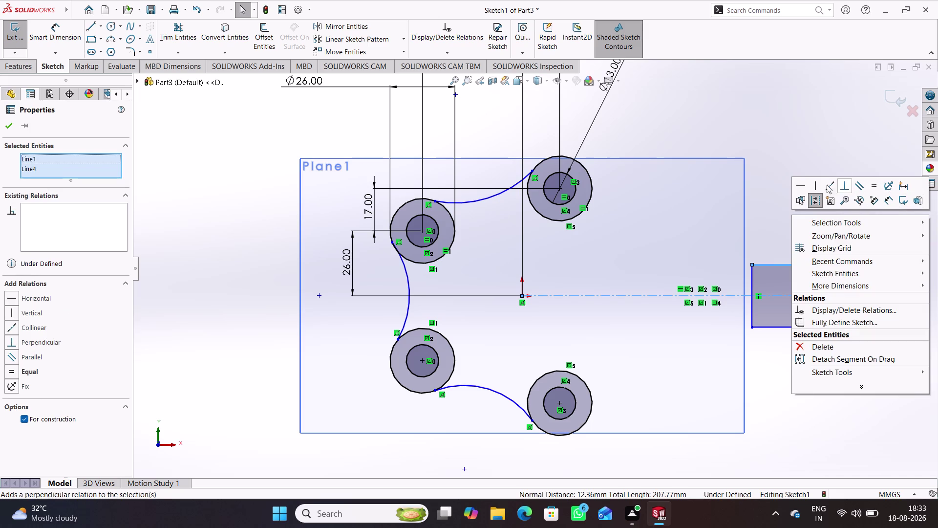
click(818, 158)
click(807, 264)
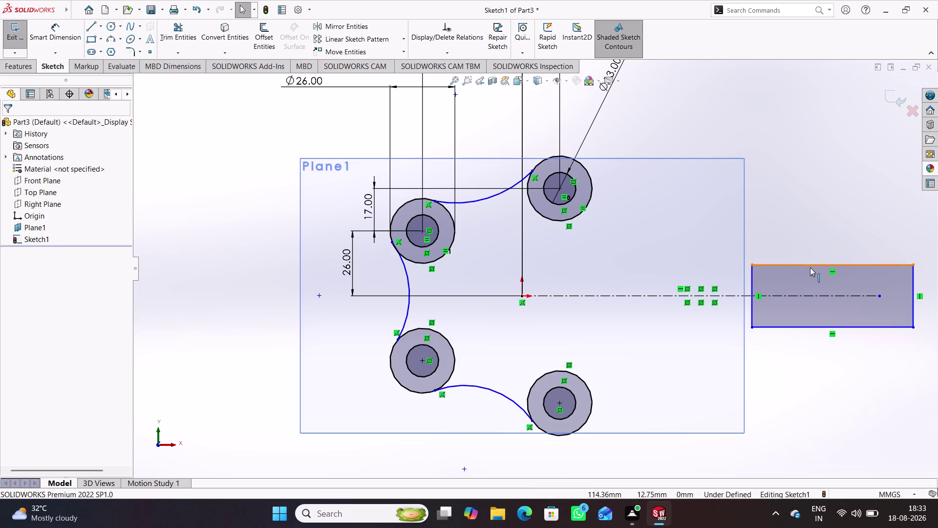
click(792, 294)
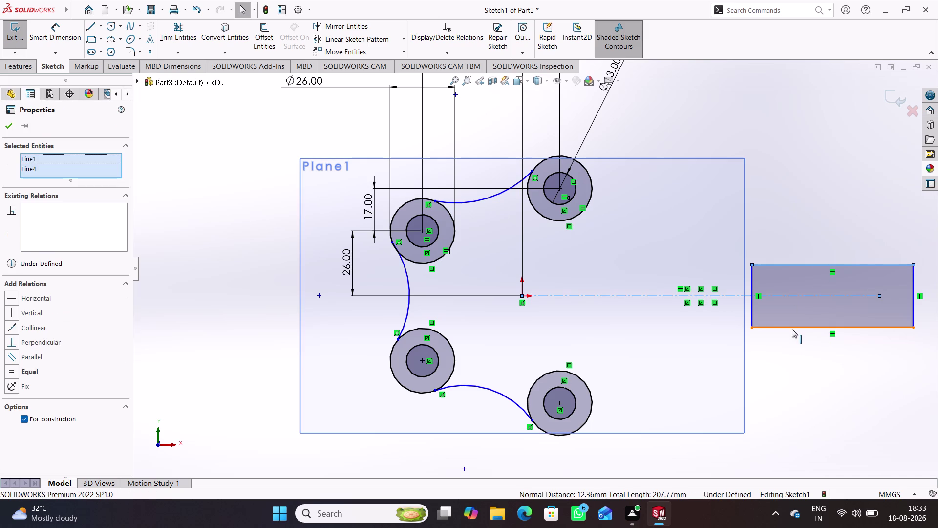
click(792, 329)
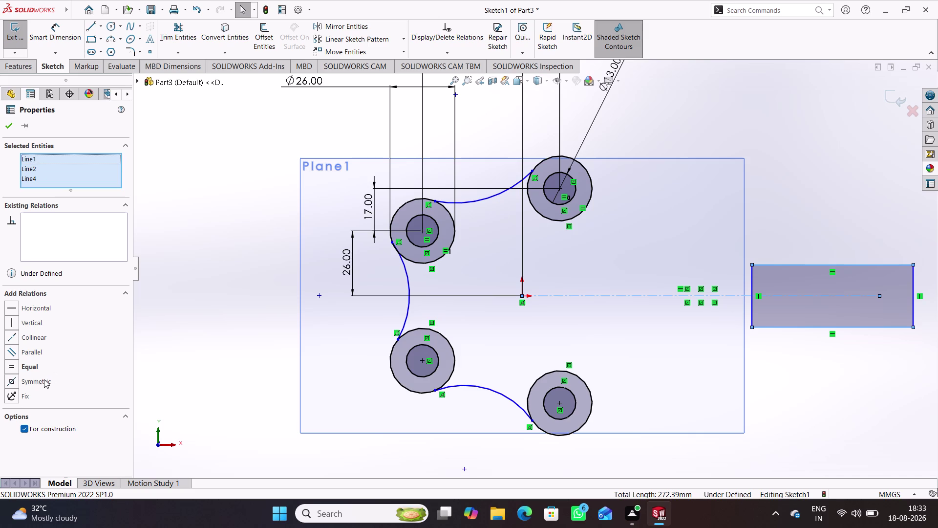
click(43, 379)
click(835, 372)
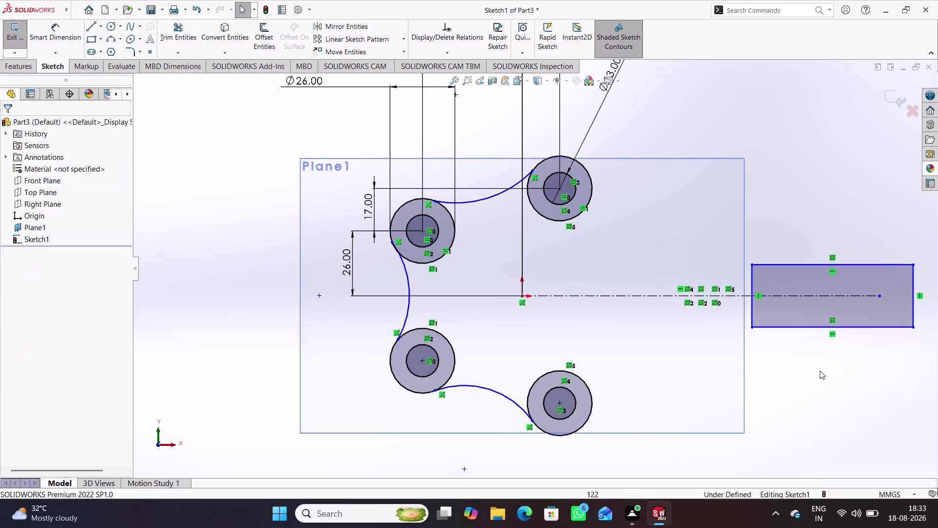
Narrow the arm, snap the centerline end to the right-edge midpoint, and shorten the arm.
drag(789, 327, 795, 326)
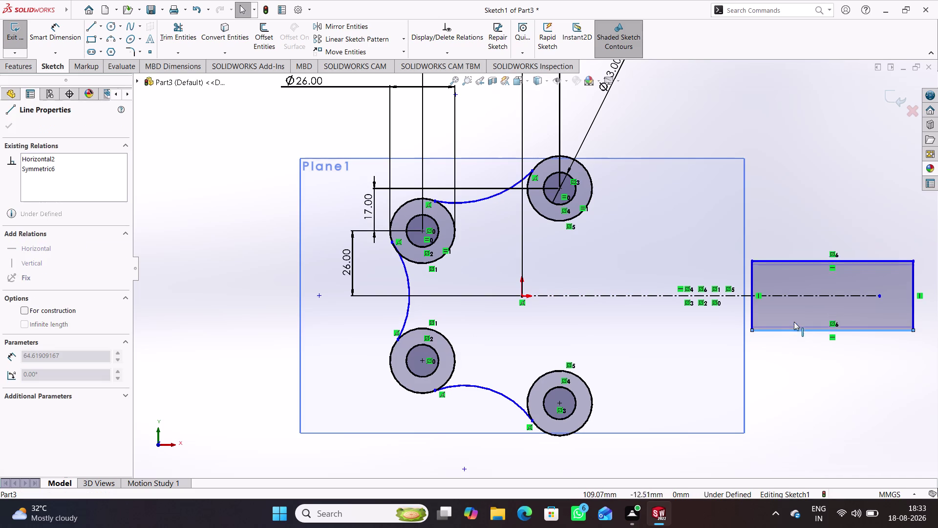
drag(795, 325, 794, 319)
click(803, 370)
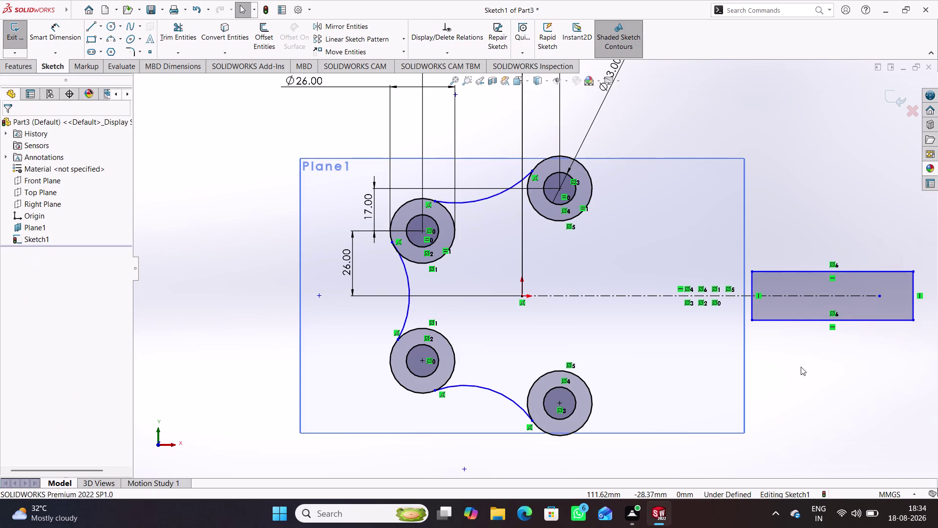
click(752, 304)
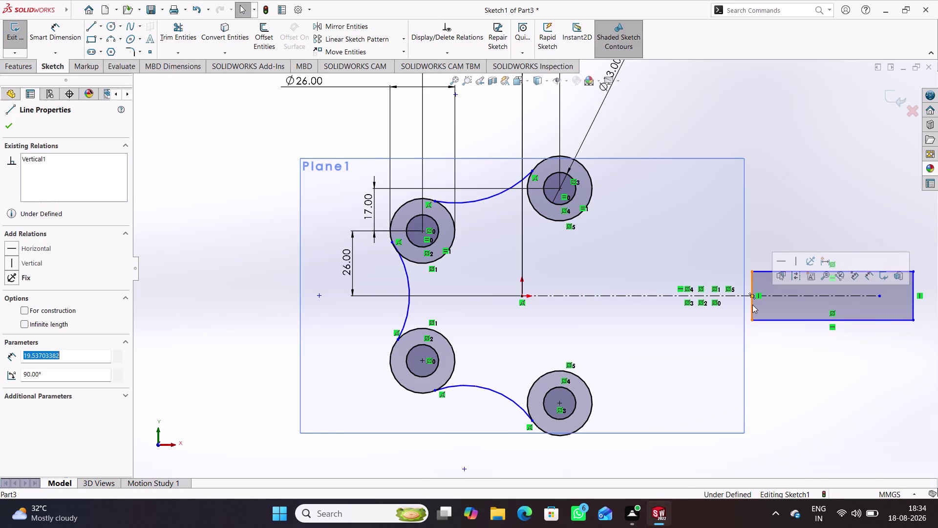
click(797, 276)
click(774, 357)
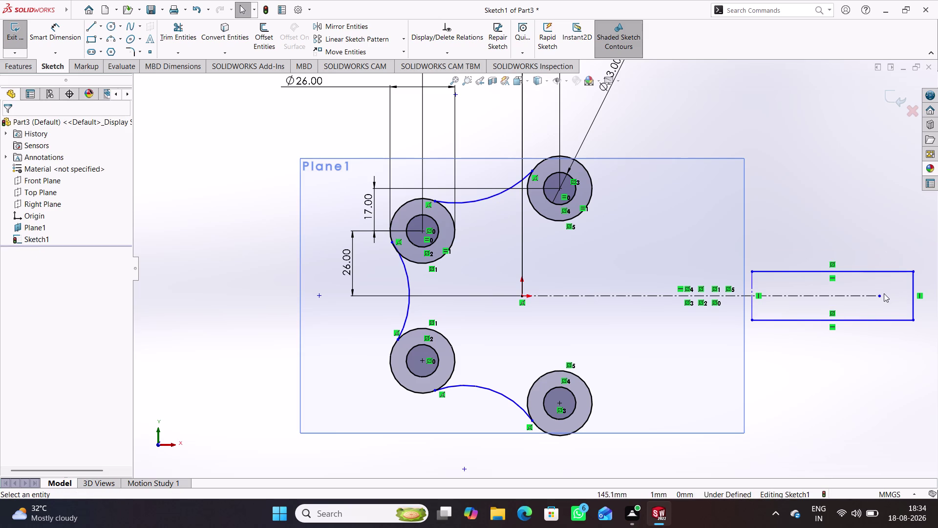
drag(879, 295, 912, 294)
click(882, 356)
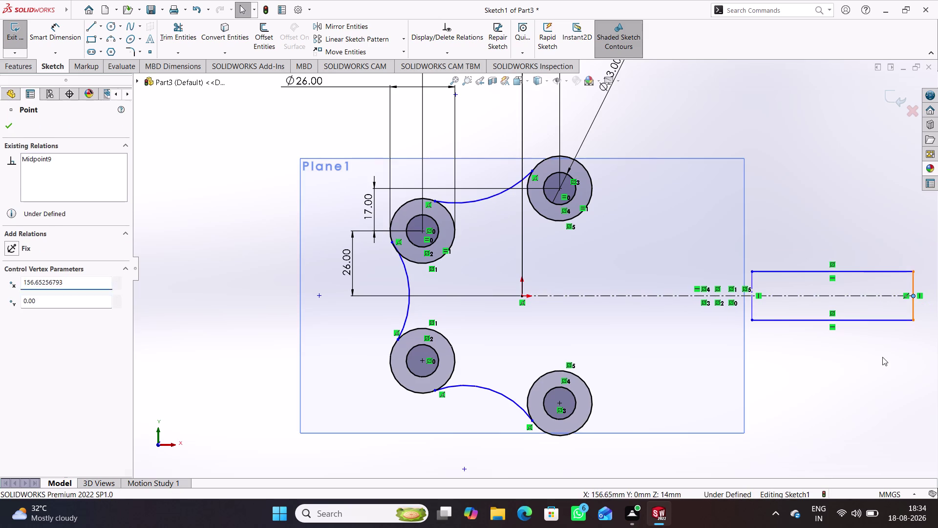
drag(914, 296, 904, 297)
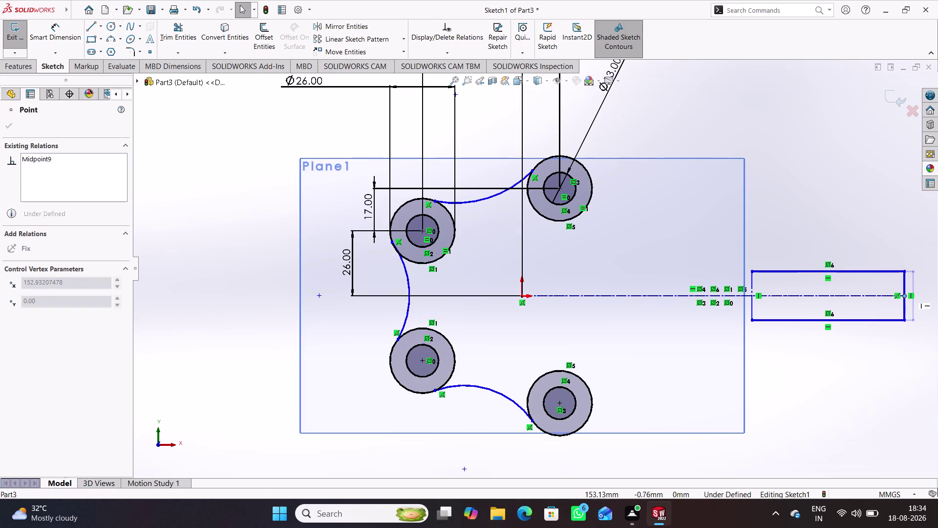
click(874, 366)
scroll(up, 3)
scroll(down, 3)
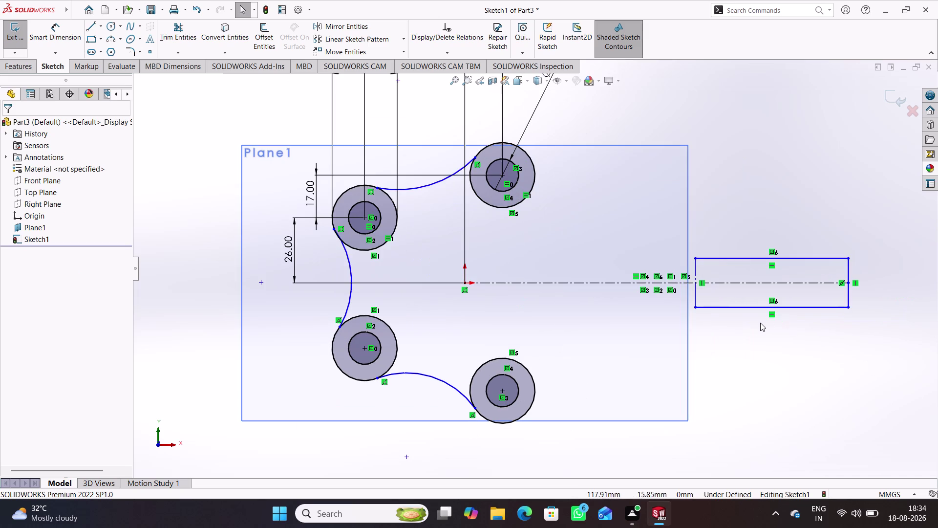
click(755, 372)
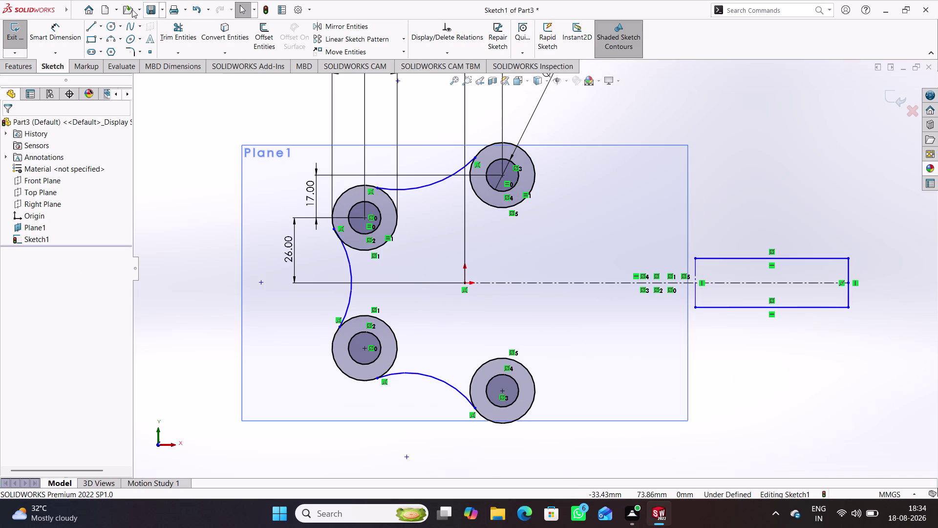
click(110, 39)
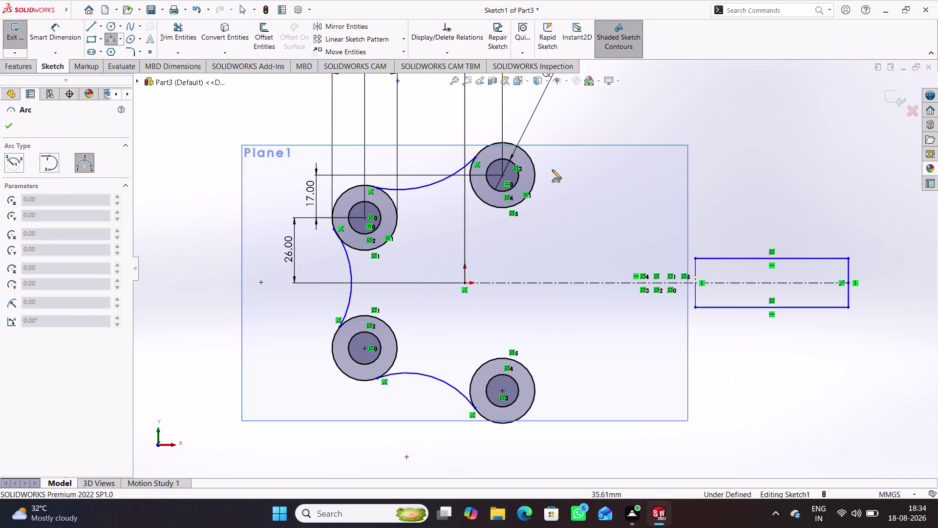
Draw arcs from the top-right and bottom-right rings to the arm's top and bottom corners.
click(532, 159)
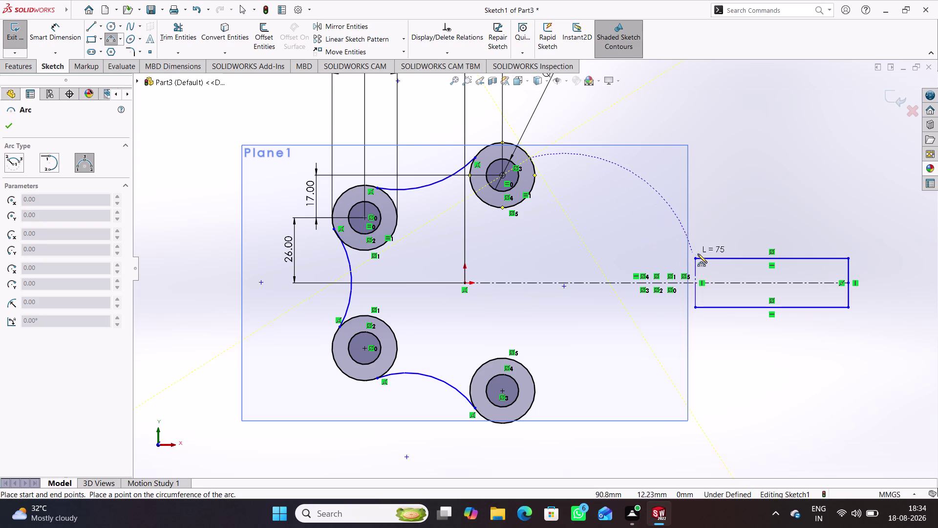
click(696, 258)
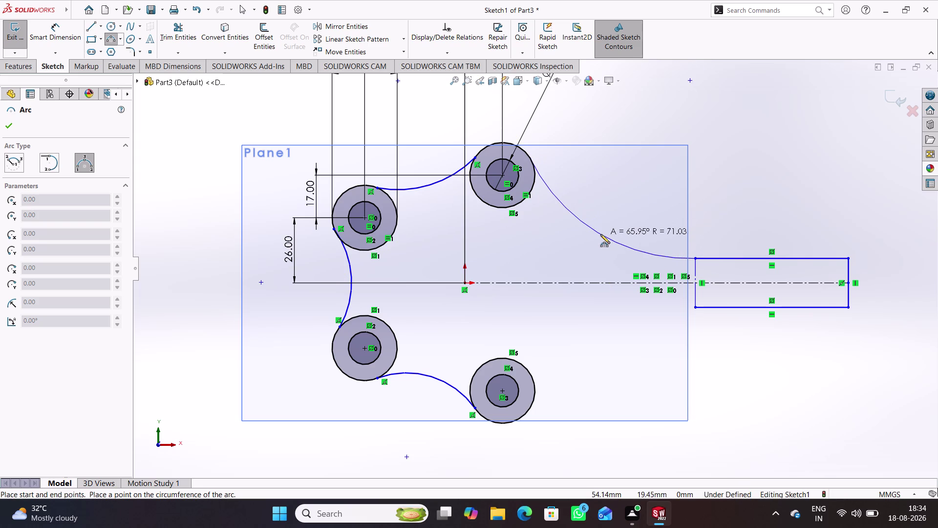
click(600, 234)
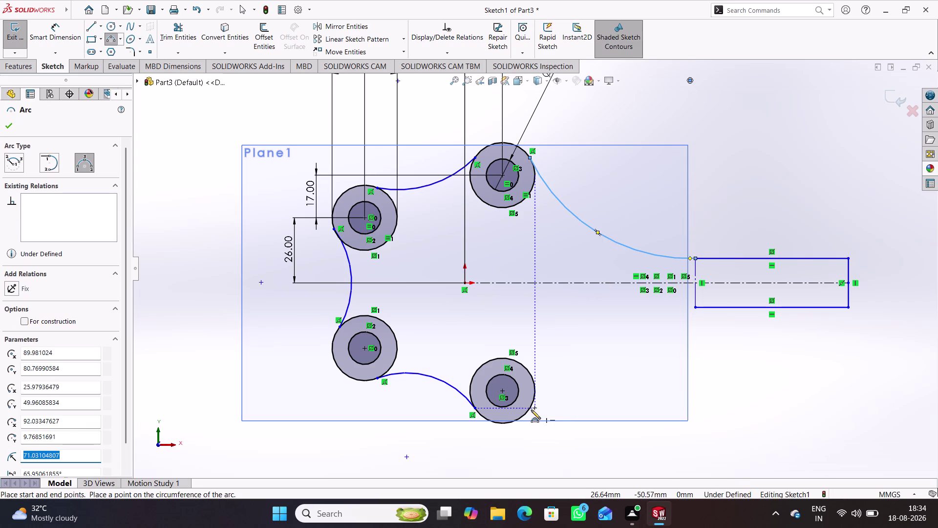
click(529, 409)
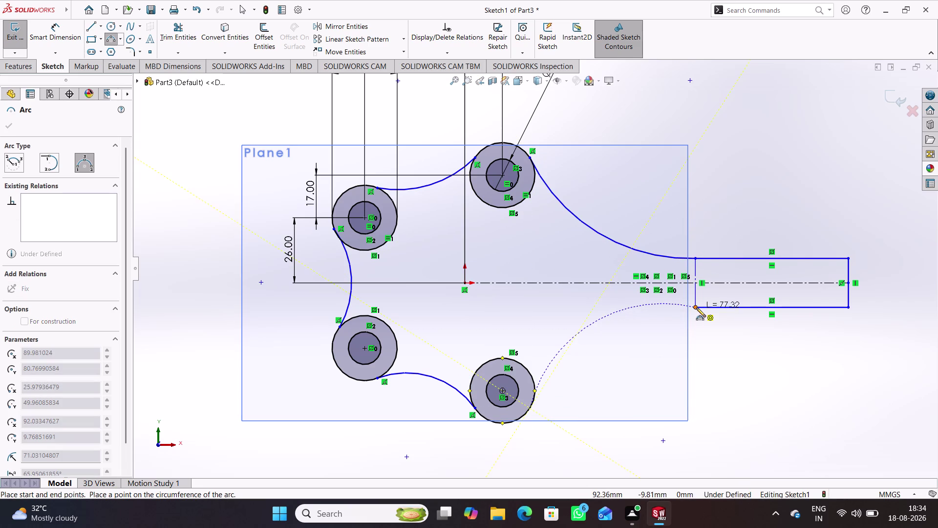
click(697, 307)
click(632, 319)
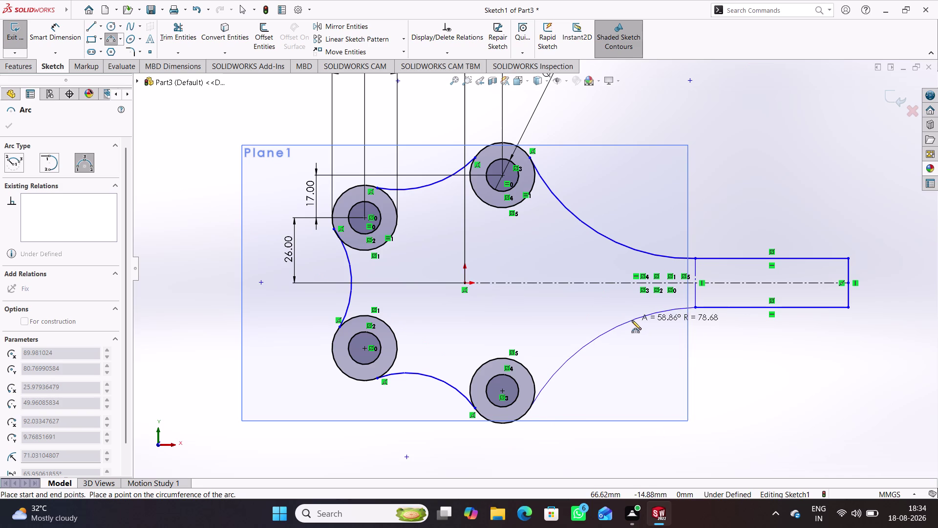
right_click(733, 163)
click(756, 165)
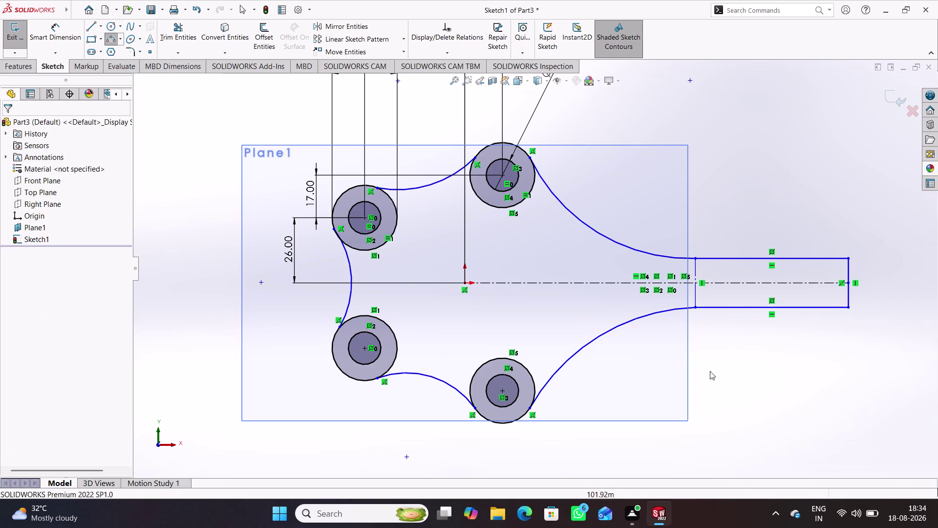
click(706, 380)
click(694, 307)
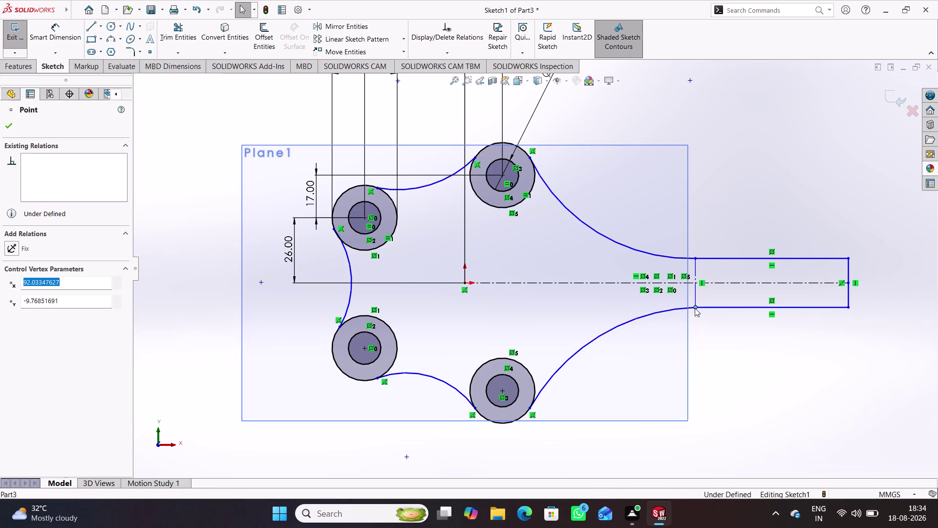
Make the lower and upper arcs tangent to the arm's bottom and top edges.
click(722, 320)
click(710, 307)
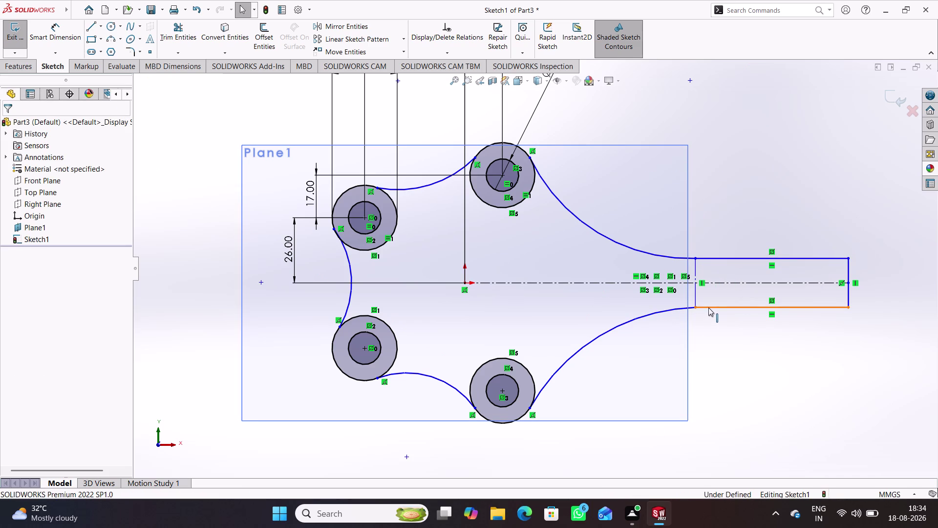
click(686, 308)
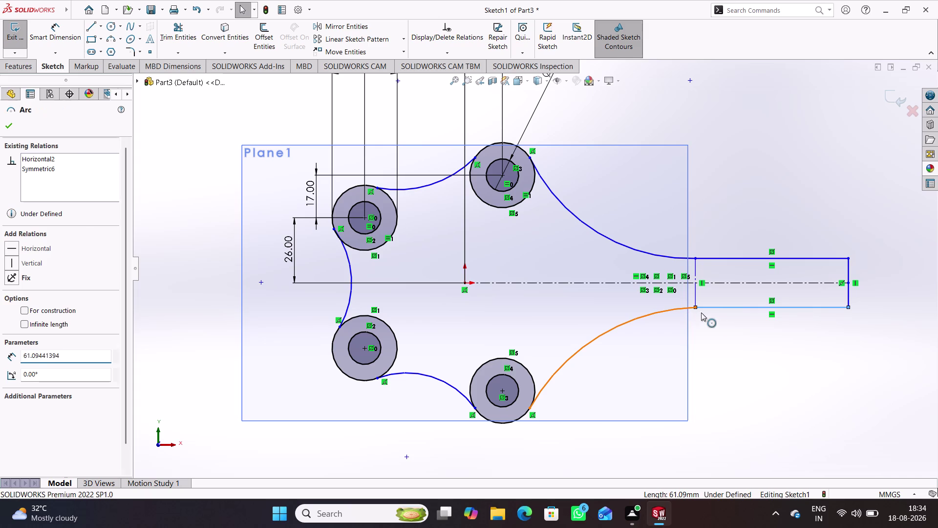
click(714, 261)
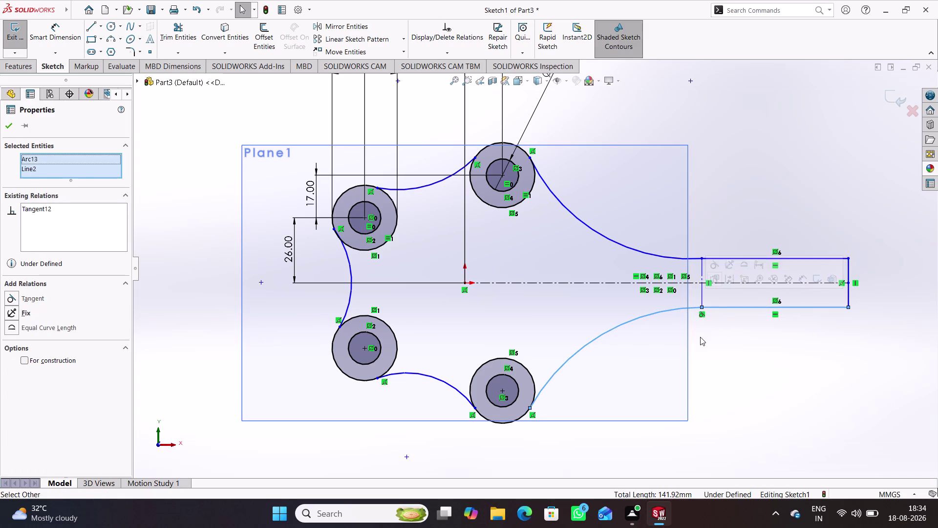
click(700, 340)
click(710, 257)
click(690, 258)
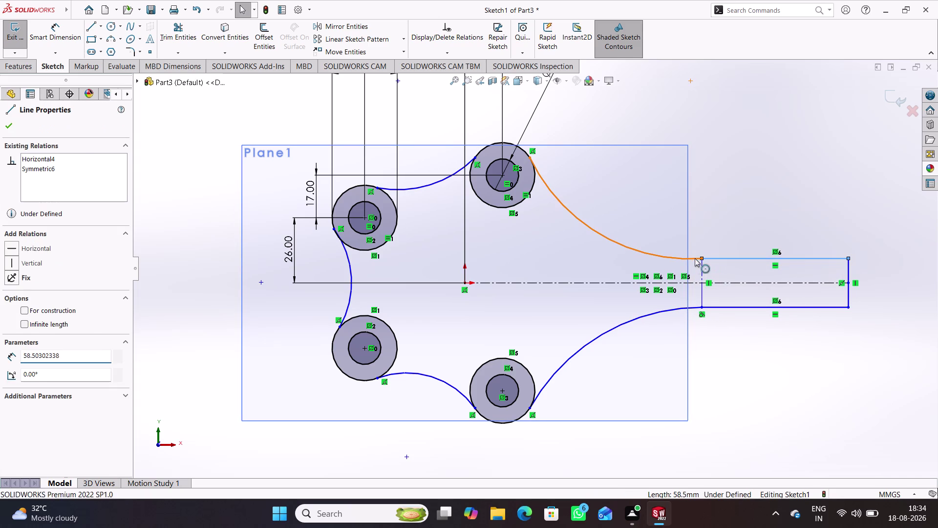
click(718, 213)
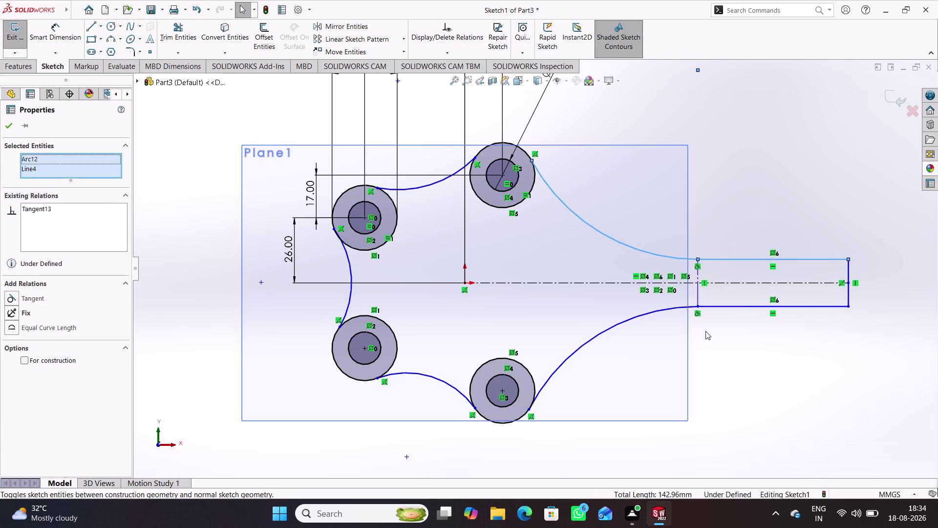
click(701, 364)
Make the bottom arc tangent to the bottom-right hole's outer circle.
scroll(down, 3)
scroll(down, 3)
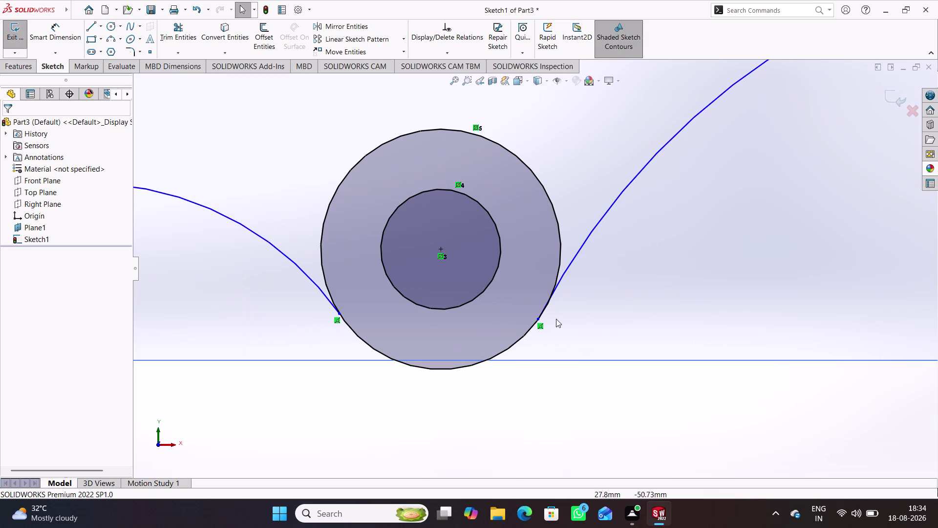
drag(577, 319, 524, 280)
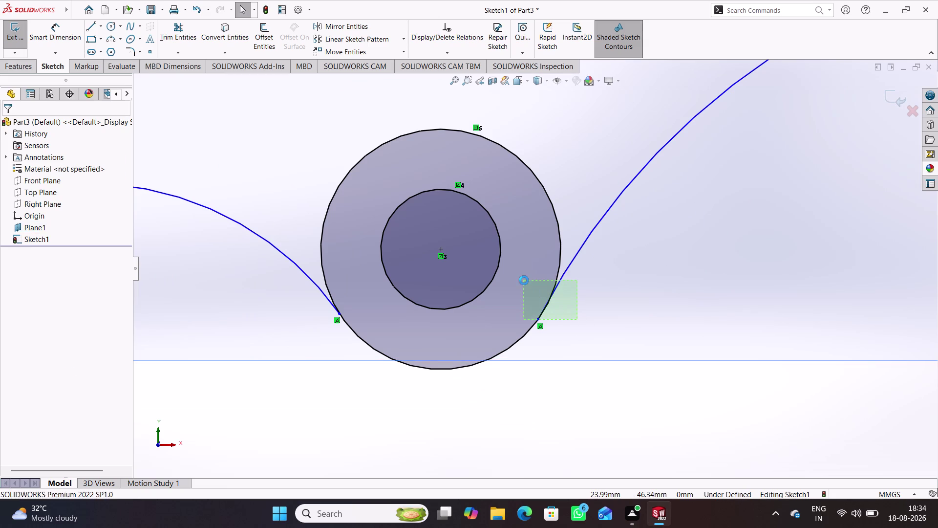
click(567, 240)
scroll(up, 3)
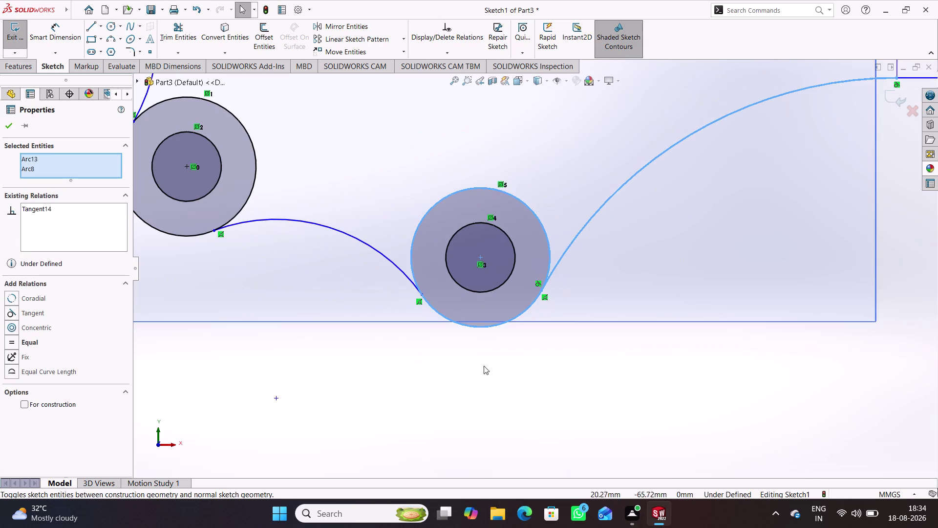
drag(385, 293, 425, 264)
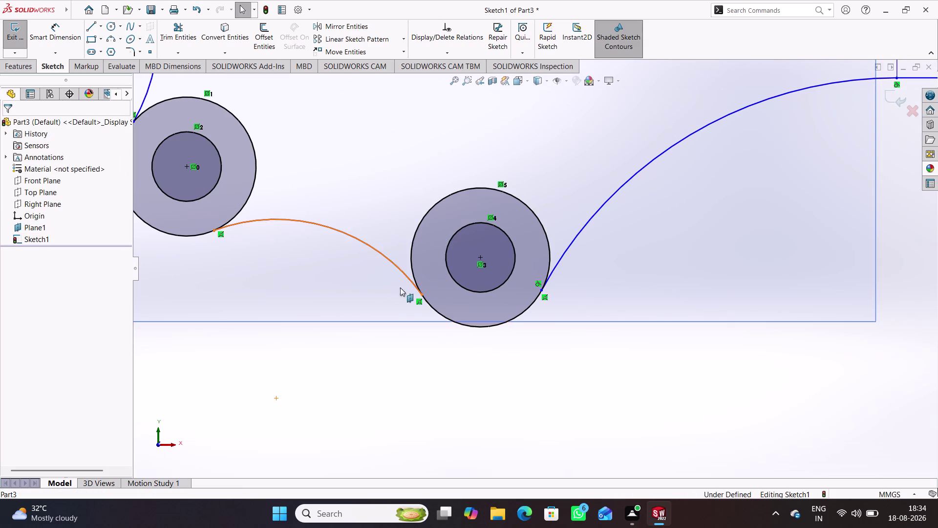
click(411, 334)
drag(399, 235, 413, 286)
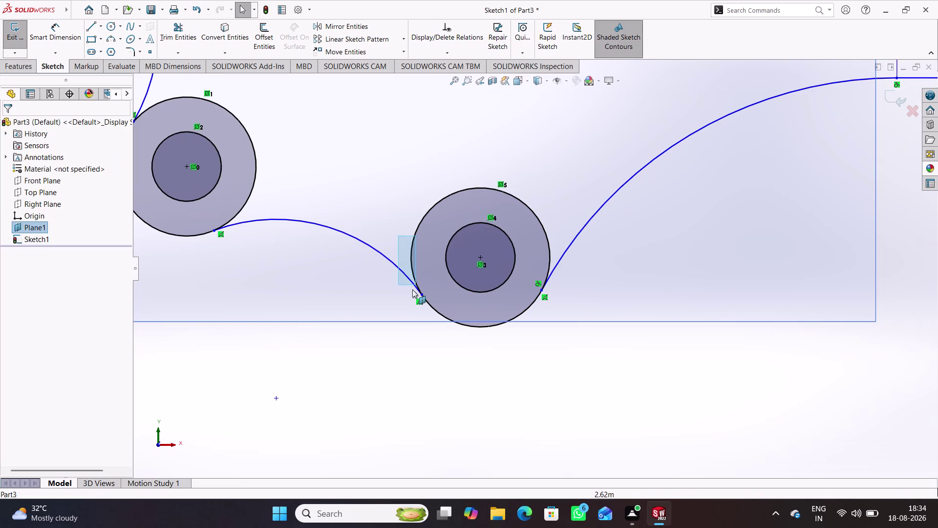
drag(413, 287, 393, 295)
click(416, 282)
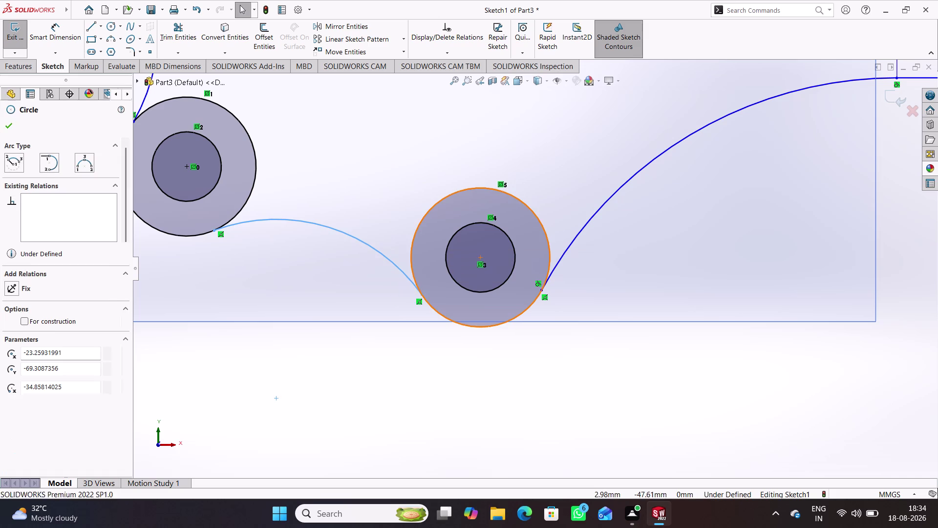
click(407, 277)
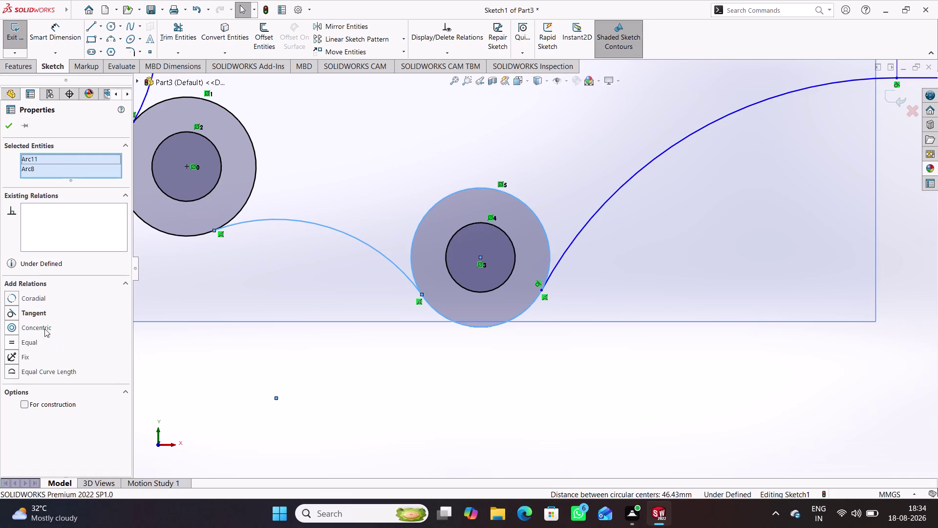
click(39, 314)
click(257, 276)
Make the bottom arc tangent to the lower-left hole's outer circle.
drag(267, 254, 248, 237)
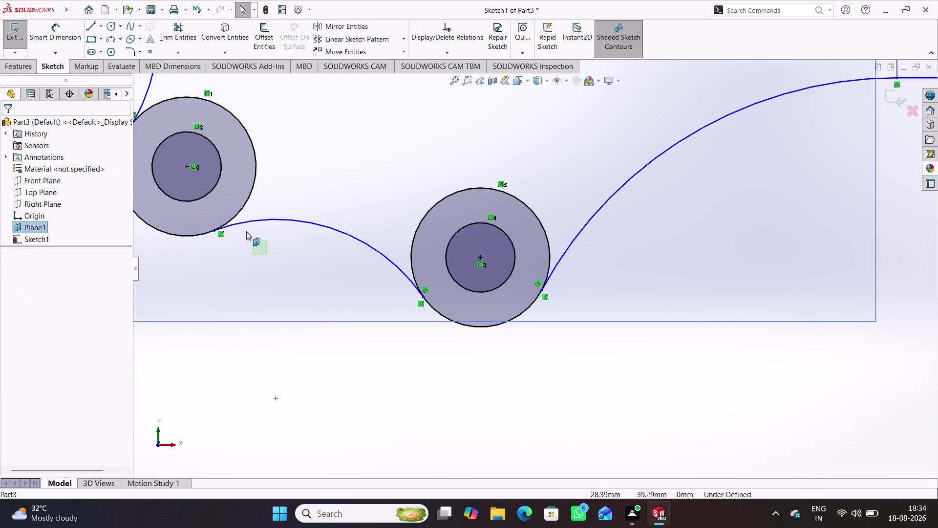
drag(248, 237, 219, 200)
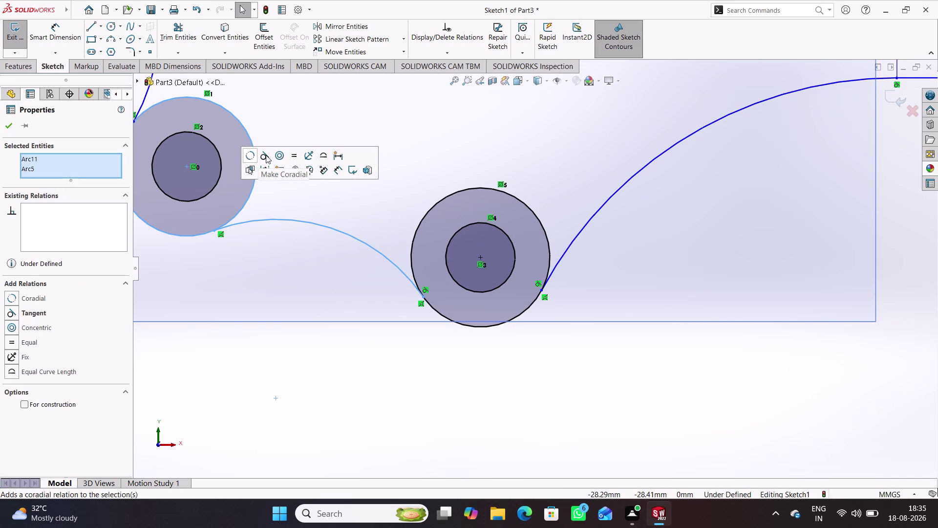
click(266, 155)
scroll(up, 3)
scroll(down, 3)
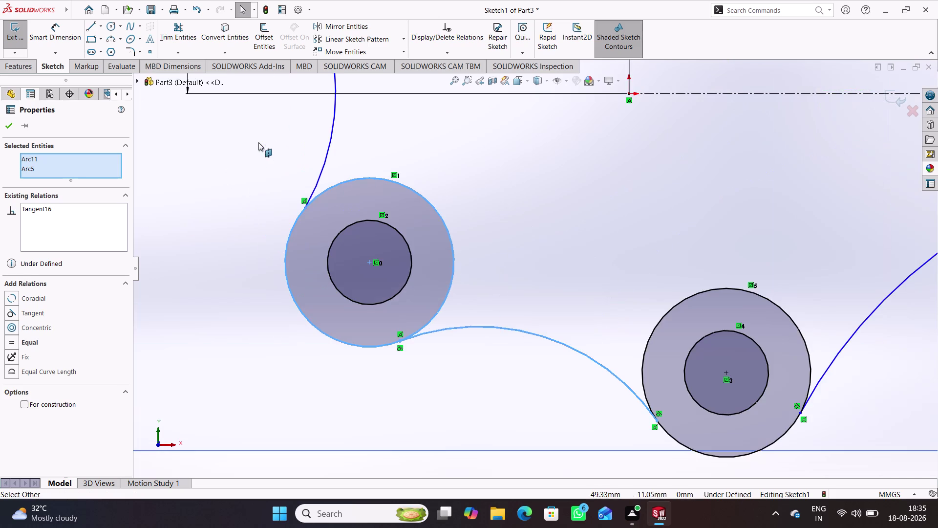
scroll(down, 3)
Make the left arc tangent to the lower-left and upper-left holes' outer circles.
drag(313, 154, 306, 245)
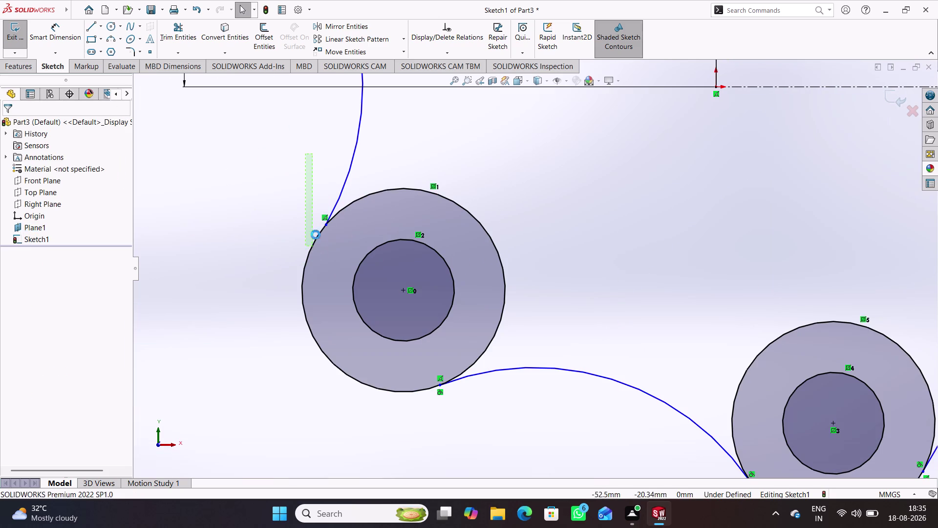
drag(370, 157, 312, 222)
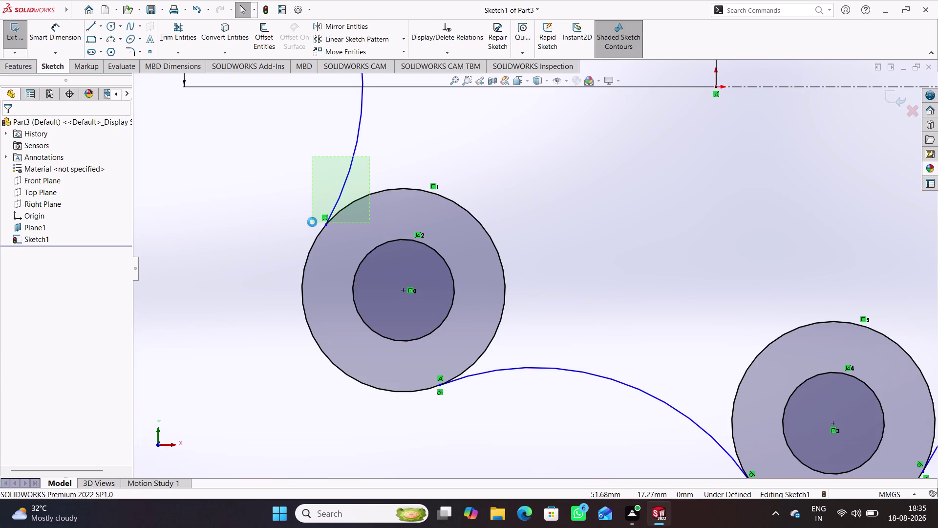
click(359, 183)
scroll(up, 3)
scroll(up, 3)
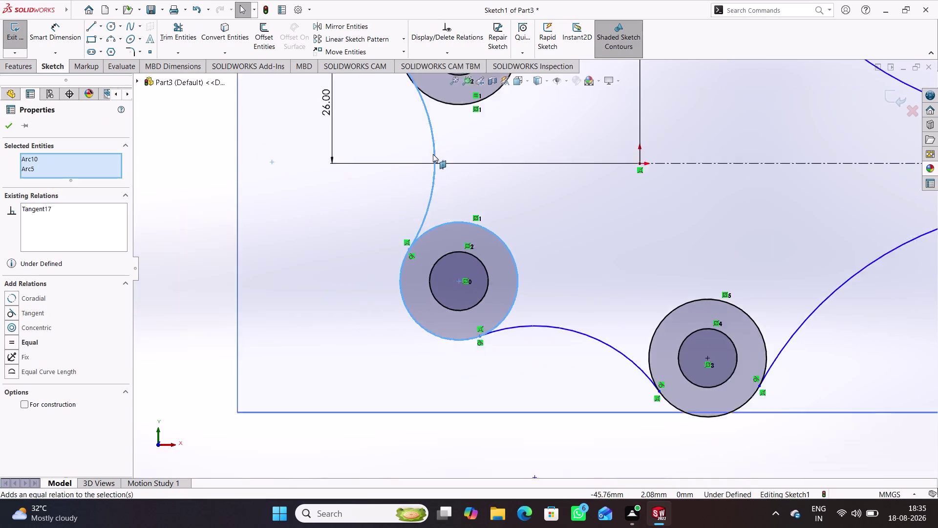
scroll(up, 3)
scroll(down, 3)
scroll(down, 3)
scroll(down, 3)
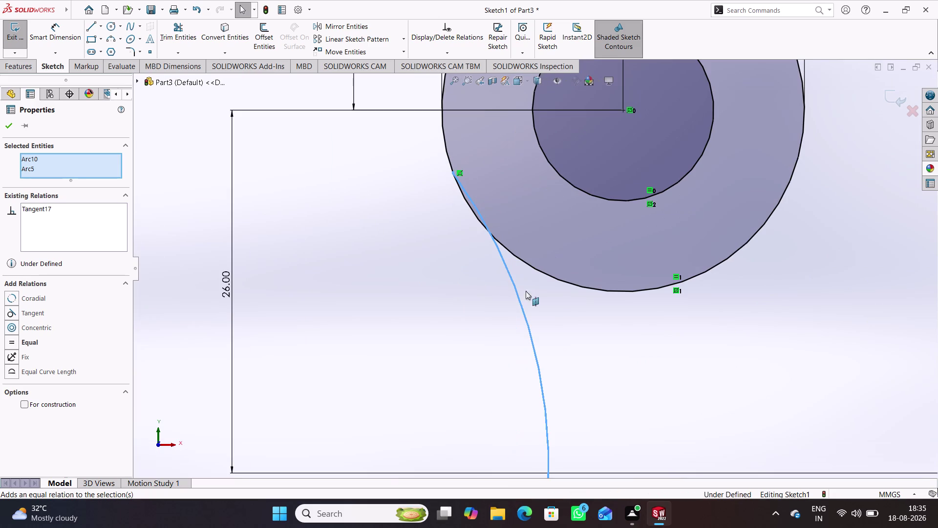
drag(547, 320, 456, 198)
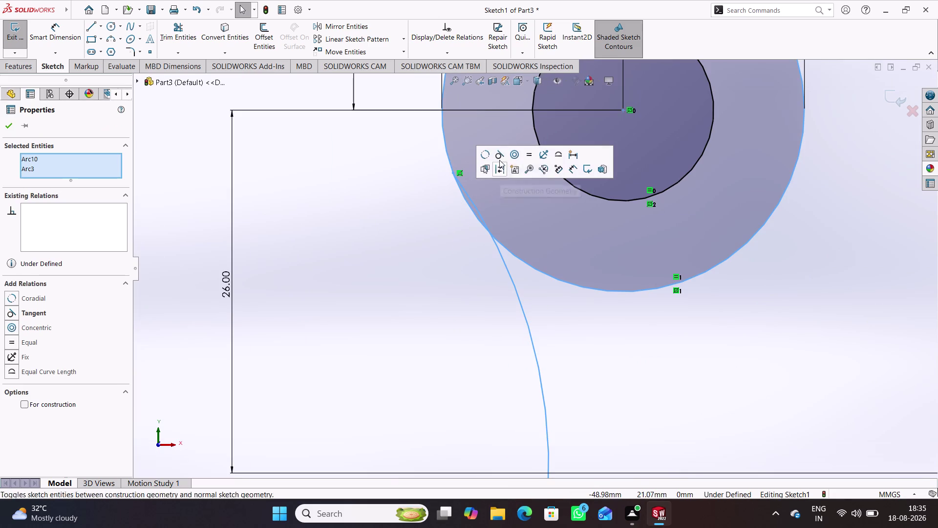
click(498, 154)
Make the top arc tangent to the upper-left hole and the upper circle.
scroll(up, 3)
scroll(down, 3)
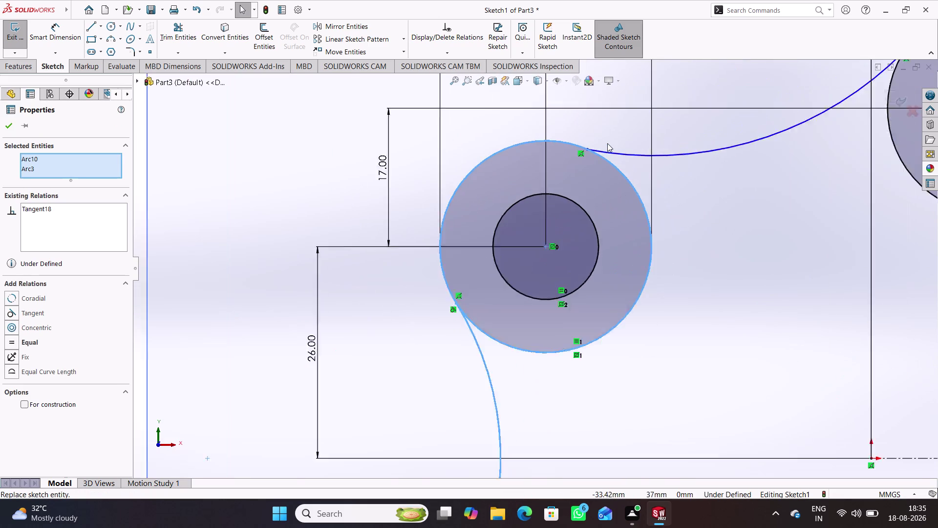
scroll(down, 3)
drag(611, 140, 570, 235)
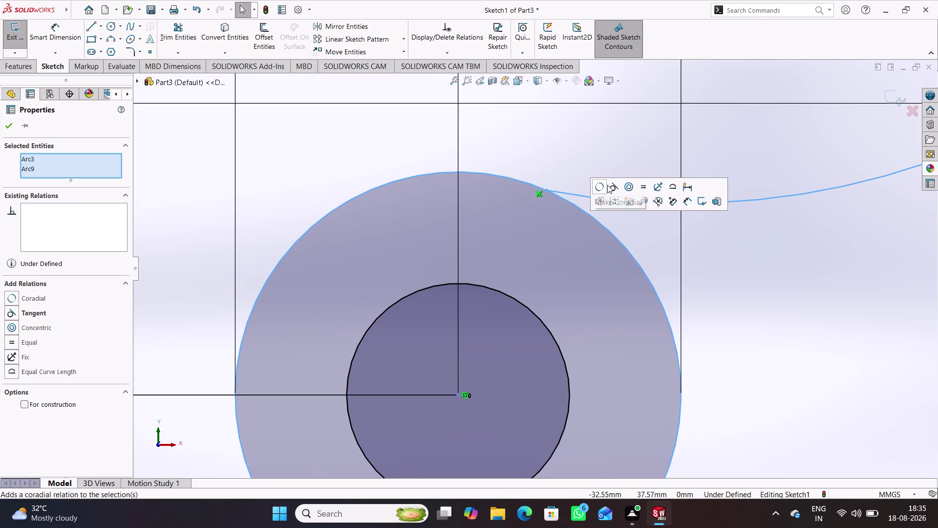
click(611, 184)
scroll(up, 3)
scroll(down, 3)
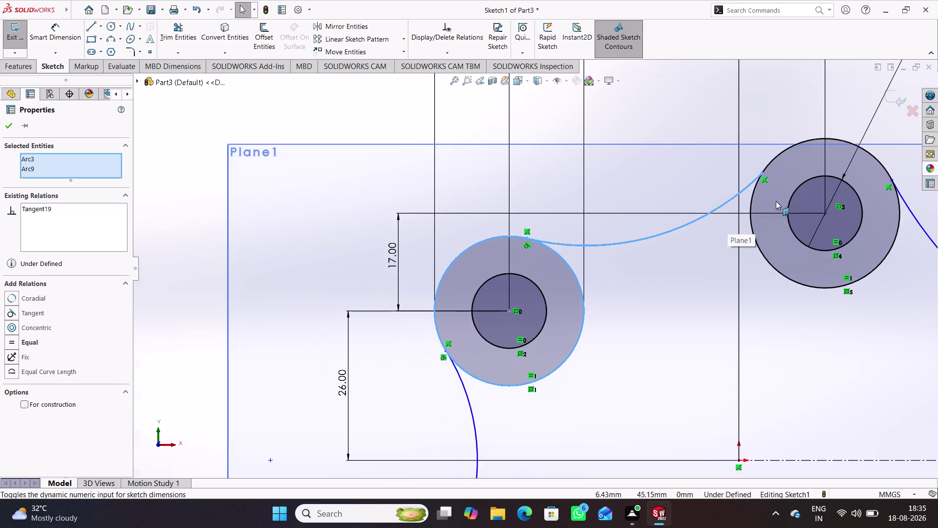
scroll(down, 3)
drag(698, 128, 684, 207)
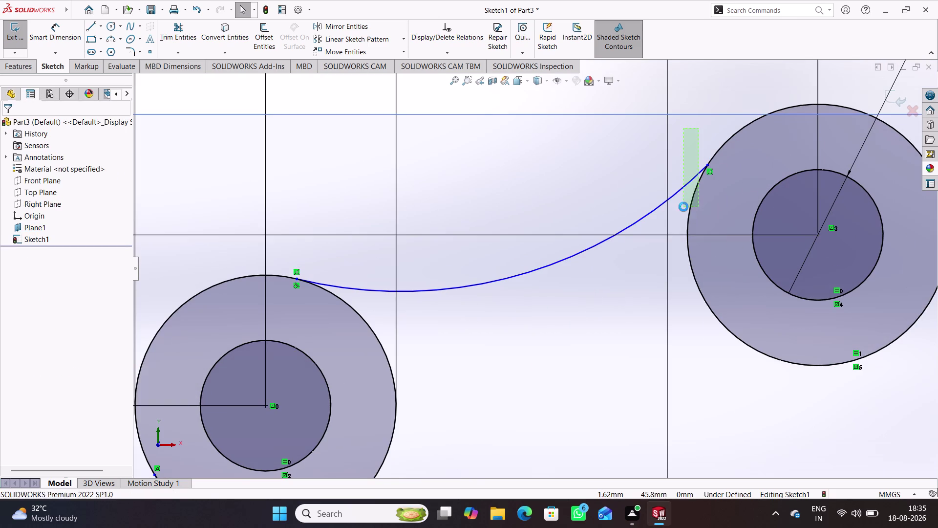
click(728, 167)
Make the right arc tangent to its hole's outer circle.
scroll(up, 3)
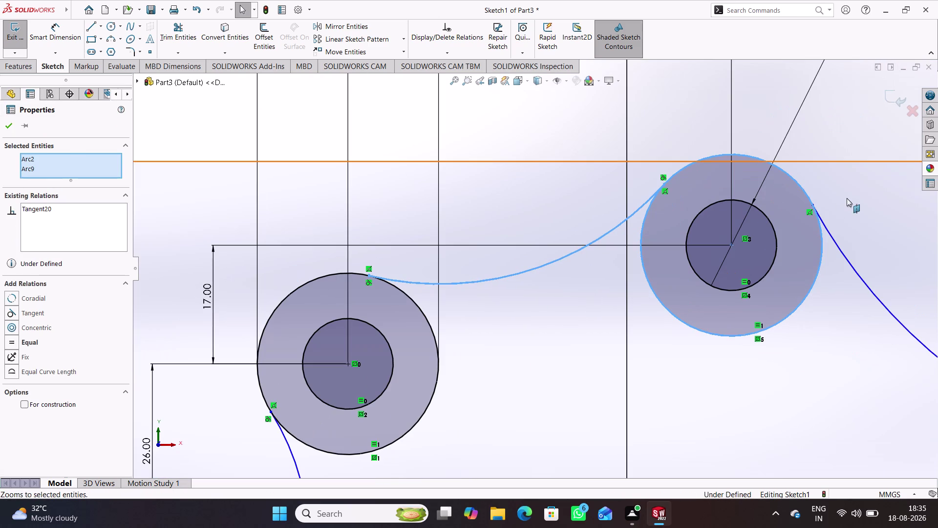
click(845, 196)
scroll(down, 3)
drag(835, 199, 757, 265)
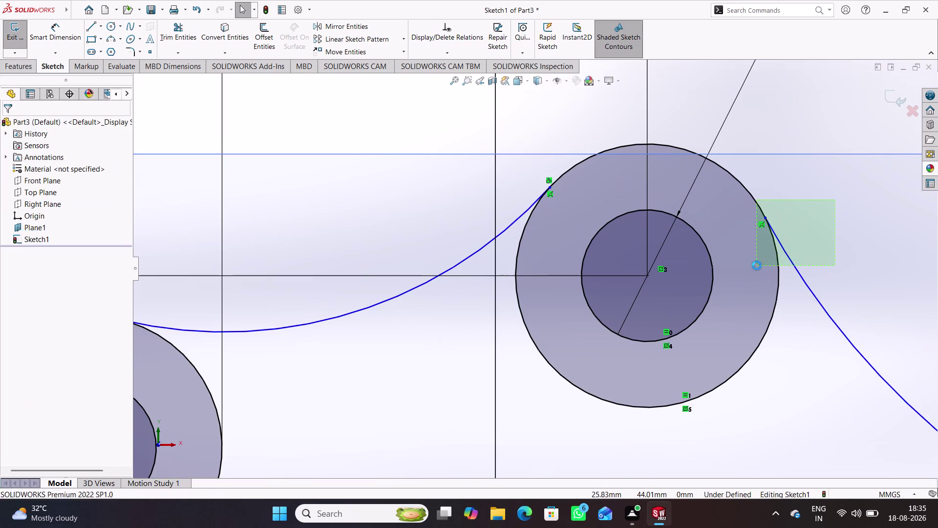
click(809, 217)
scroll(up, 3)
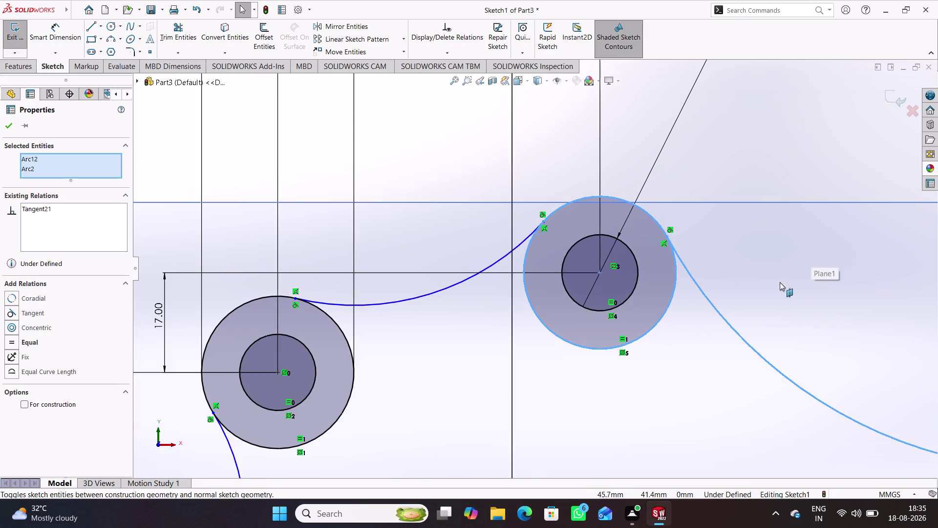
scroll(up, 3)
scroll(up, 3)
click(781, 279)
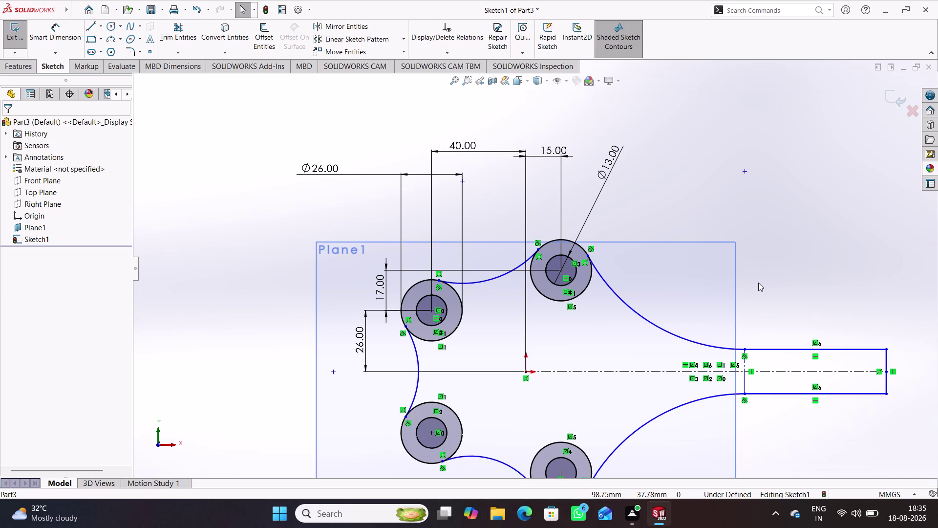
Dimension the upper sweeping arc with a 72 mm radius.
scroll(up, 3)
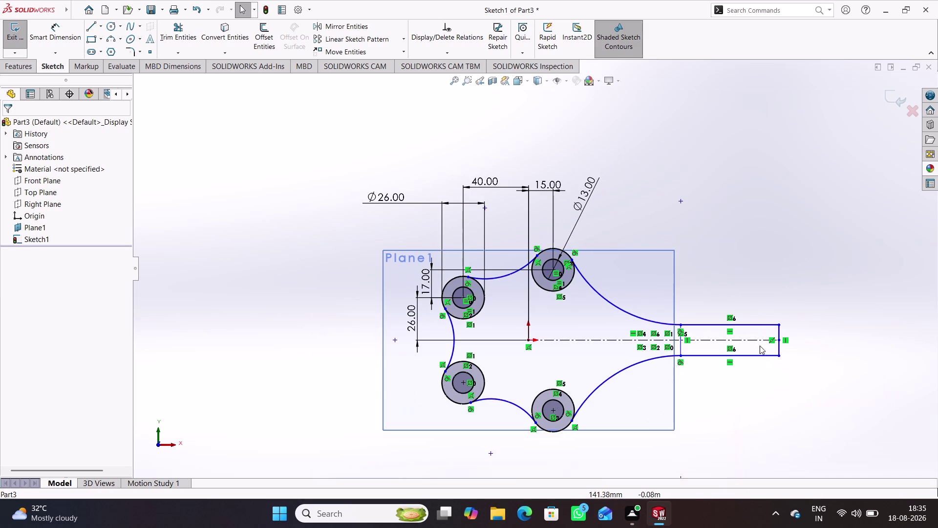
scroll(down, 3)
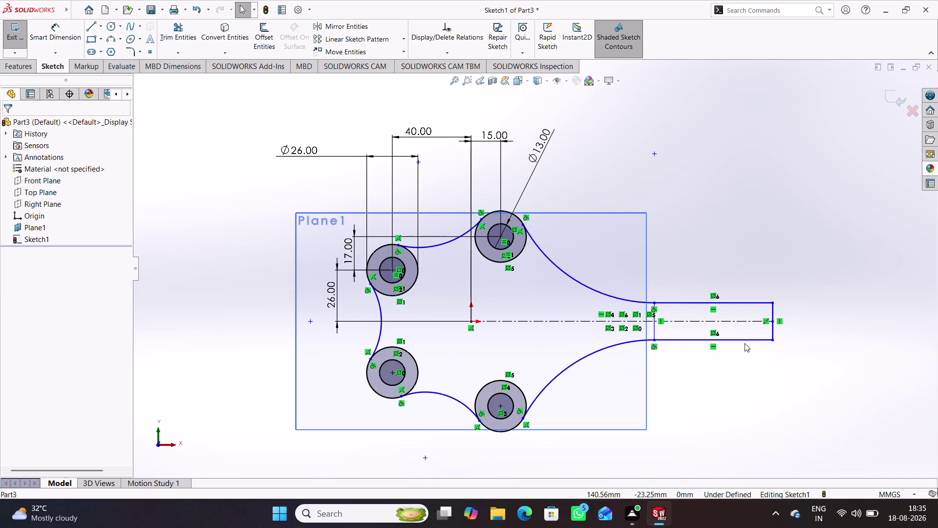
click(689, 162)
right_drag(740, 246, 740, 238)
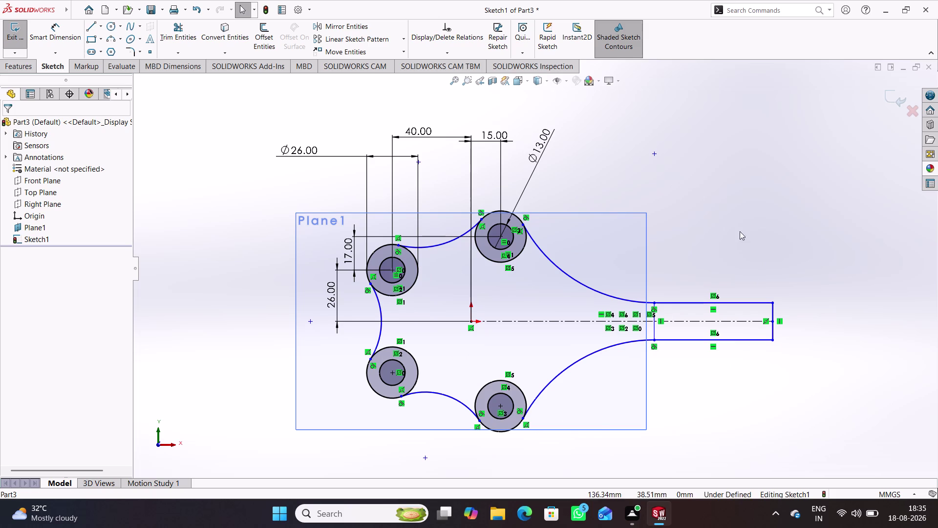
right_drag(739, 238, 740, 142)
click(571, 277)
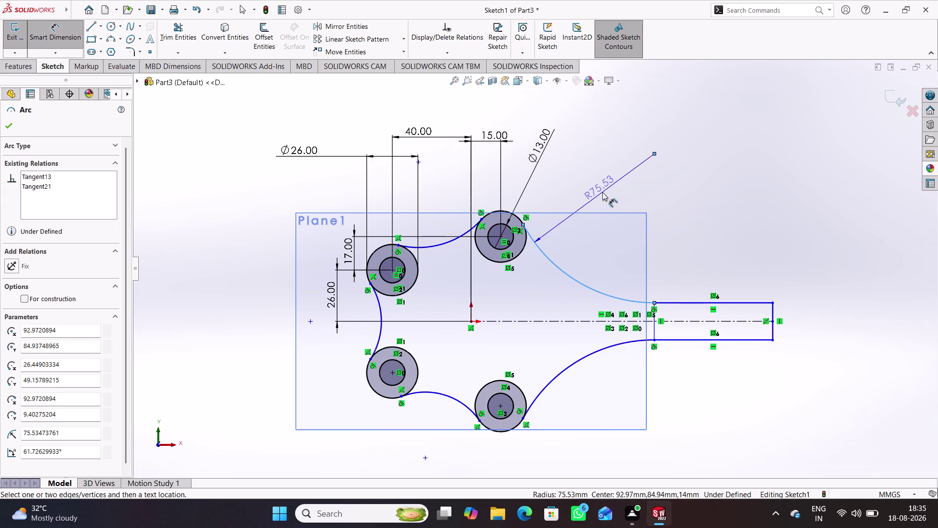
click(614, 200)
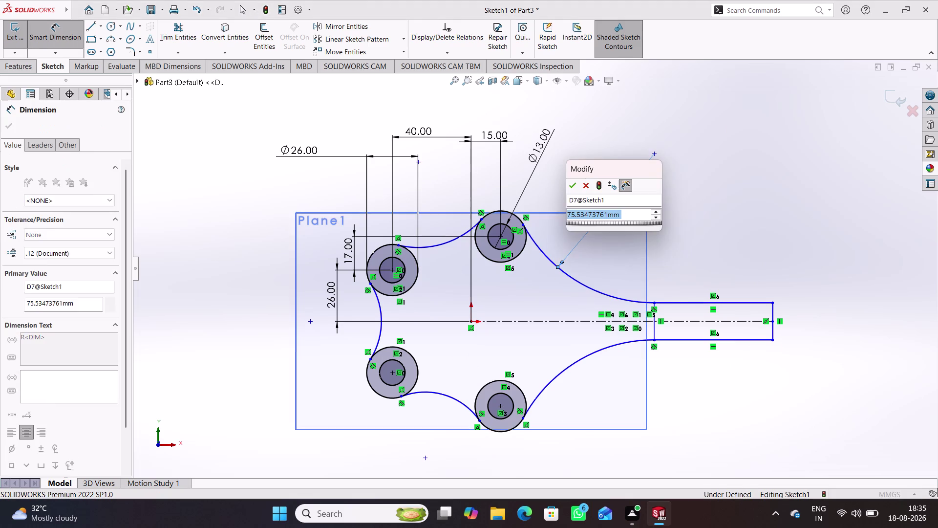
text(72)
key(Return)
click(704, 208)
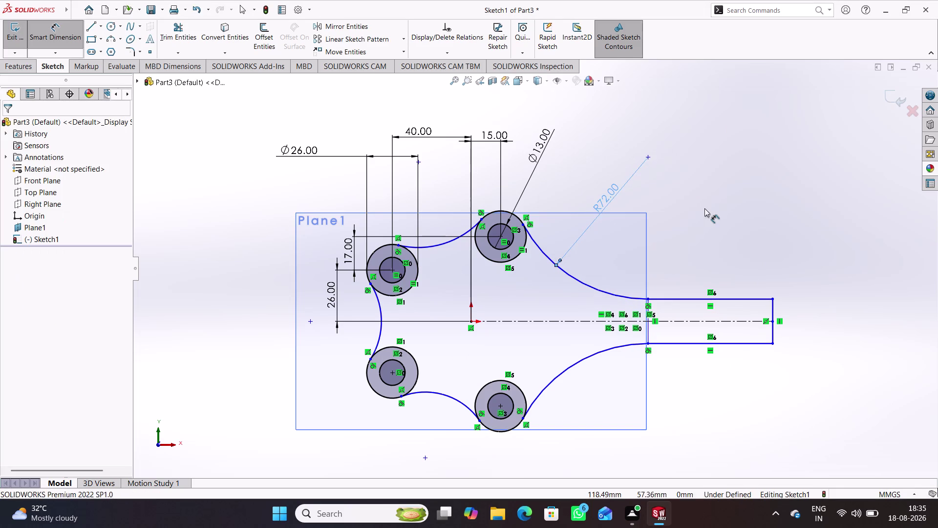
Add an Equal relation to the R72 arc and the four other connecting arcs.
right_drag(719, 242, 716, 137)
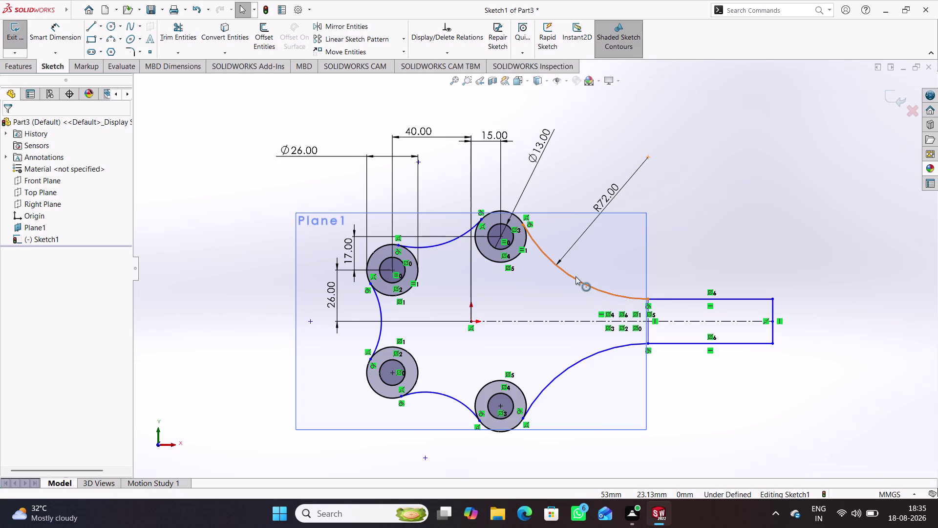
click(575, 276)
click(453, 239)
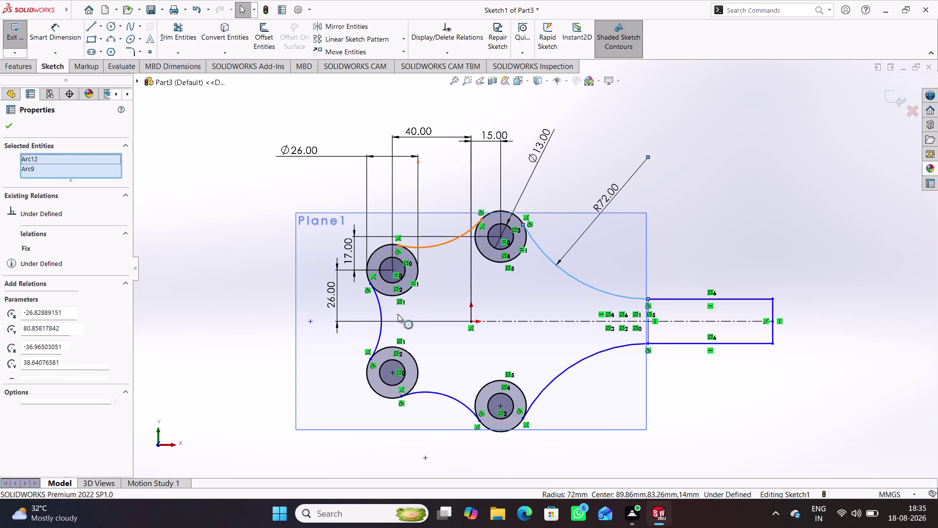
click(382, 316)
click(453, 397)
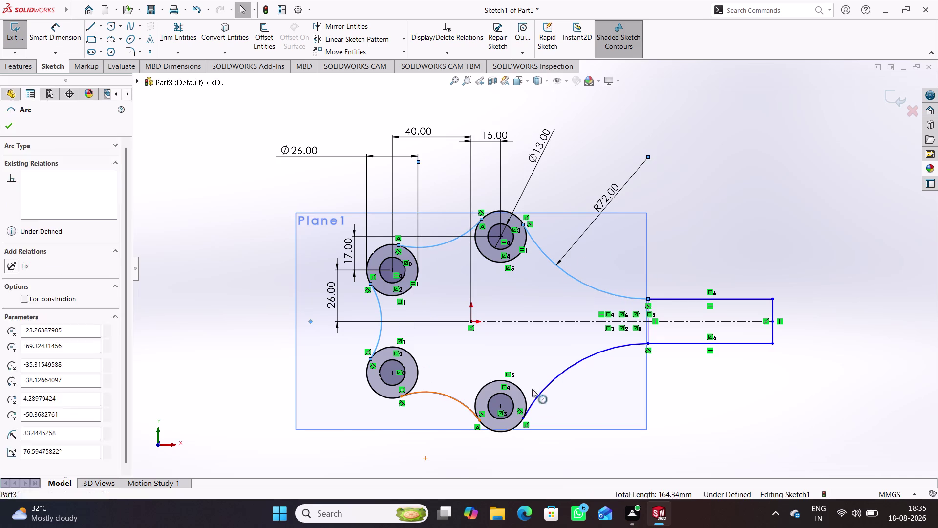
click(566, 369)
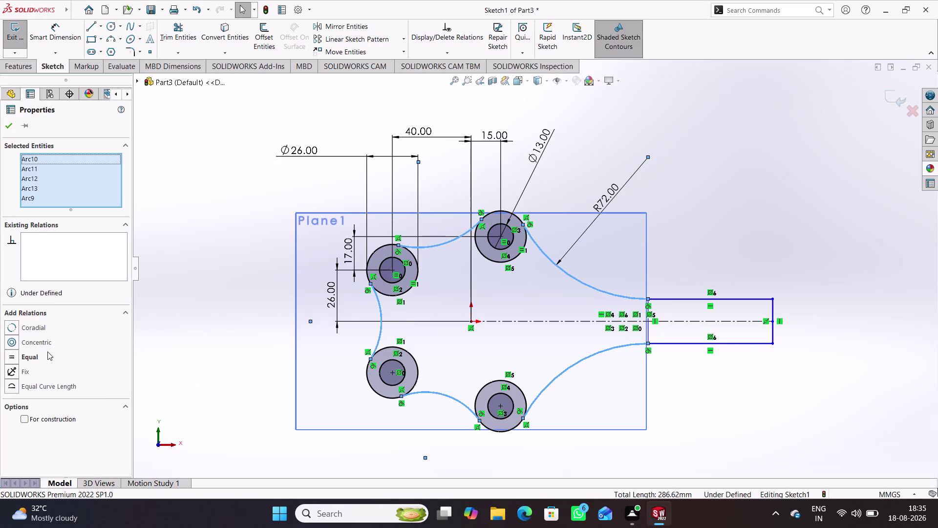
click(41, 357)
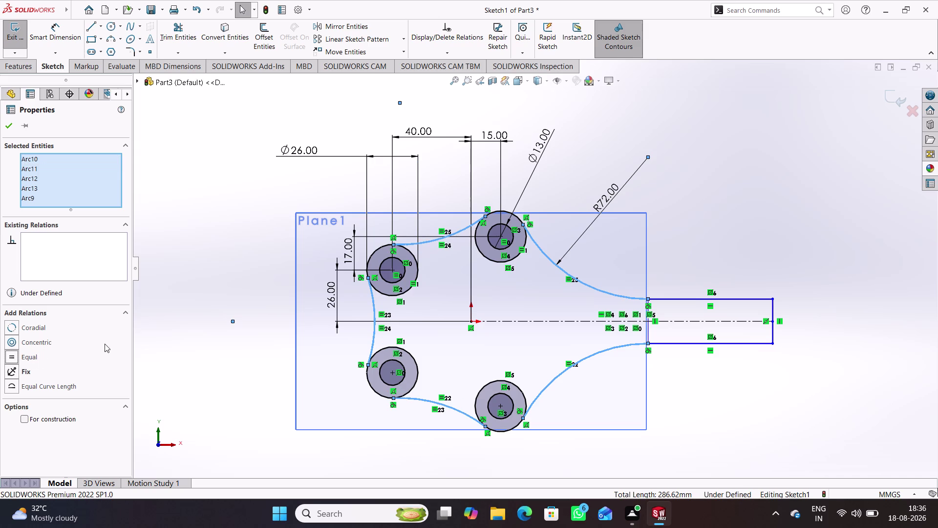
click(241, 258)
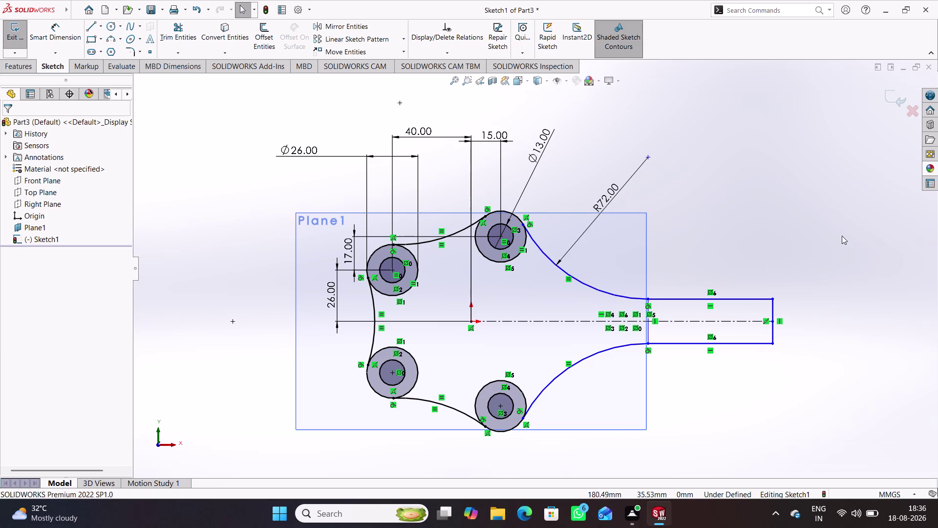
Dimension the arm's overall length from the origin as 200 mm, then change it to 250 mm.
right_drag(837, 389, 868, 278)
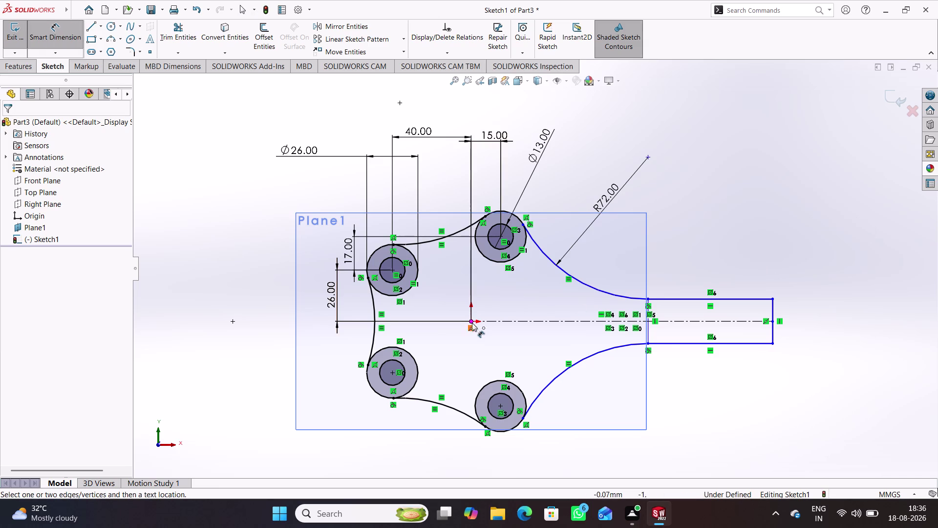
click(472, 320)
click(774, 344)
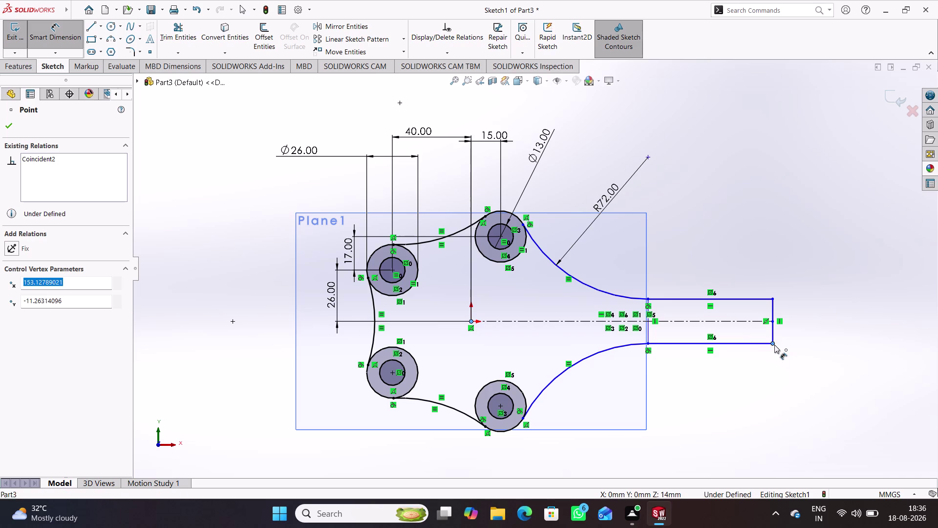
click(613, 457)
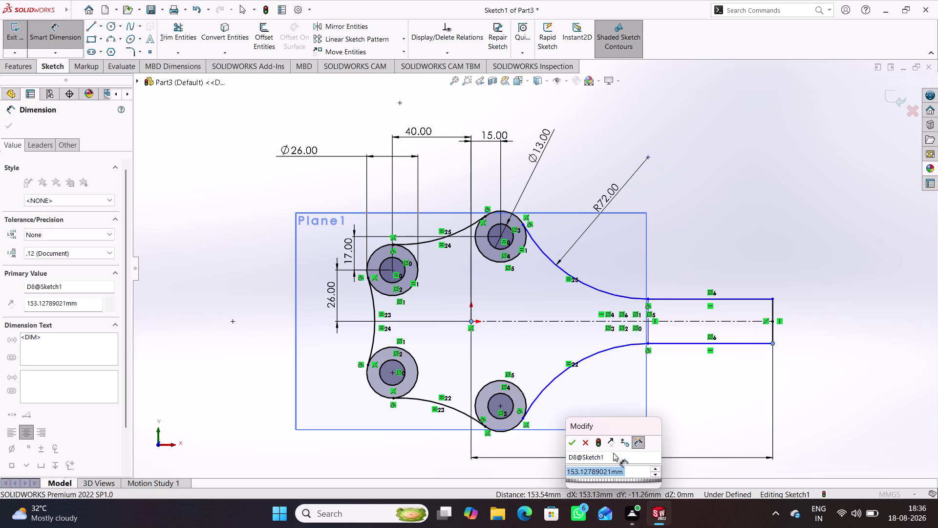
text(2)
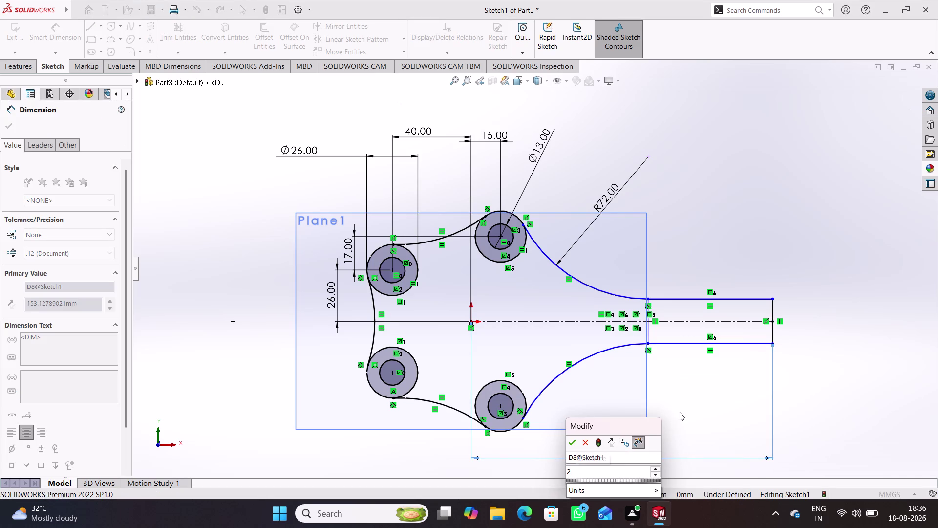
text(00)
key(Return)
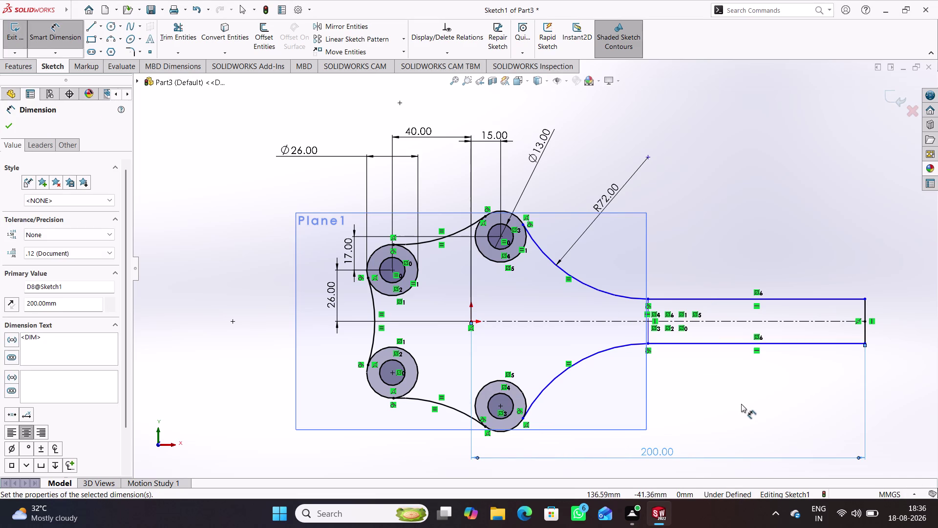
click(745, 406)
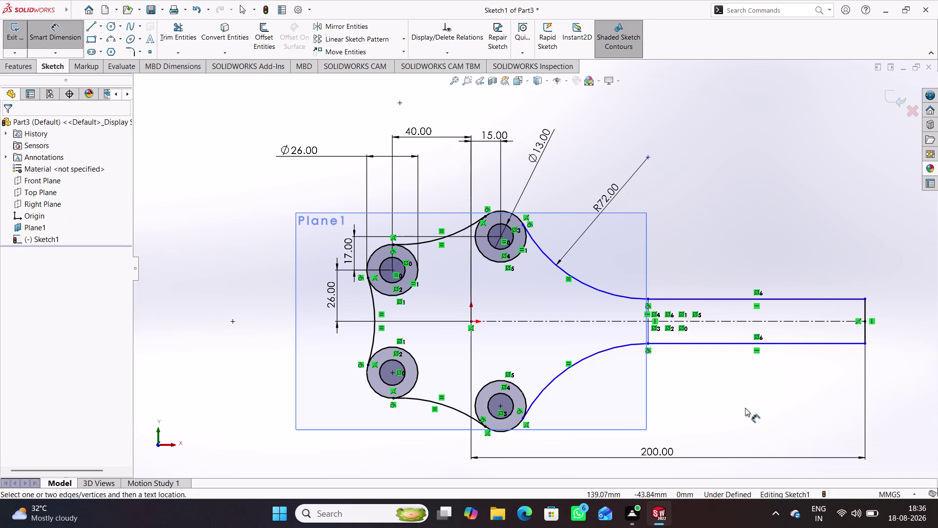
double_click(652, 450)
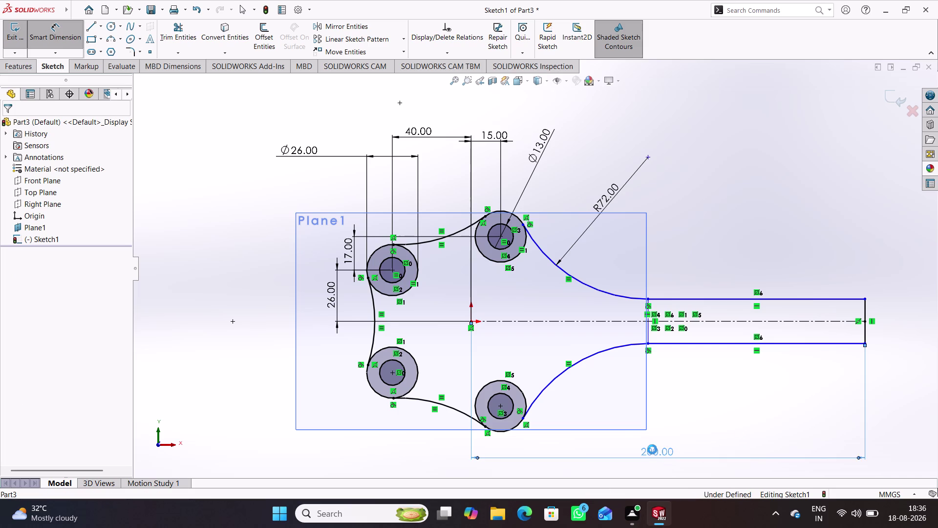
text(250)
key(Return)
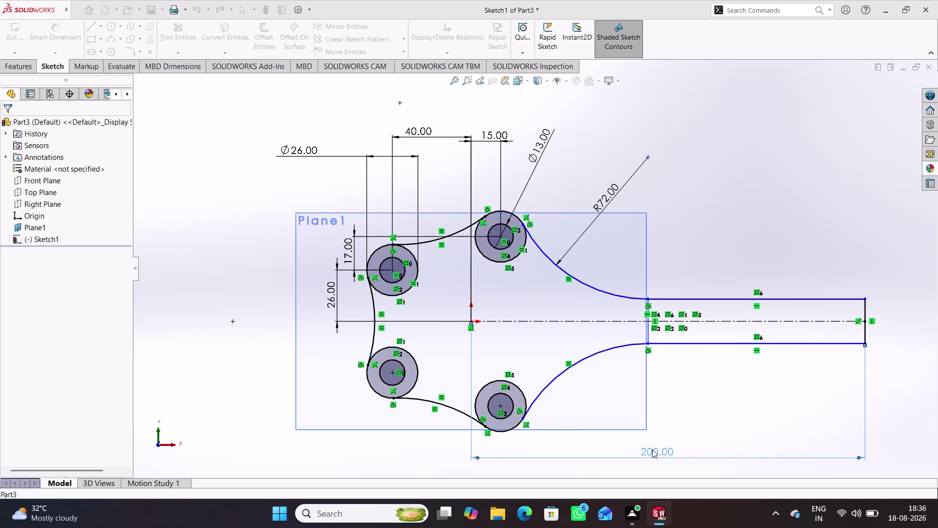
click(830, 254)
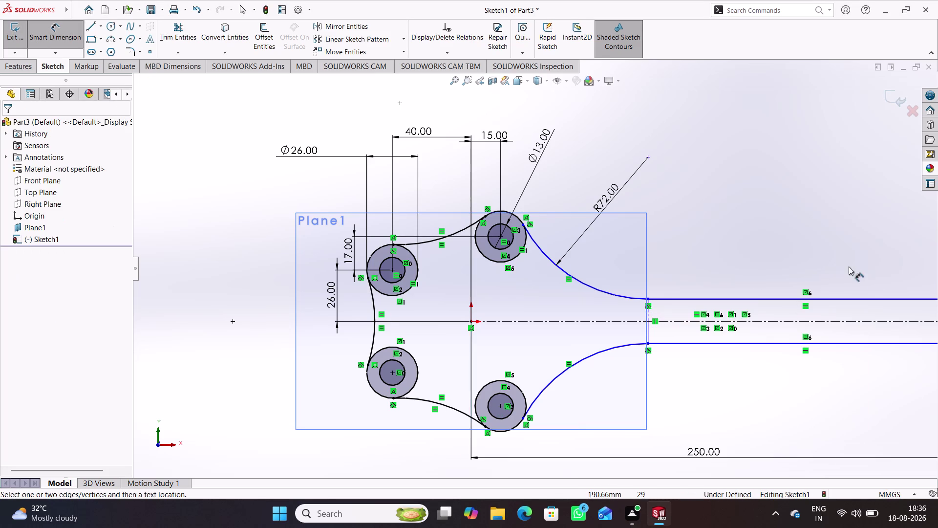
Dimension the arm's width between its top and bottom edges as 18 mm.
scroll(up, 3)
scroll(down, 3)
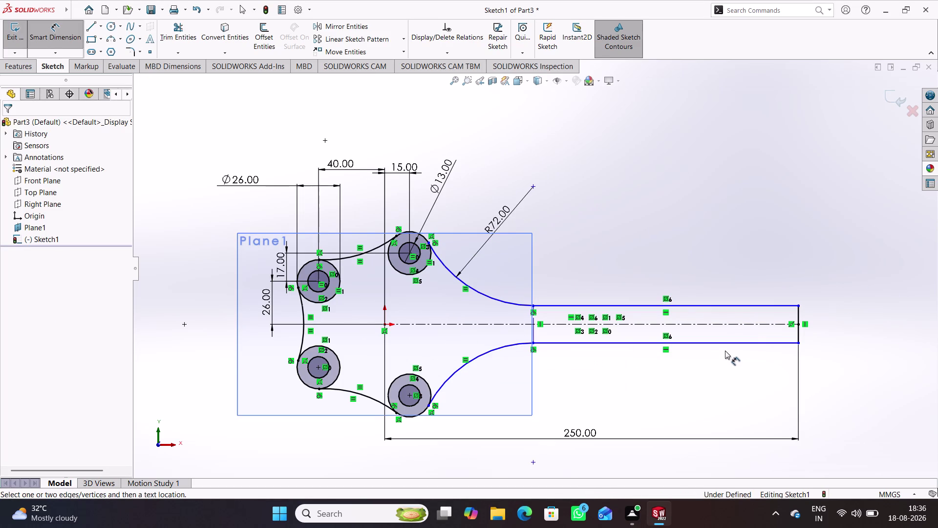
click(774, 340)
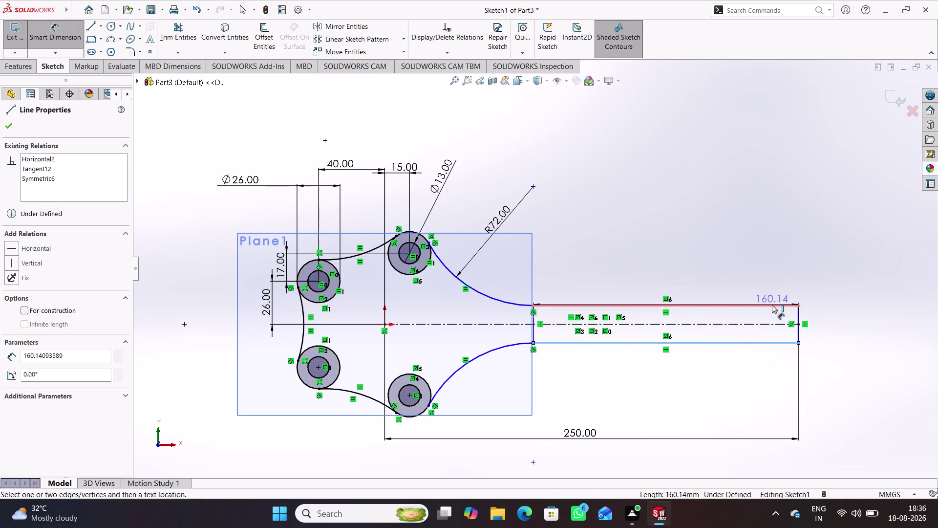
click(772, 304)
click(735, 273)
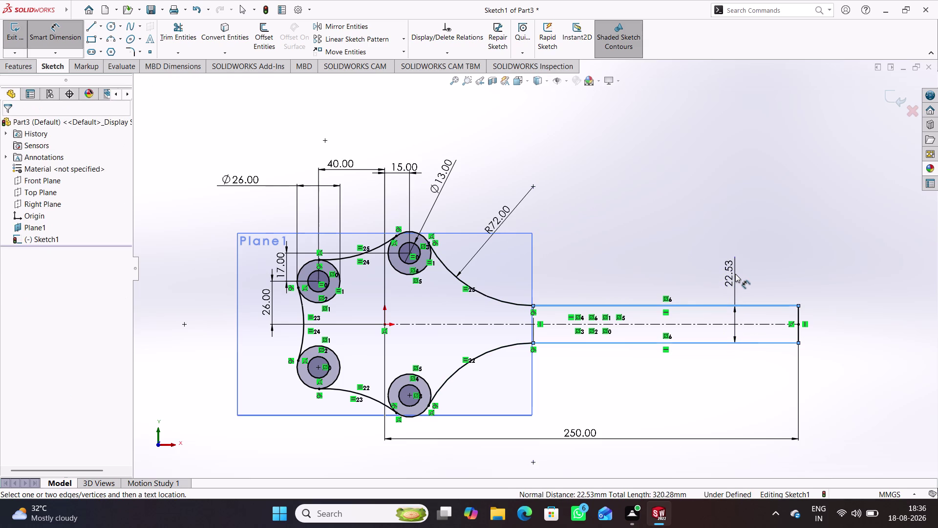
text(18)
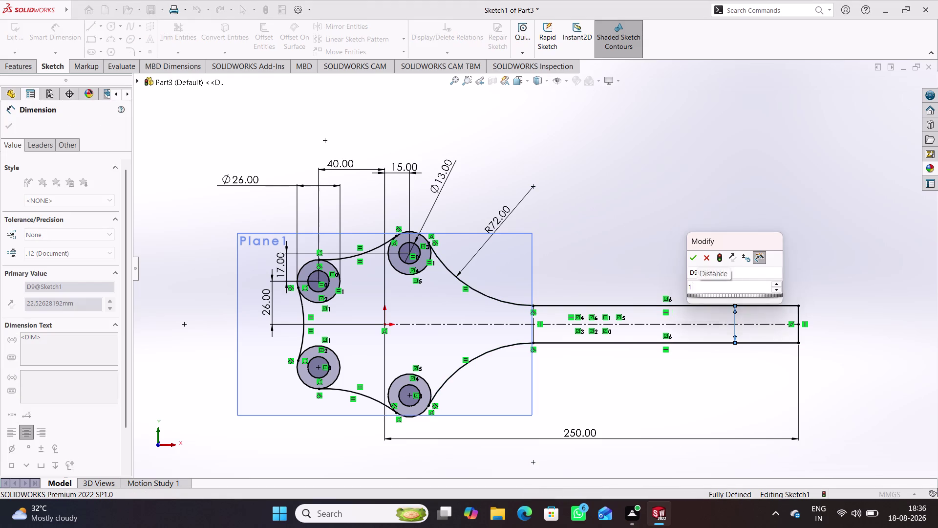
key(Return)
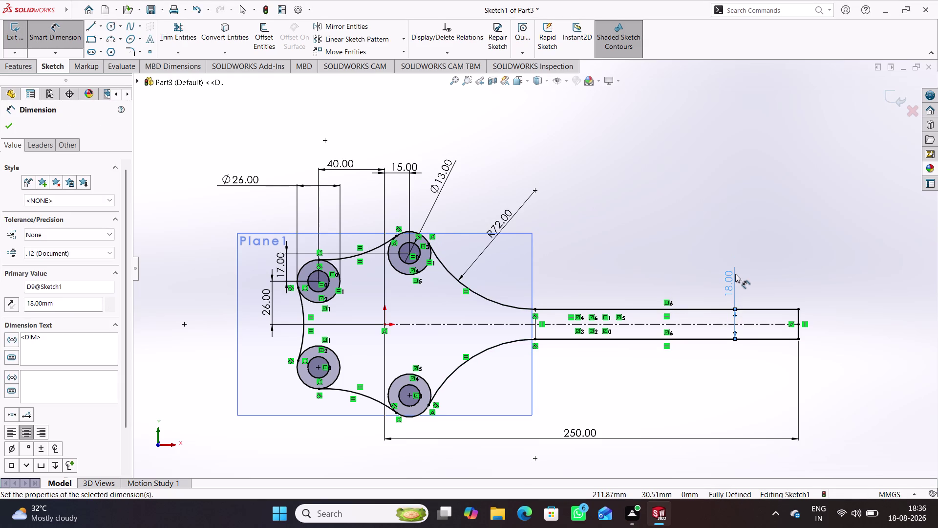
click(721, 209)
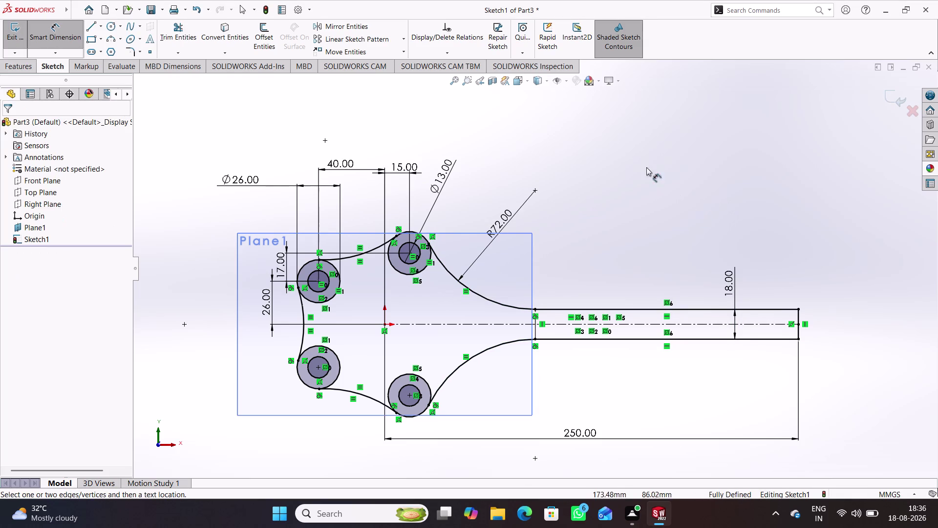
right_drag(665, 230, 645, 152)
Trim away the four larger boss circles and exit the bracket sketch.
click(180, 34)
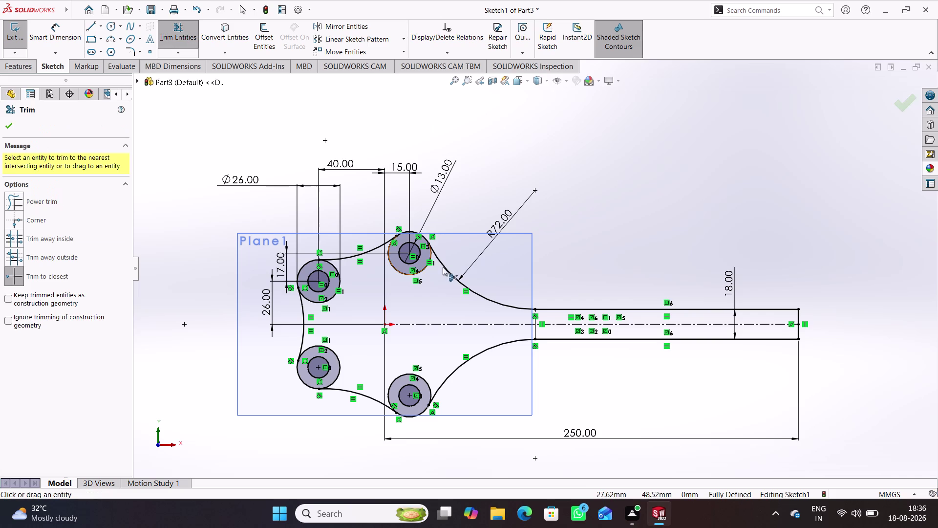
scroll(down, 3)
click(404, 272)
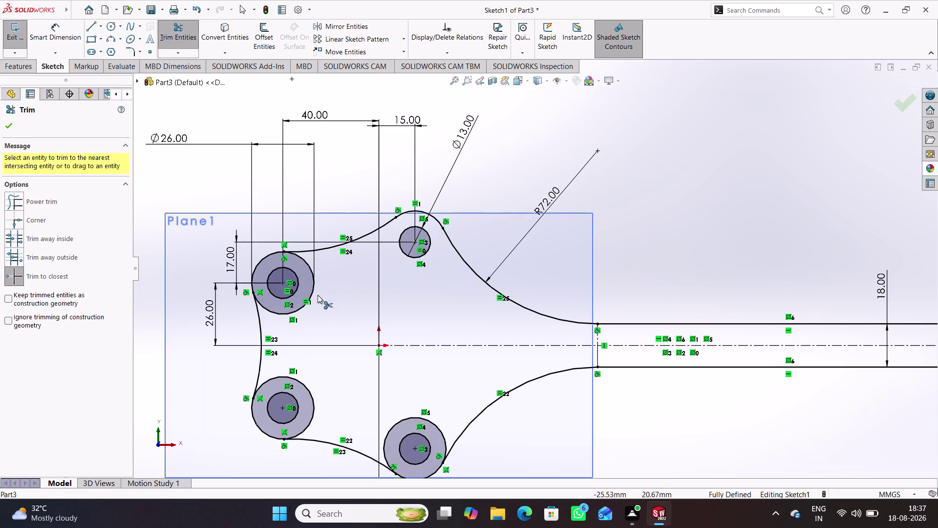
click(303, 307)
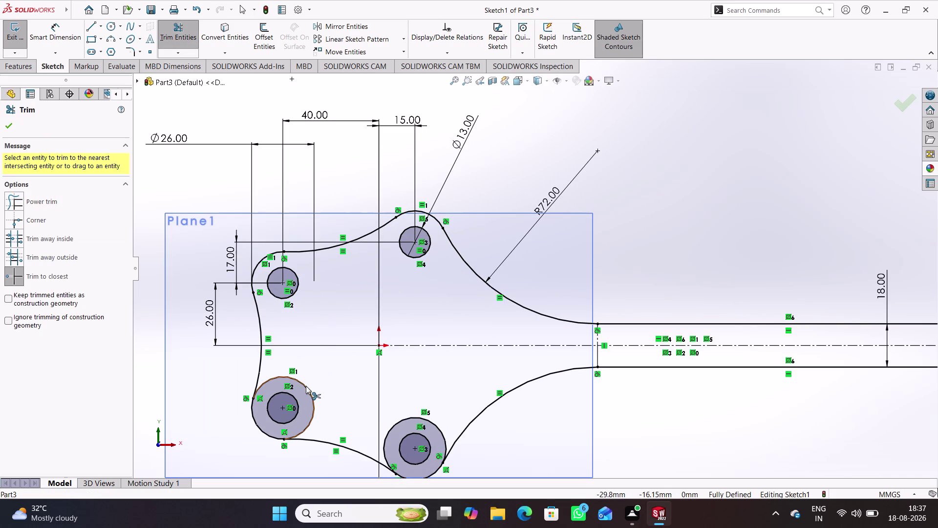
click(306, 385)
click(418, 419)
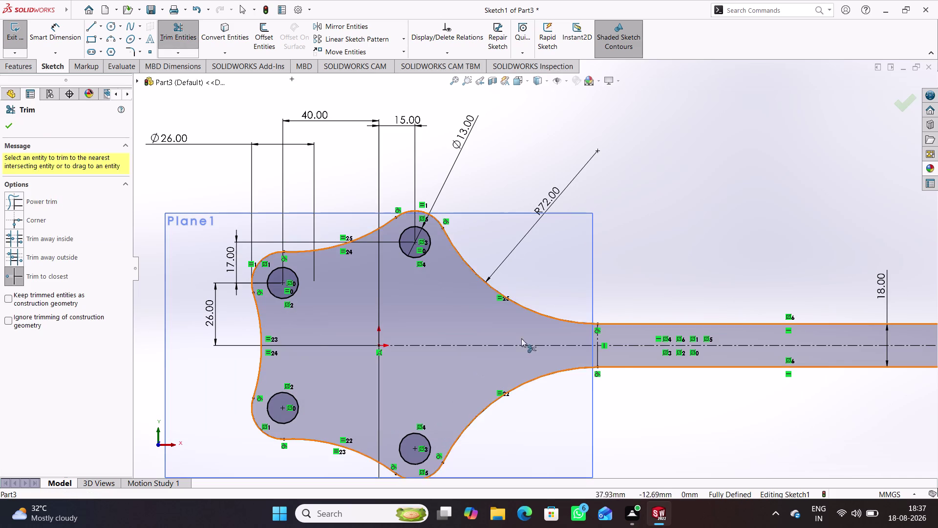
scroll(up, 3)
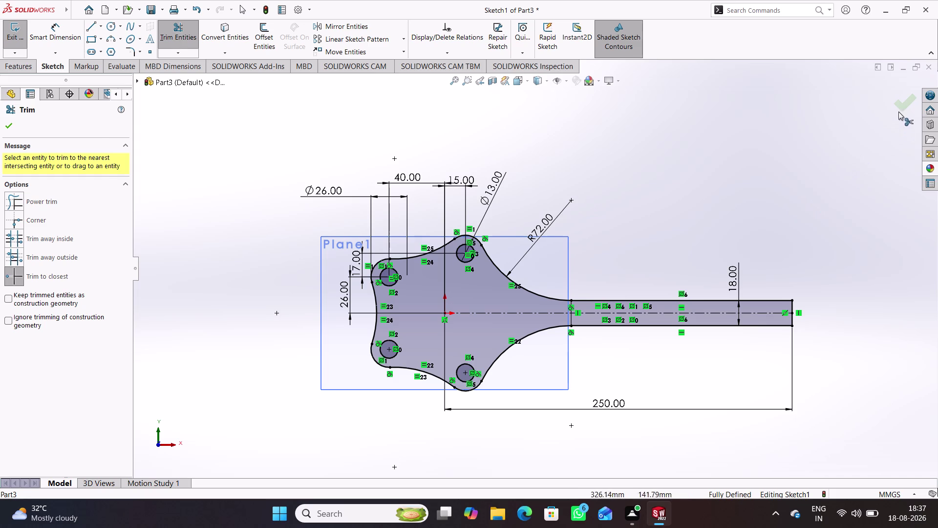
click(898, 102)
click(900, 98)
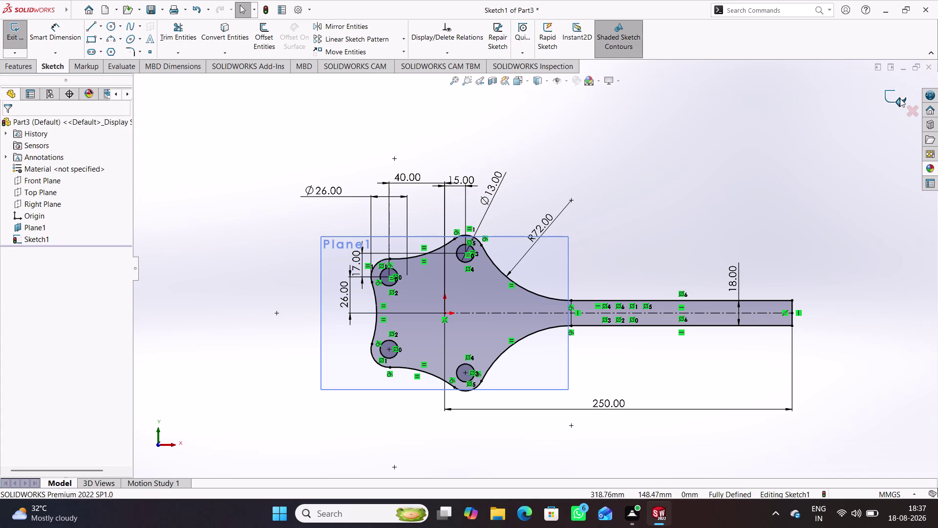
click(19, 46)
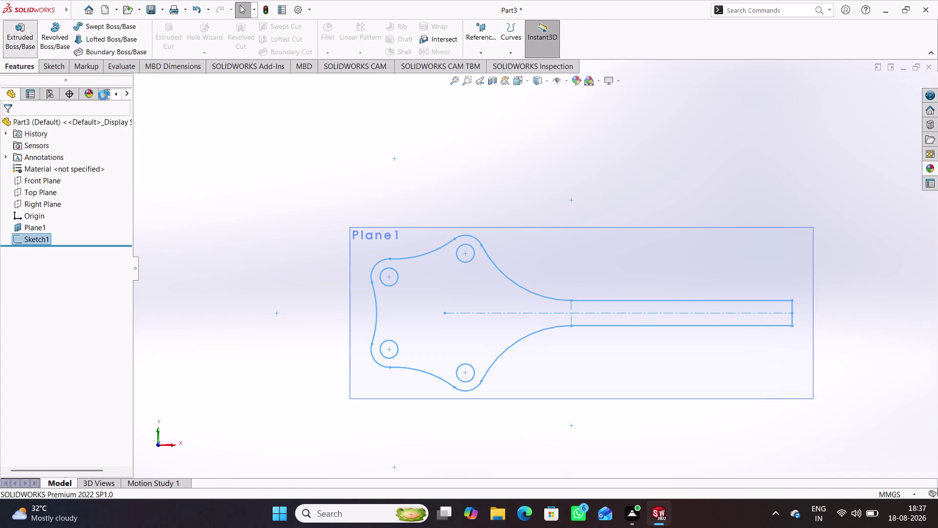
Extrude the bracket outline into a blind plate with depth 7.
middle_drag(682, 173, 640, 195)
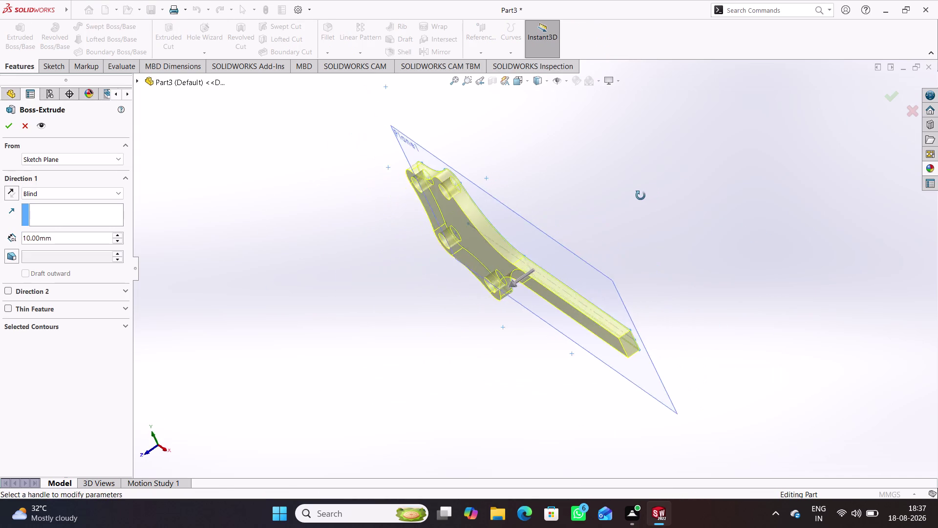
middle_drag(640, 196, 670, 182)
drag(55, 235, 12, 237)
key(7)
key(Return)
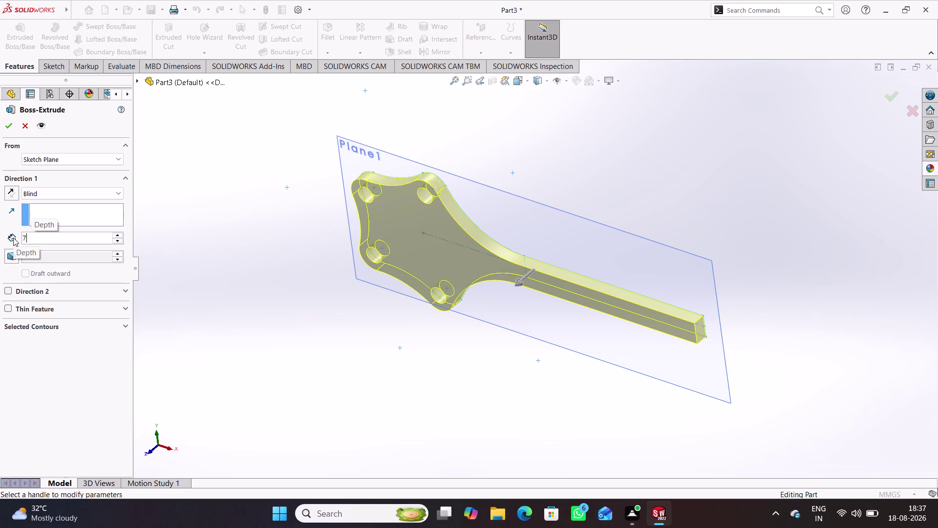
key(Return)
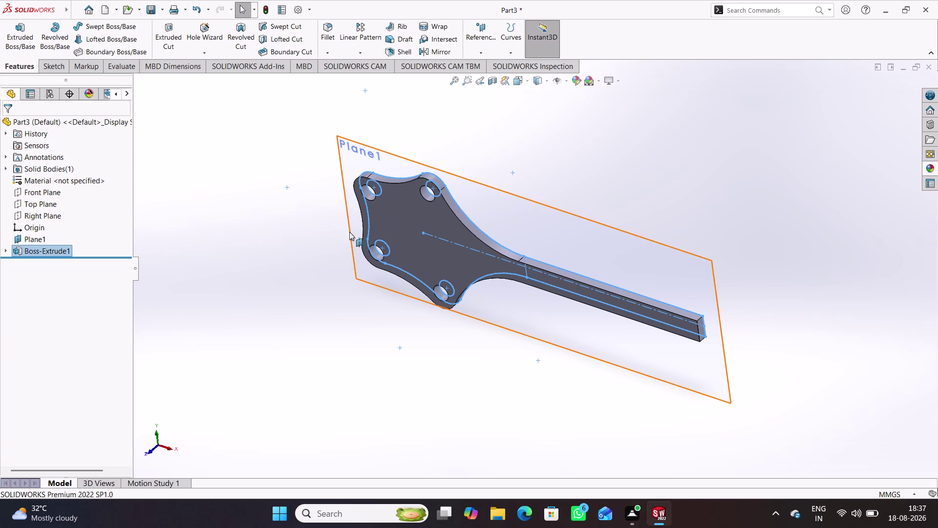
click(541, 157)
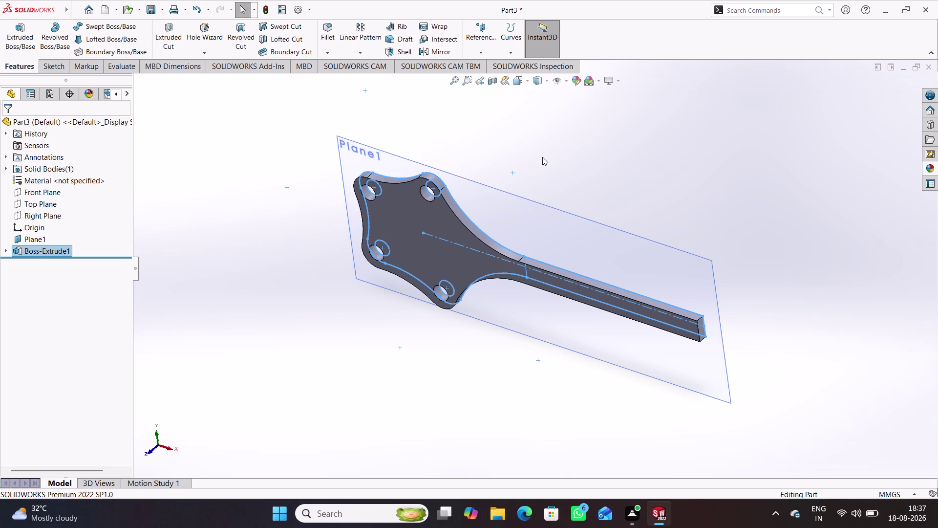
click(287, 269)
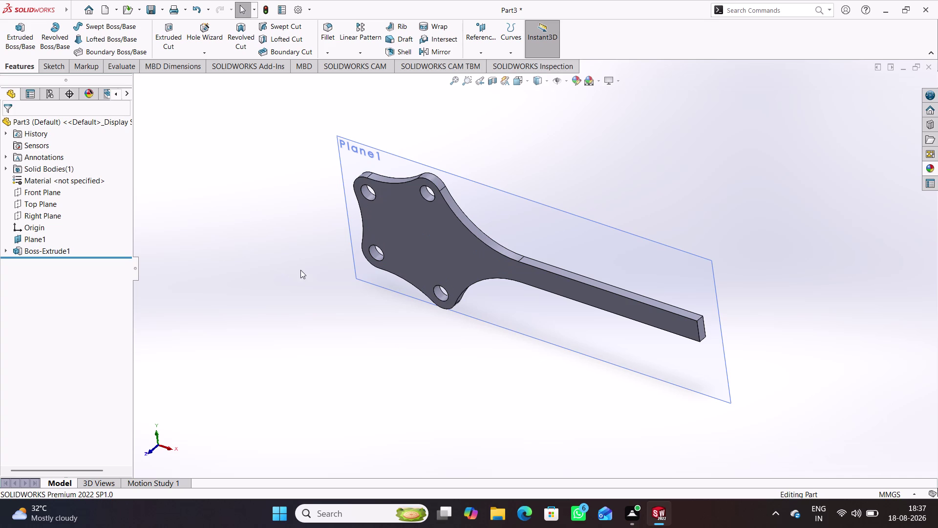
Hide Plane1, after backing out of an accidental empty sketch on it.
click(267, 291)
right_click(351, 155)
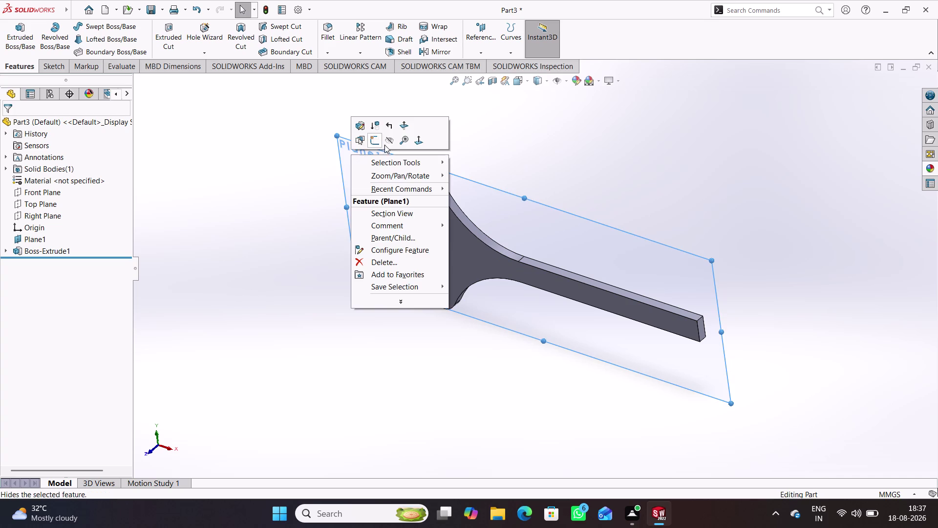
click(376, 139)
click(206, 201)
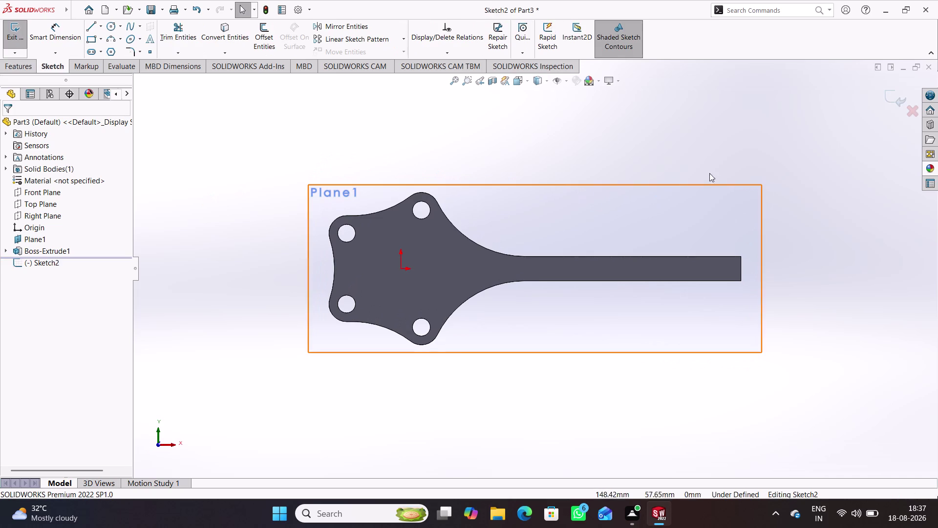
click(900, 96)
middle_drag(628, 149, 605, 190)
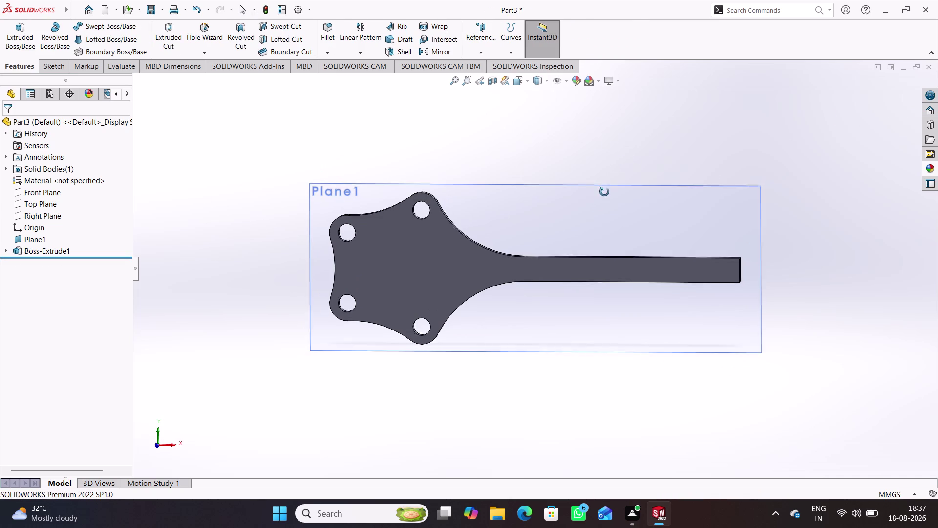
middle_drag(605, 190, 597, 208)
right_click(590, 201)
click(630, 187)
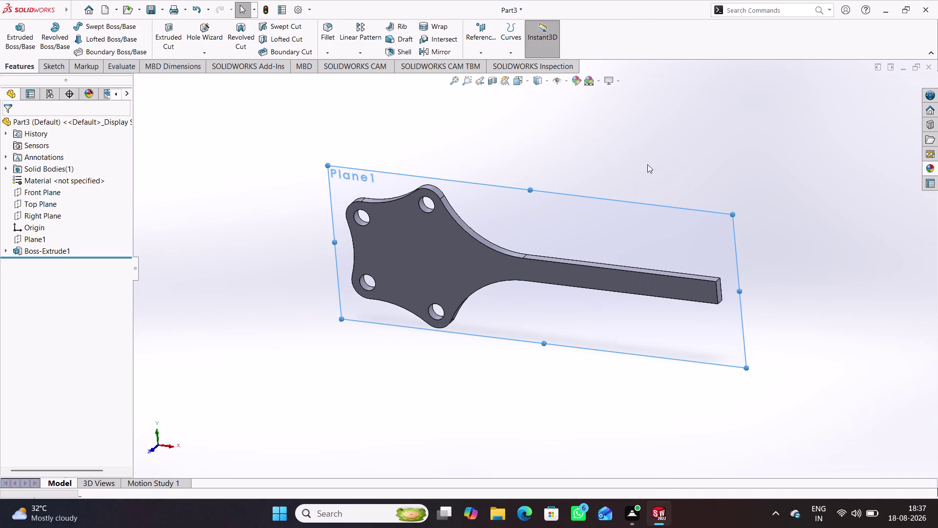
click(655, 152)
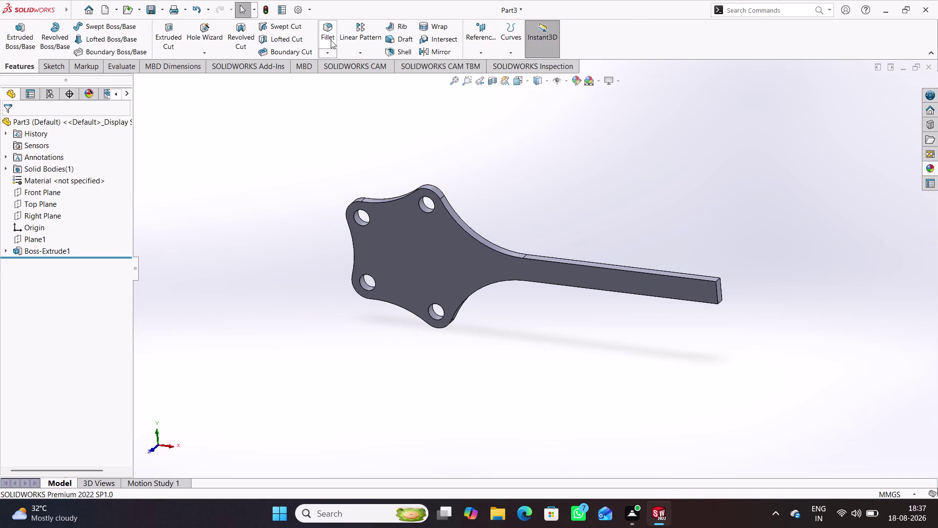
click(434, 55)
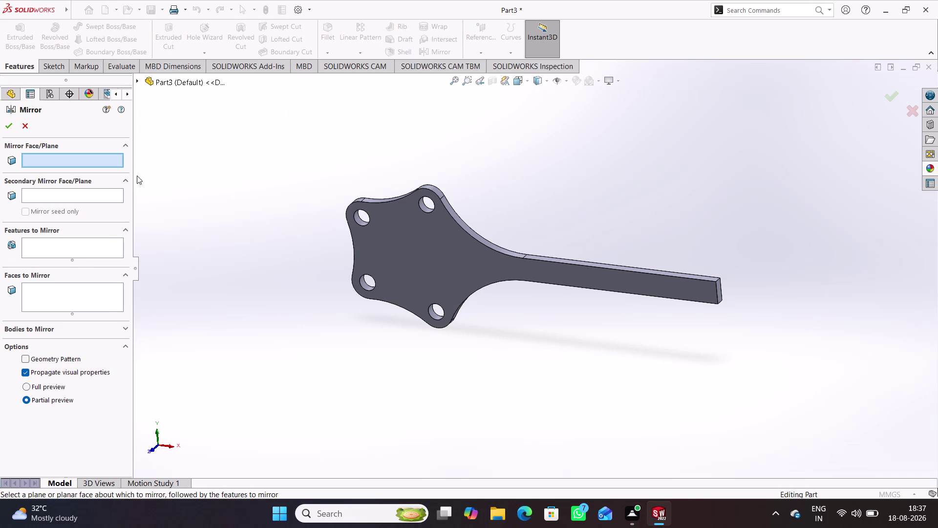
Mirror Boss-Extrude1 about the Front Plane.
click(135, 78)
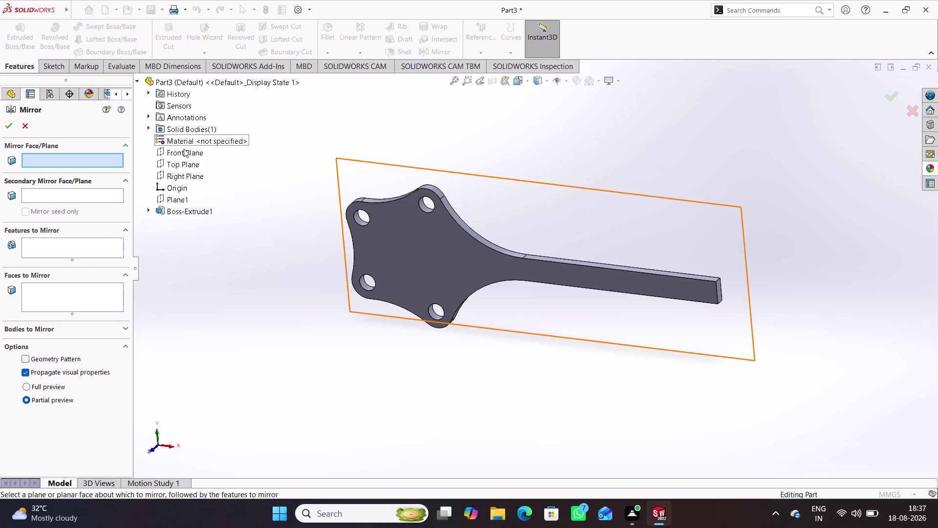
click(180, 153)
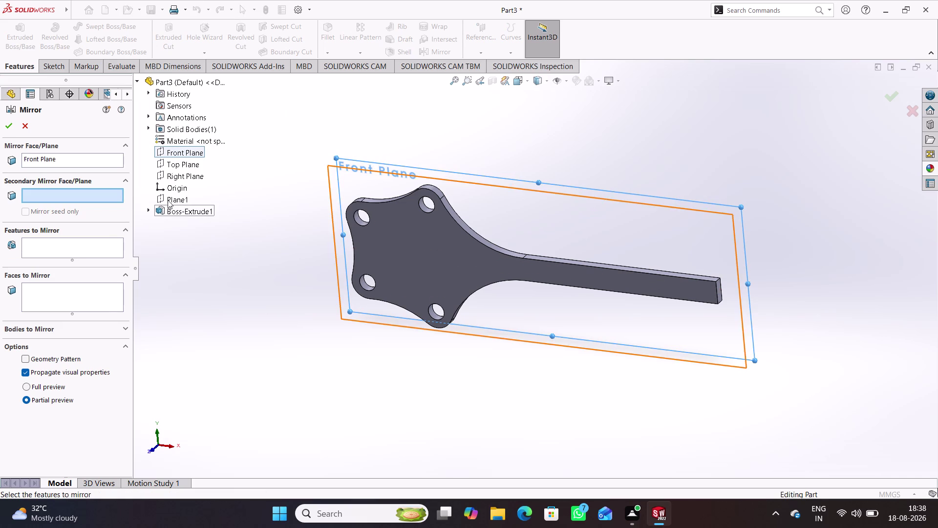
click(106, 244)
click(190, 214)
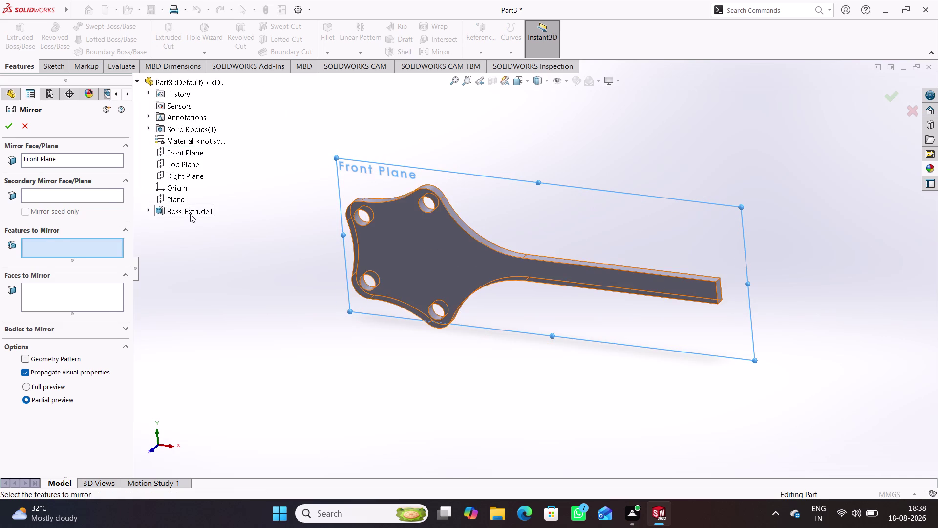
click(5, 123)
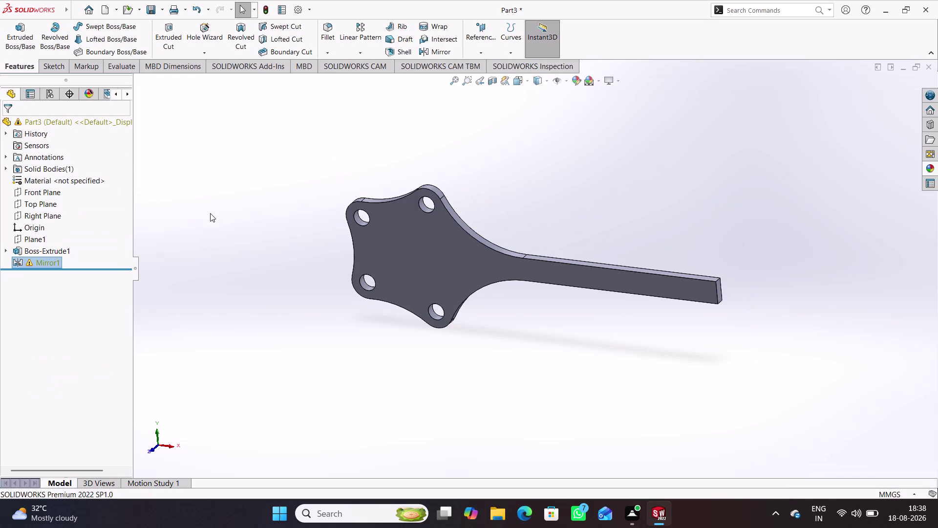
Select the Mirror1 feature and reopen it for editing.
click(215, 216)
middle_drag(235, 216, 230, 246)
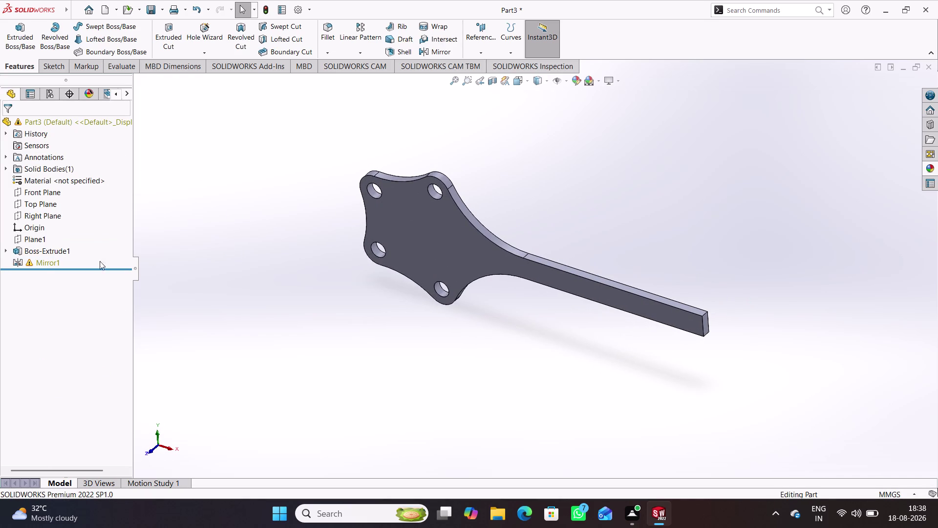
right_click(43, 261)
click(204, 233)
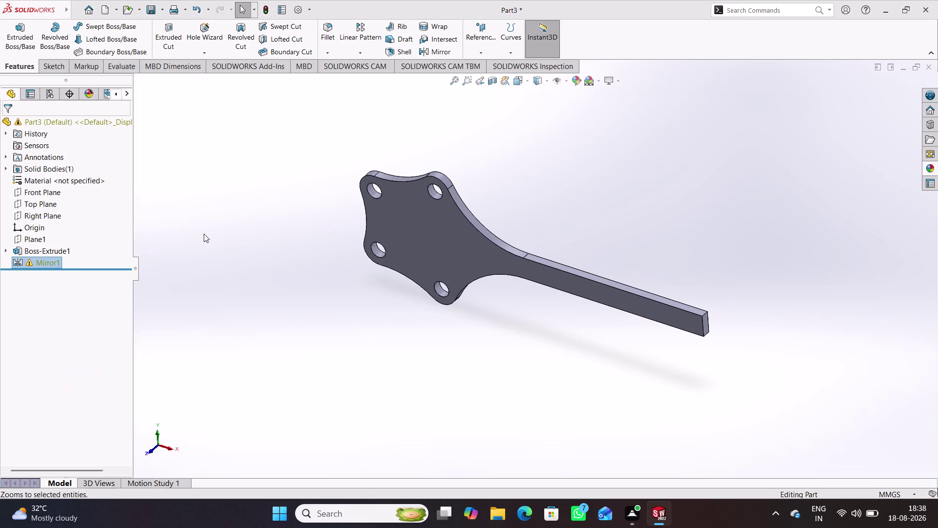
click(46, 261)
click(58, 236)
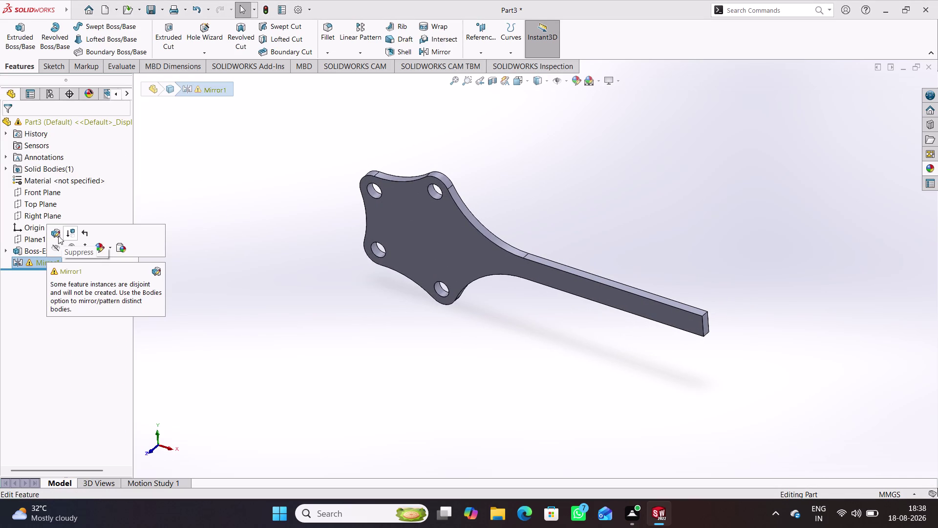
Clear Boss-Extrude1 and select the plate faces and arm end face to mirror.
right_click(76, 245)
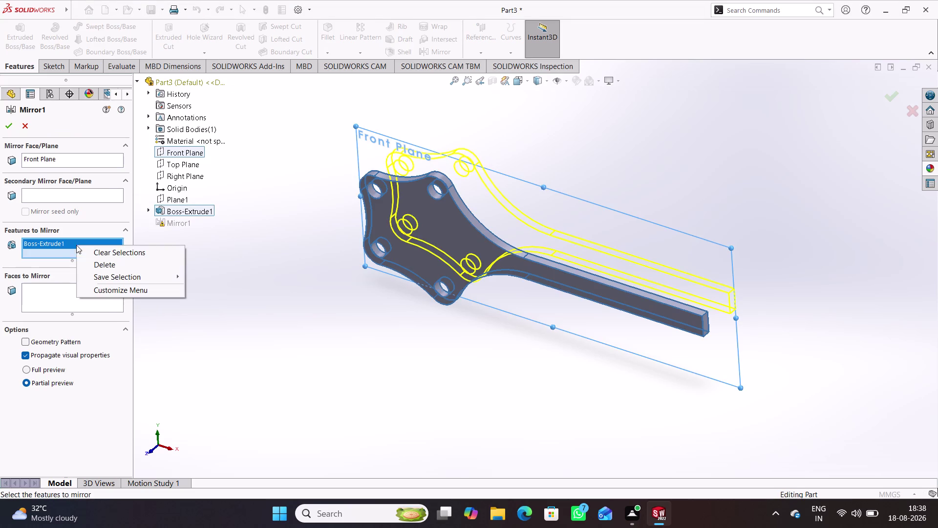
click(108, 252)
click(75, 296)
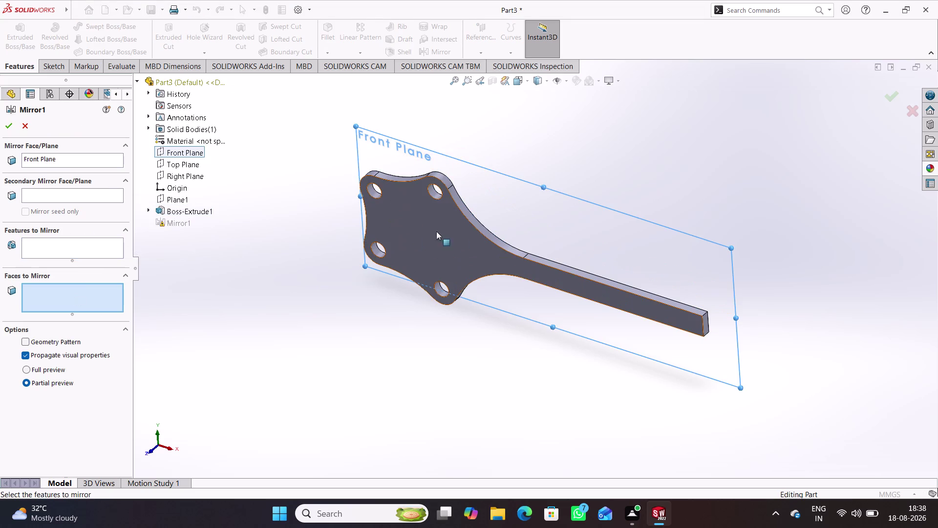
drag(629, 414, 320, 160)
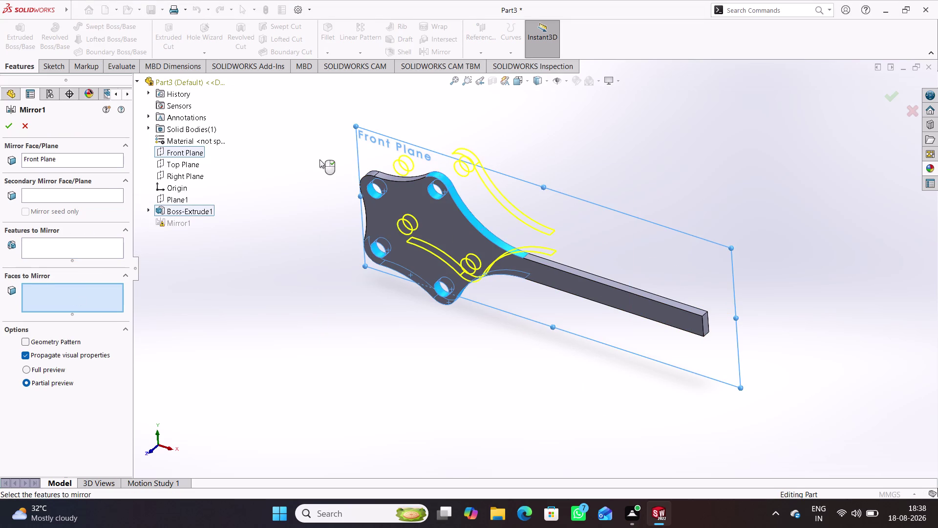
middle_drag(385, 336, 413, 288)
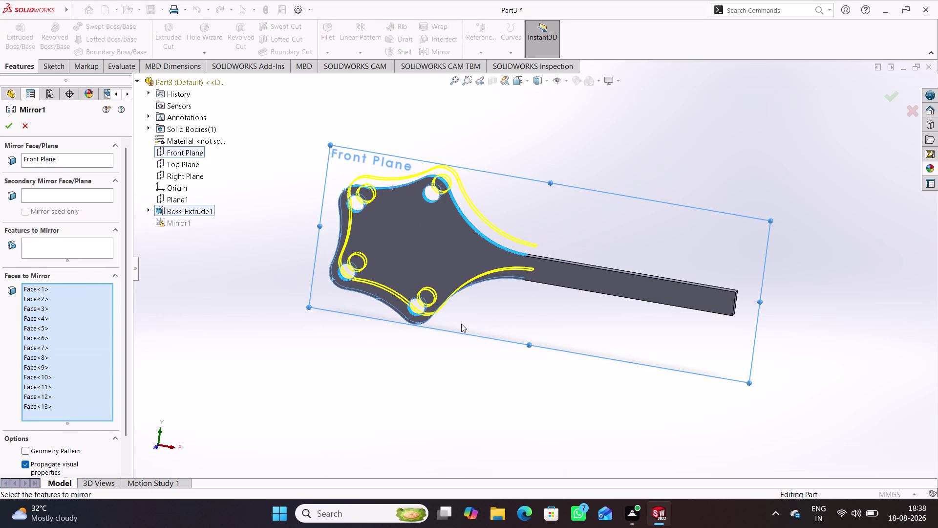
drag(741, 443, 554, 134)
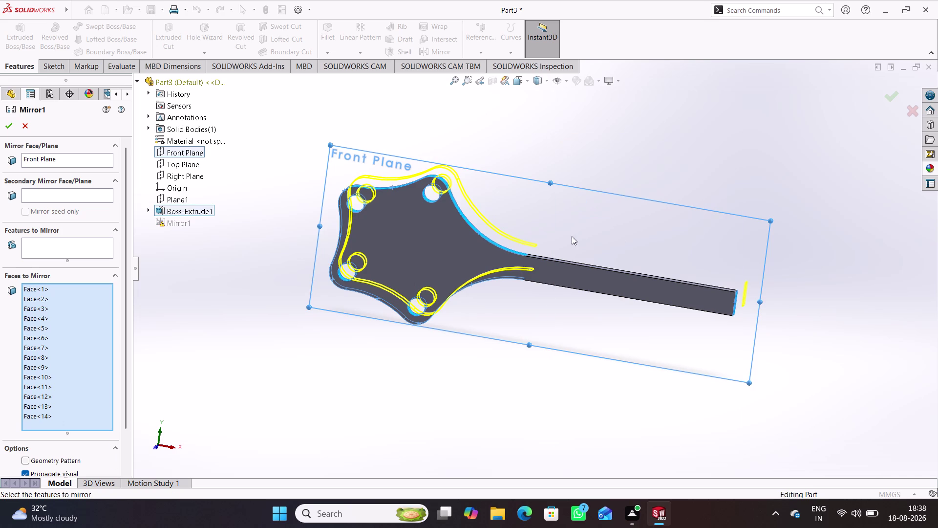
Add an arm side face and another plate face, then view the warning.
middle_drag(665, 236, 624, 295)
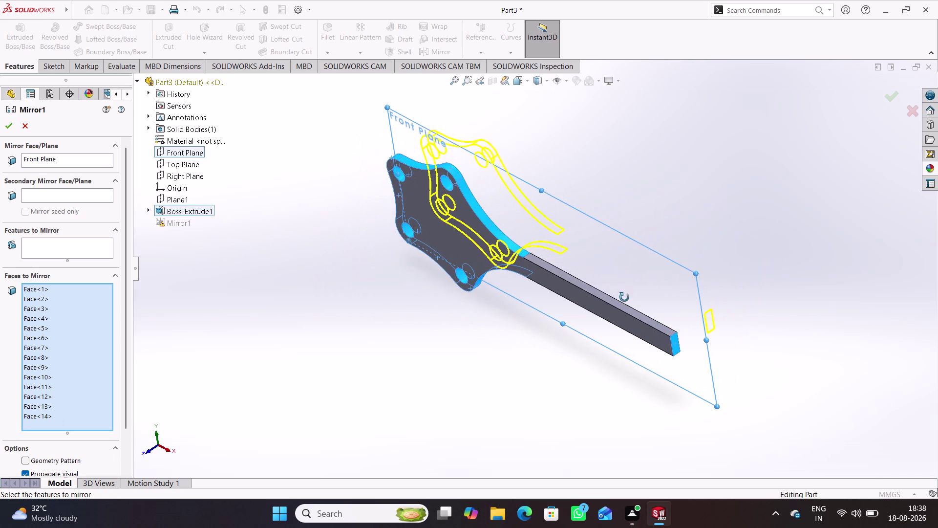
middle_drag(623, 295, 624, 297)
click(596, 294)
click(591, 308)
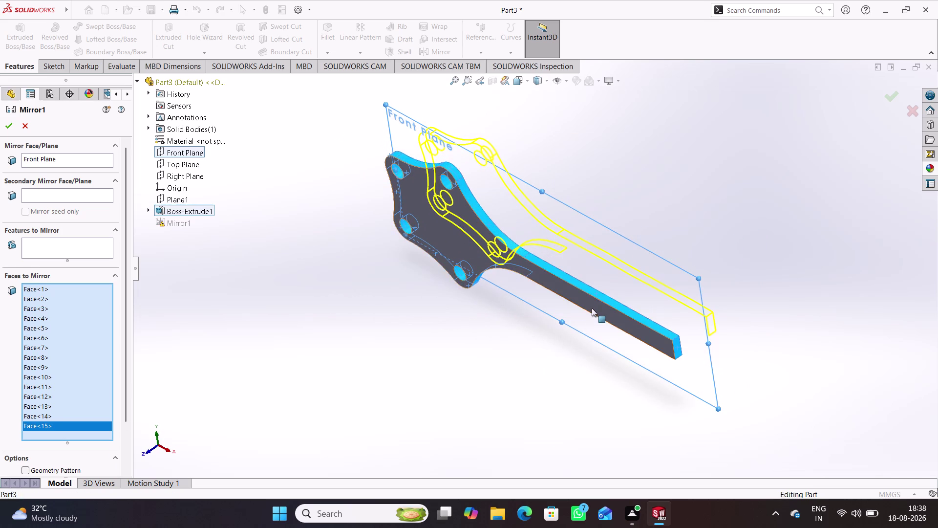
middle_drag(537, 355, 603, 313)
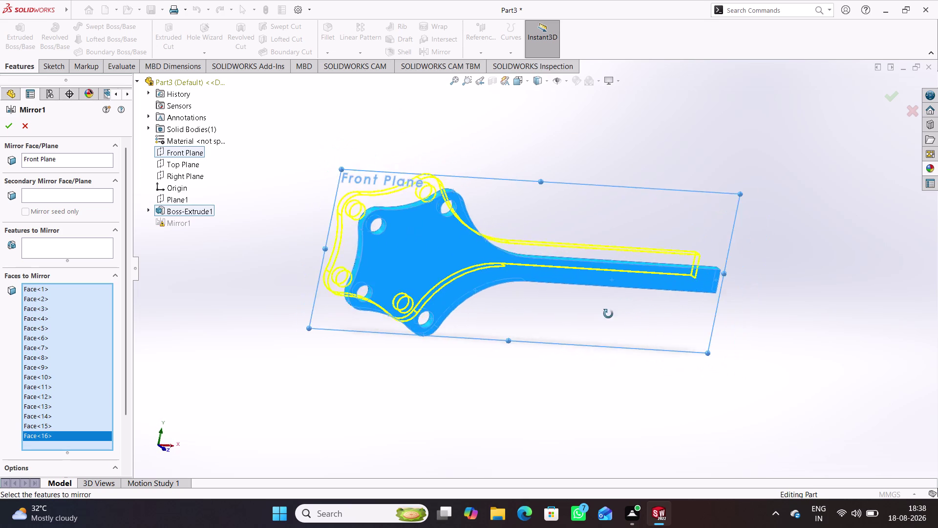
middle_drag(603, 312, 516, 340)
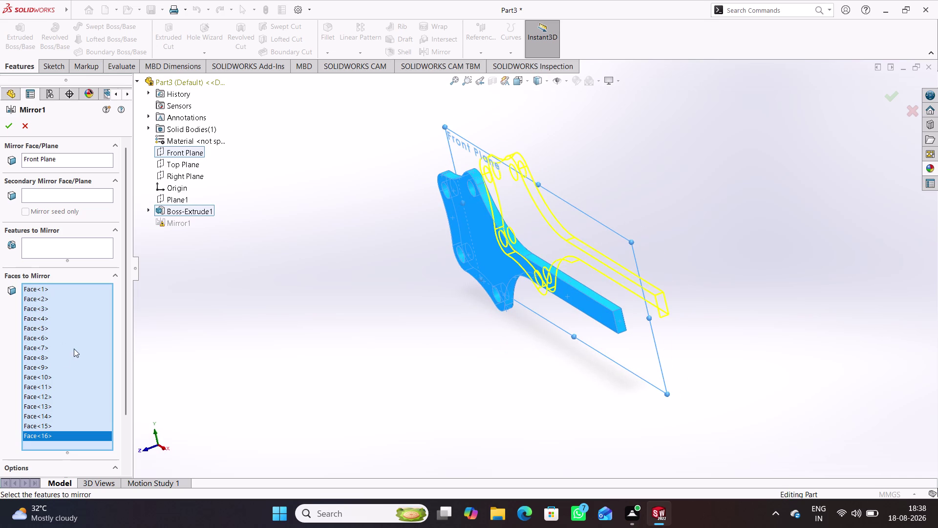
click(9, 126)
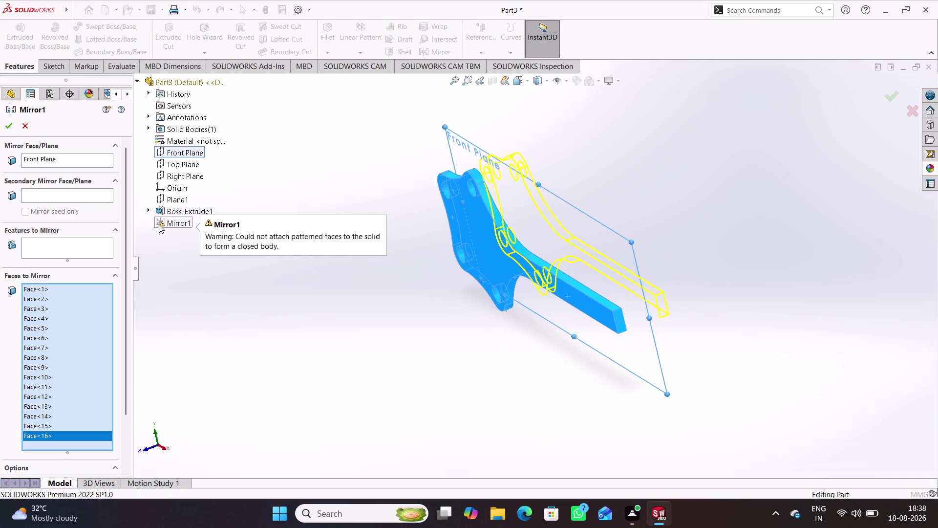
Mirror Boss-Extrude1 as a feature with all faces cleared, and apply Mirror1.
click(59, 244)
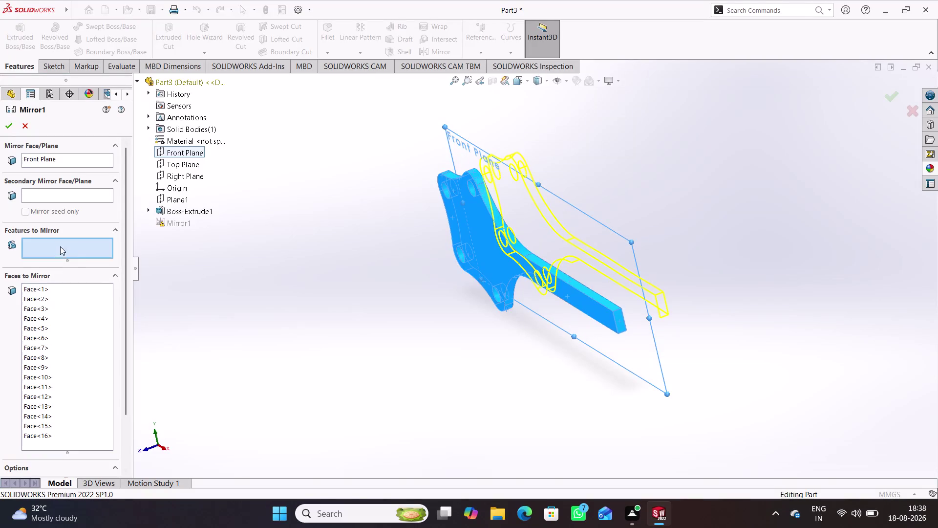
drag(330, 125, 672, 339)
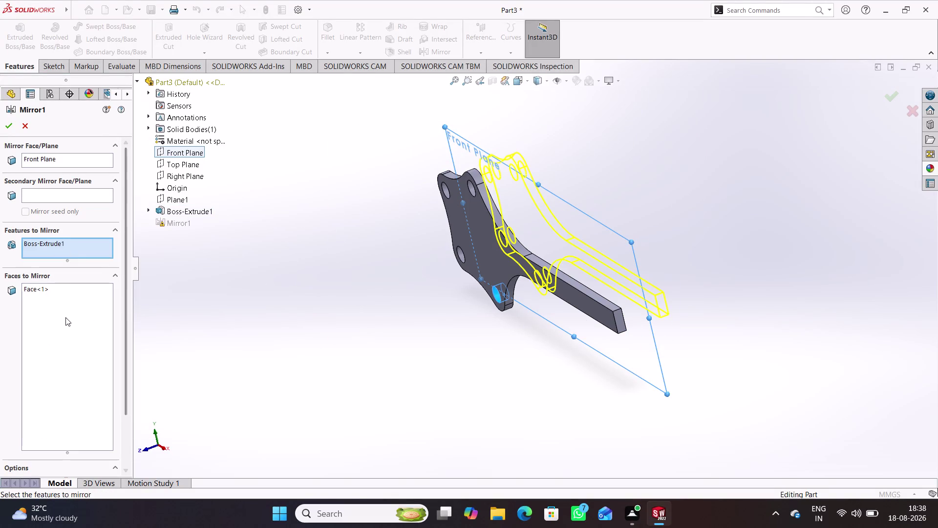
right_click(65, 316)
click(86, 324)
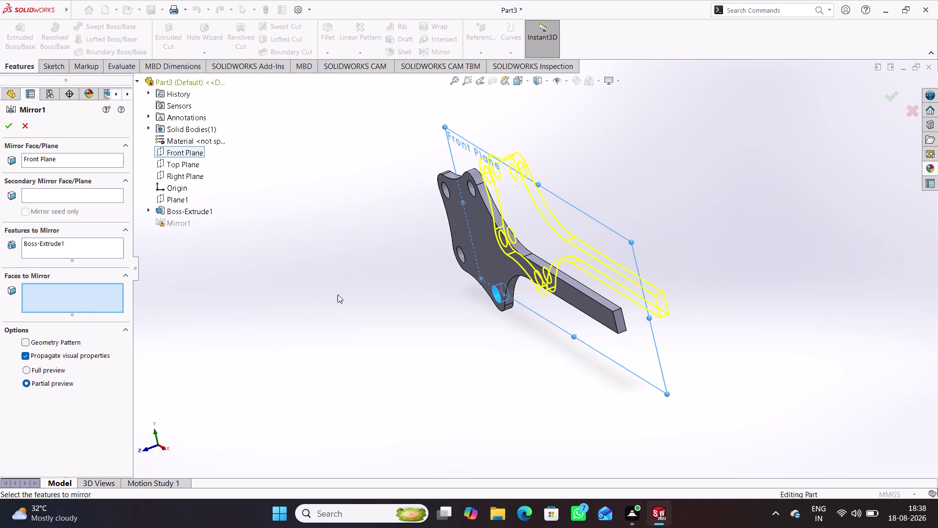
middle_drag(396, 310, 444, 282)
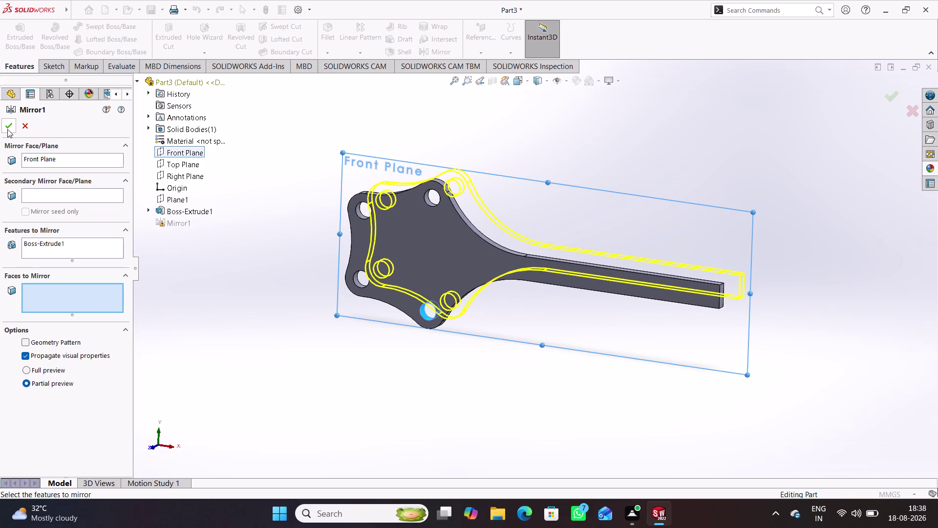
click(8, 128)
Check Mirror1's warning explaining why no mirrored geometry was created.
middle_drag(279, 319, 234, 352)
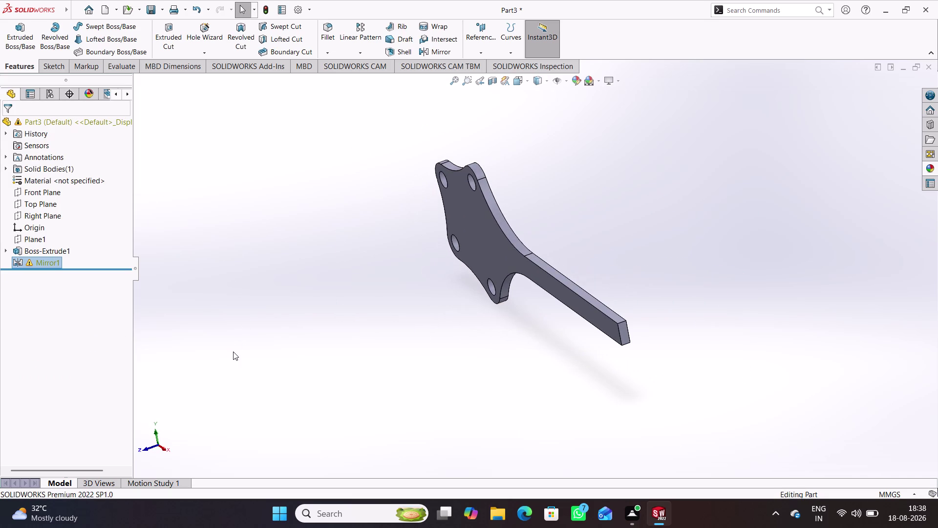
click(194, 242)
right_click(41, 262)
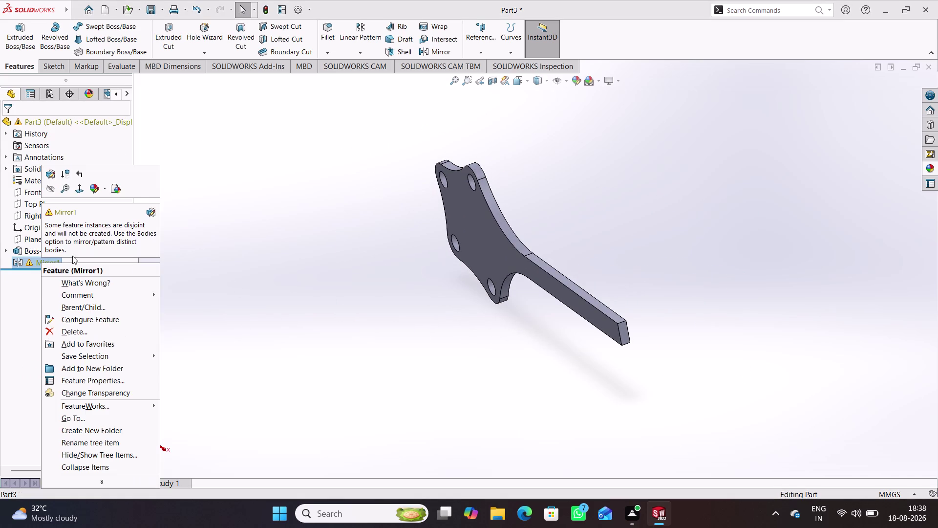
click(160, 202)
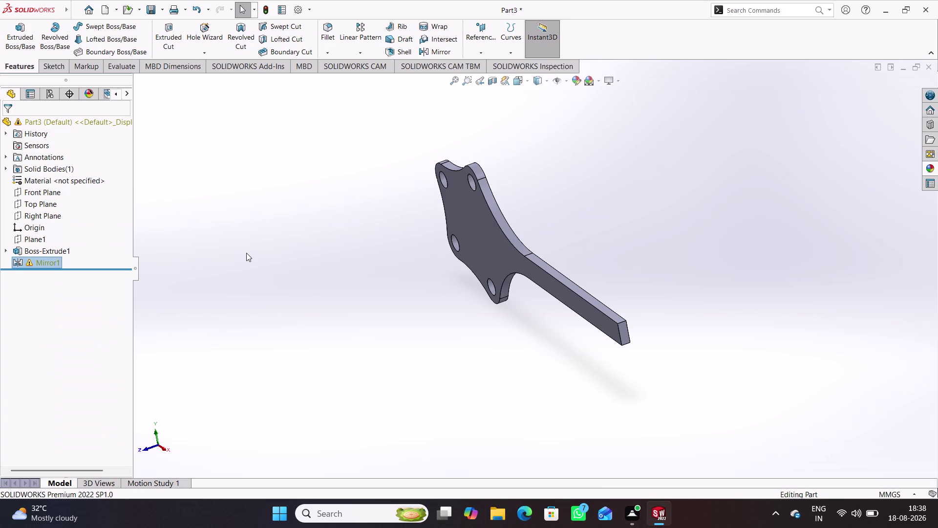
Undo the failed Mirror1 feature with Ctrl+Z.
key(ctrl+z)
key(ctrl+z)
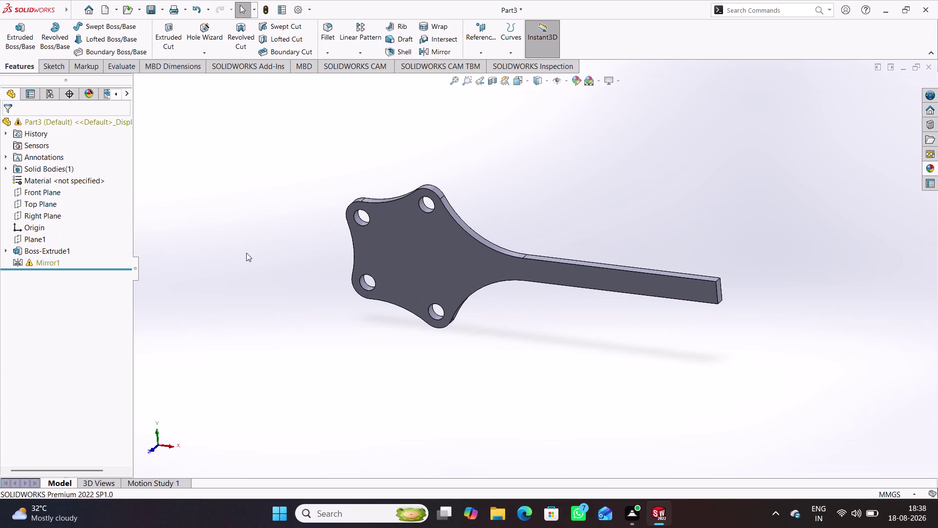
middle_drag(255, 270, 263, 247)
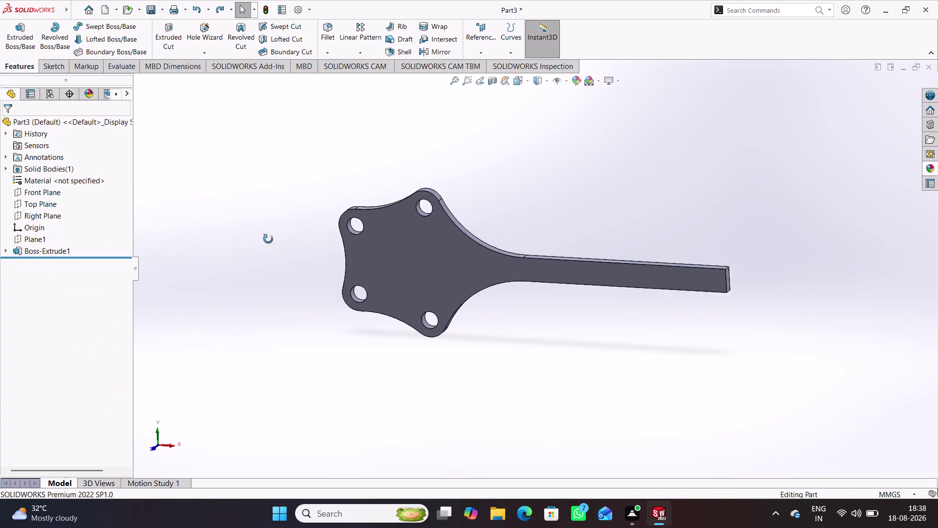
middle_drag(263, 246, 269, 238)
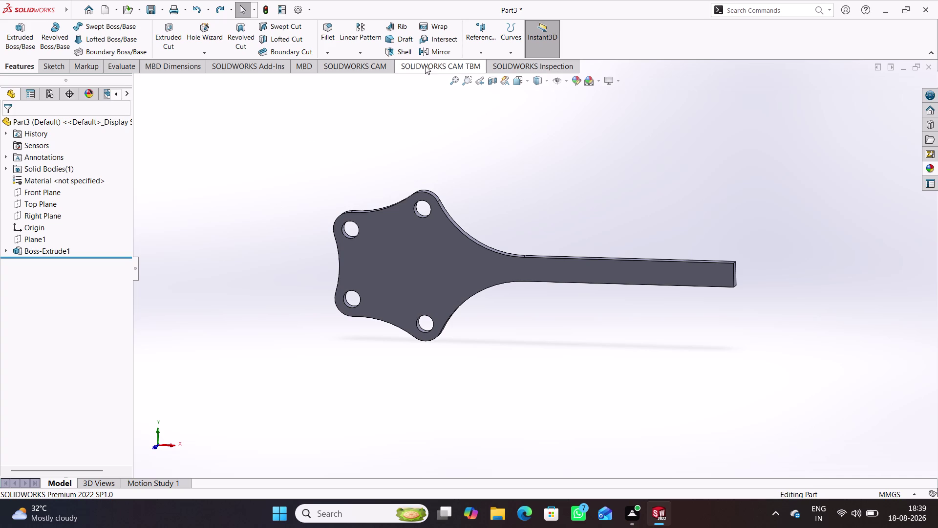
Start a new mirror with Boss-Extrude1 as the feature to mirror.
click(423, 52)
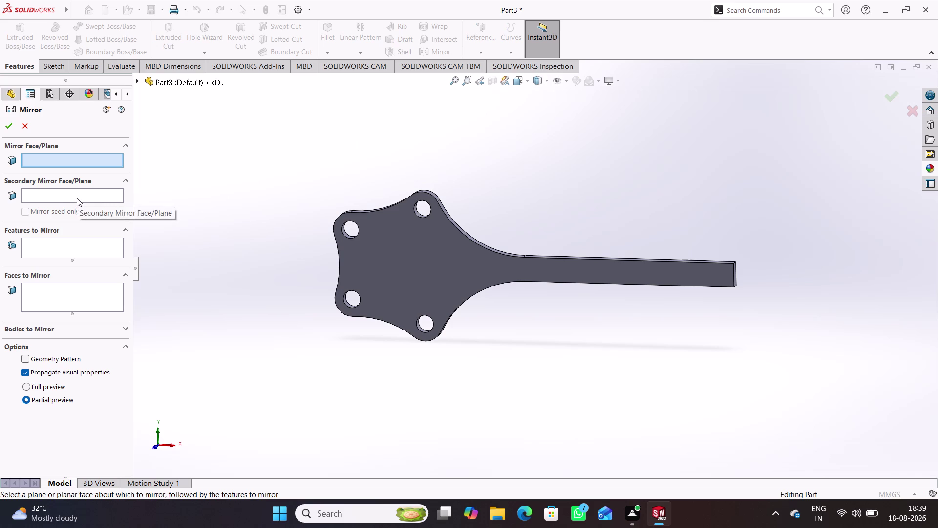
click(74, 246)
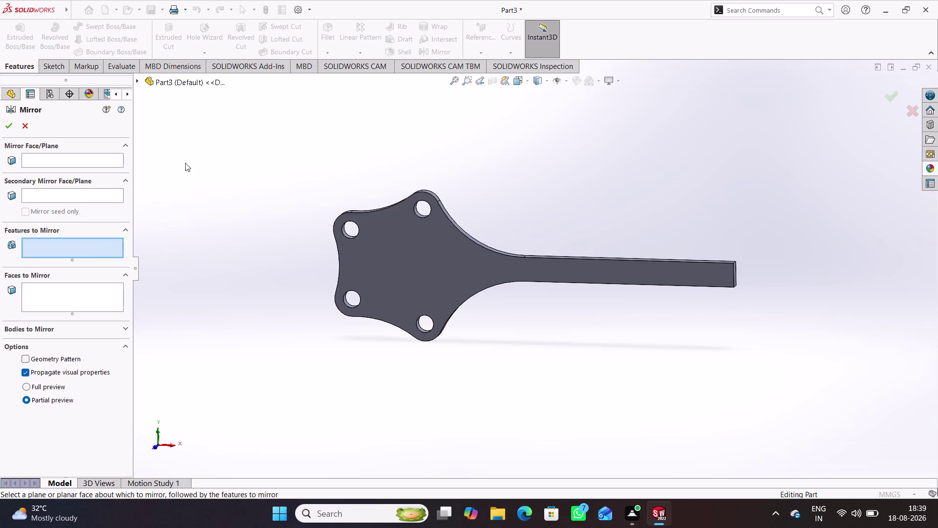
click(138, 80)
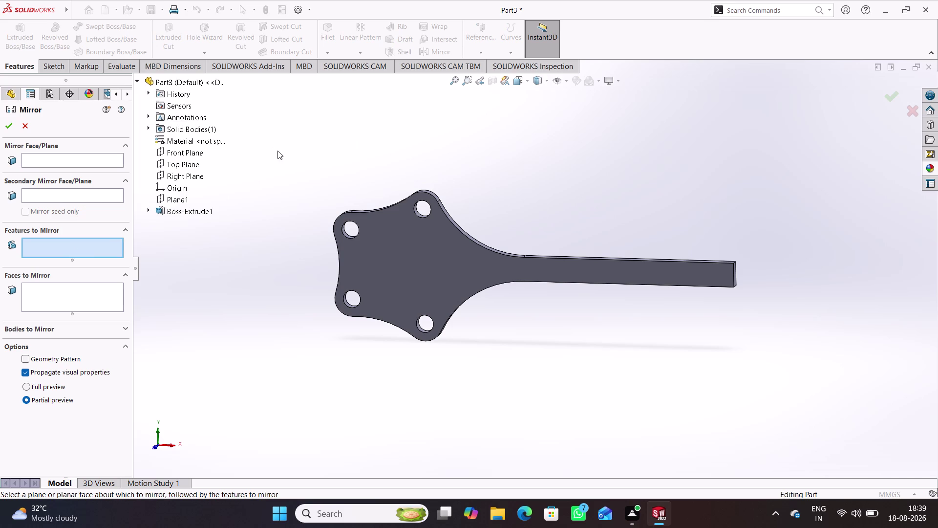
drag(278, 146, 767, 385)
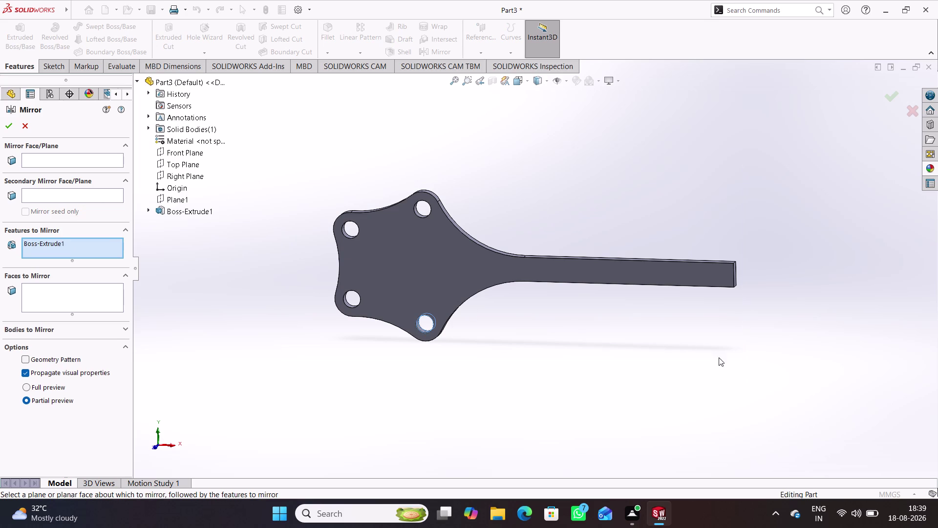
middle_drag(361, 155, 294, 231)
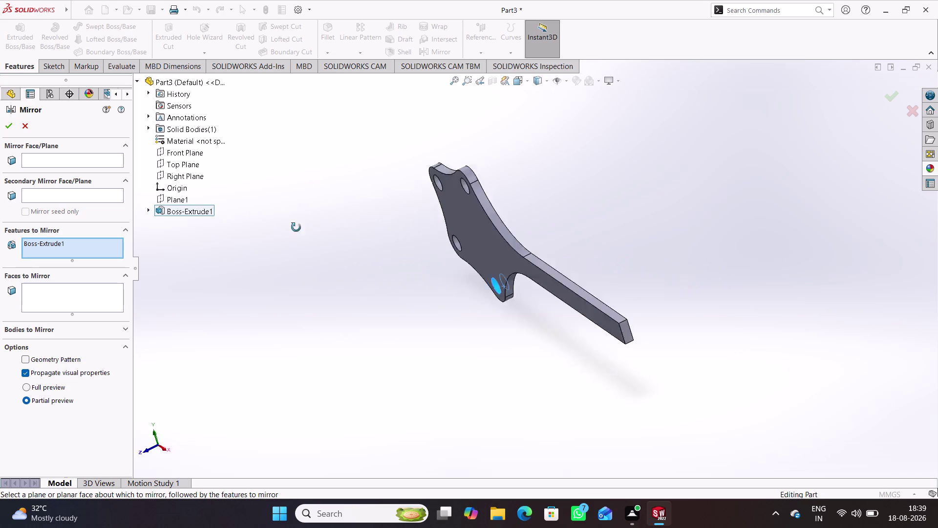
middle_drag(294, 231, 289, 243)
middle_drag(239, 227, 276, 203)
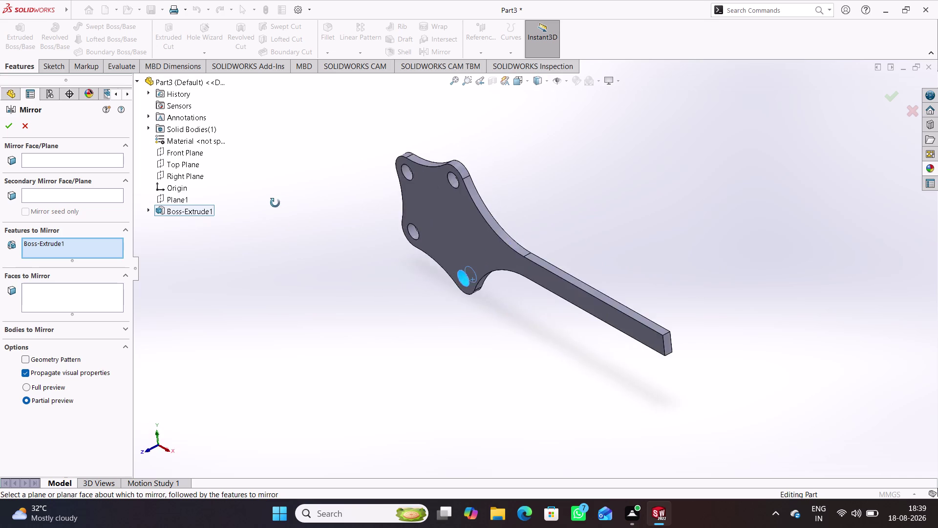
middle_drag(276, 203, 306, 185)
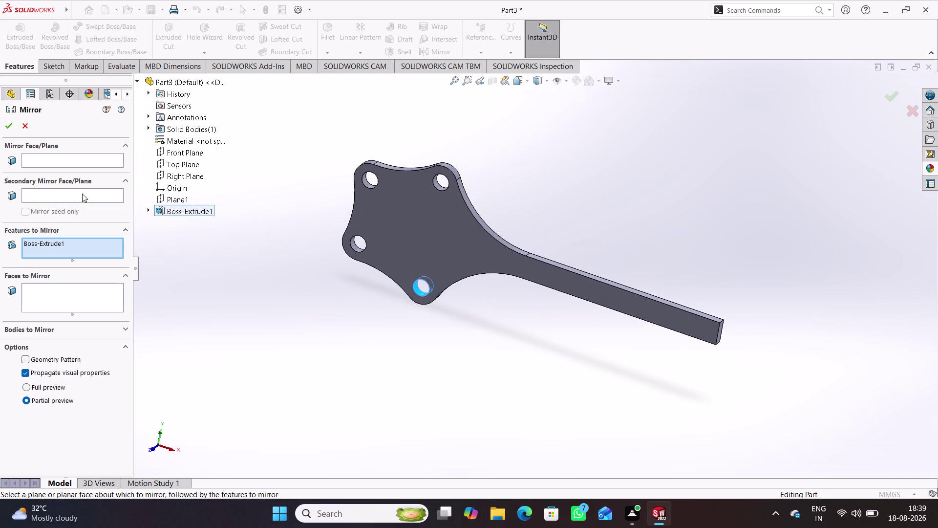
Mirror about Front Plane, then undo the failed Mirror2 feature.
click(96, 157)
click(177, 149)
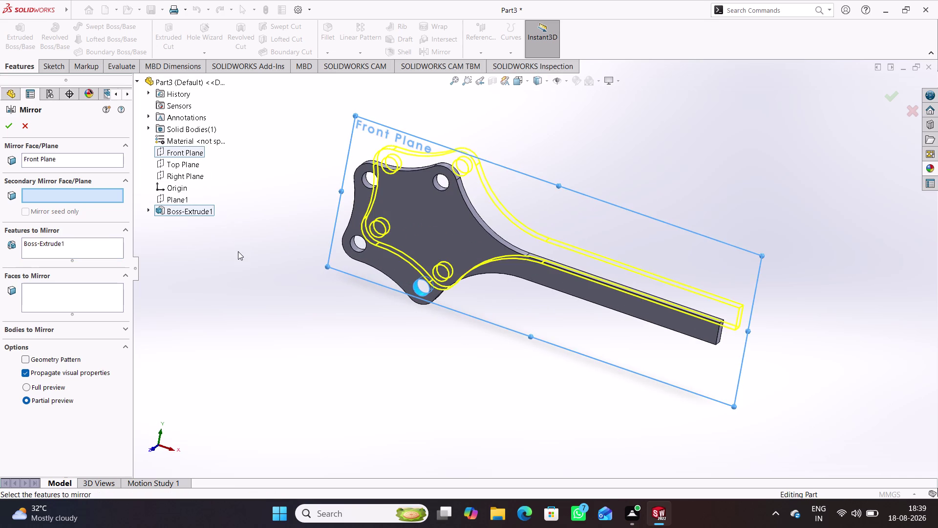
middle_drag(238, 251, 175, 272)
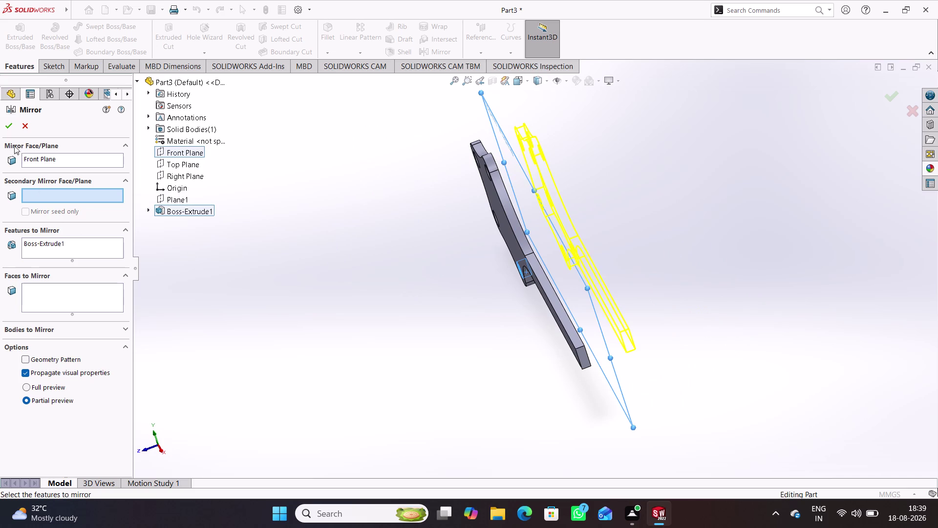
click(7, 130)
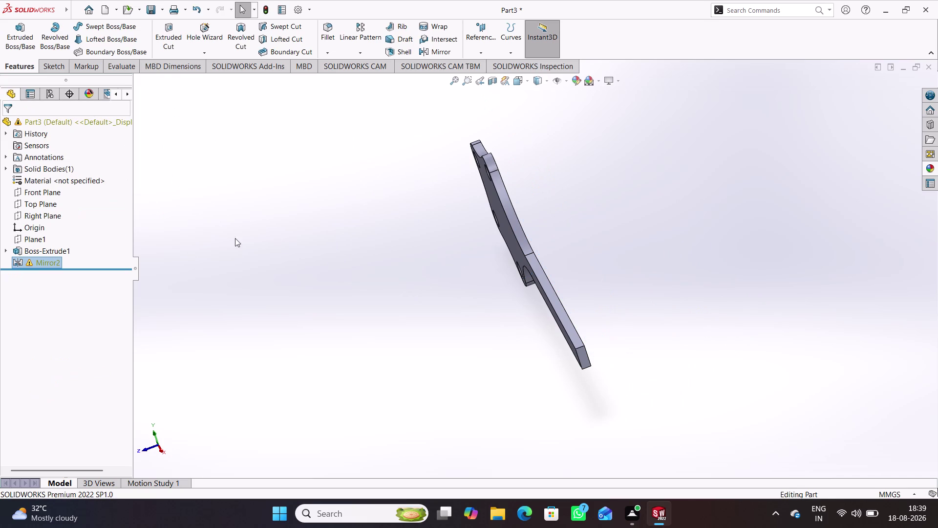
click(225, 239)
key(ctrl+z)
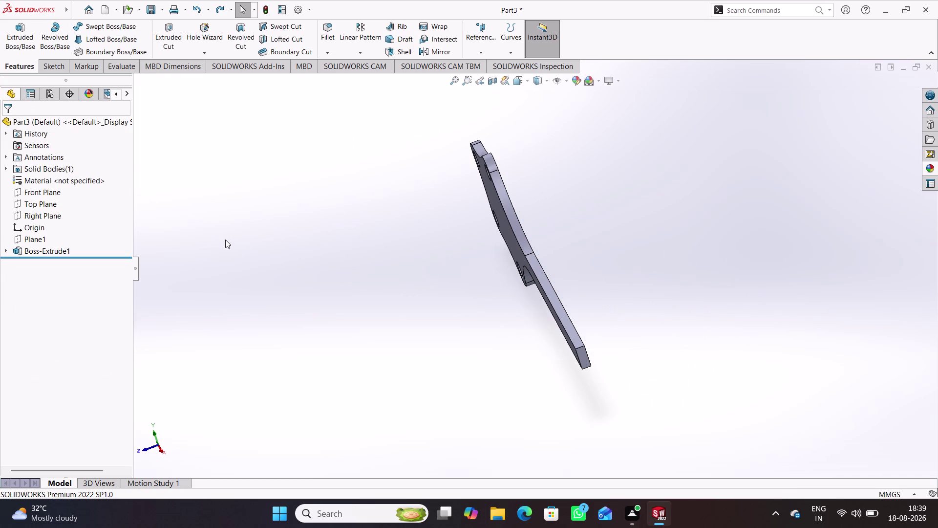
click(195, 244)
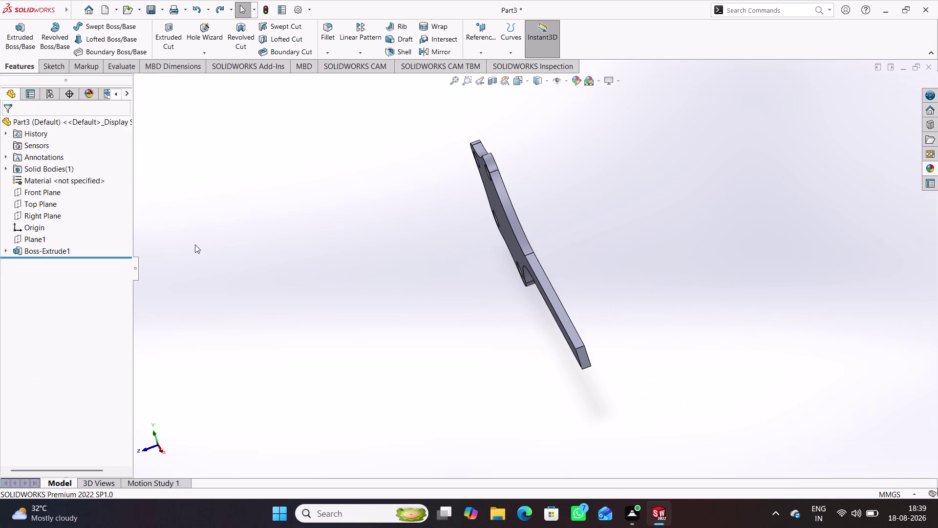